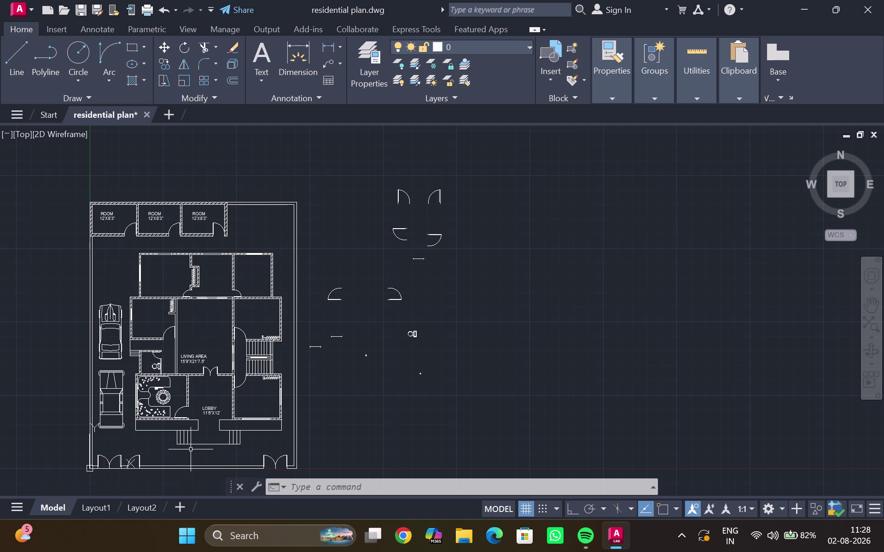
Add a two-line multiline text label 'BED ROOM' / '14'X12'' in the upper-left room.
scroll(up, 3)
middle_drag(201, 384, 262, 369)
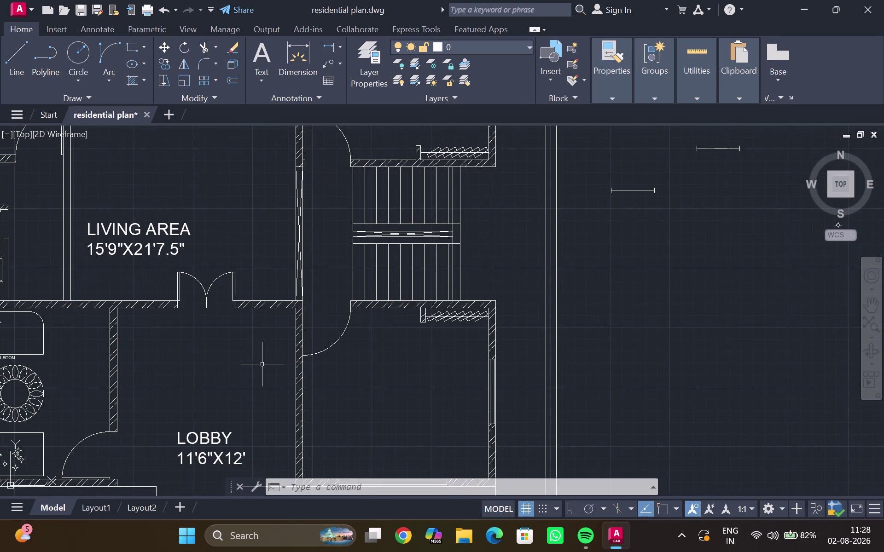
scroll(down, 3)
middle_click(260, 363)
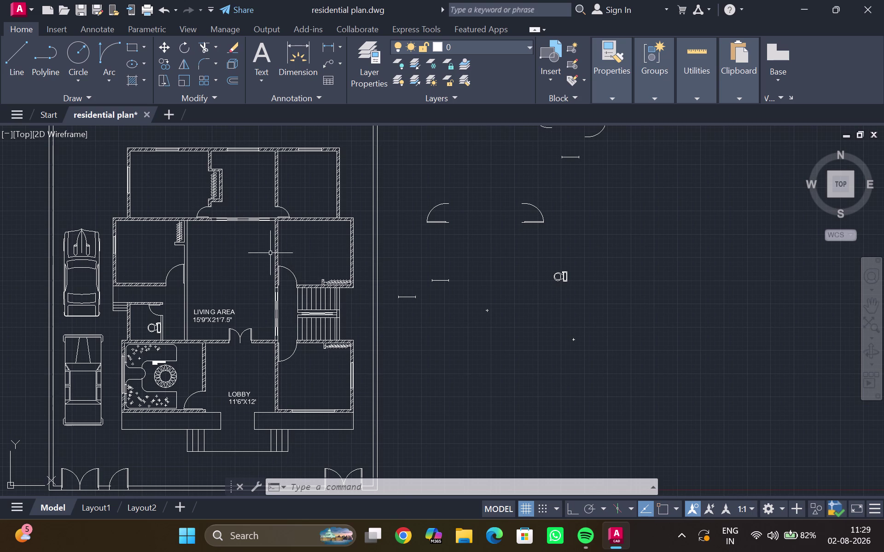
scroll(down, 3)
middle_drag(247, 248, 246, 285)
scroll(up, 3)
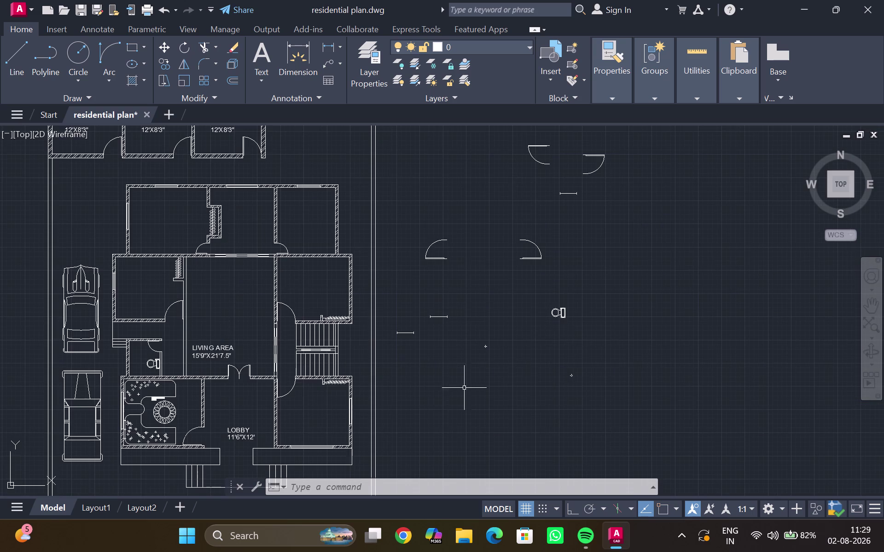
scroll(down, 3)
middle_drag(350, 295, 342, 272)
scroll(up, 3)
middle_drag(241, 274, 241, 275)
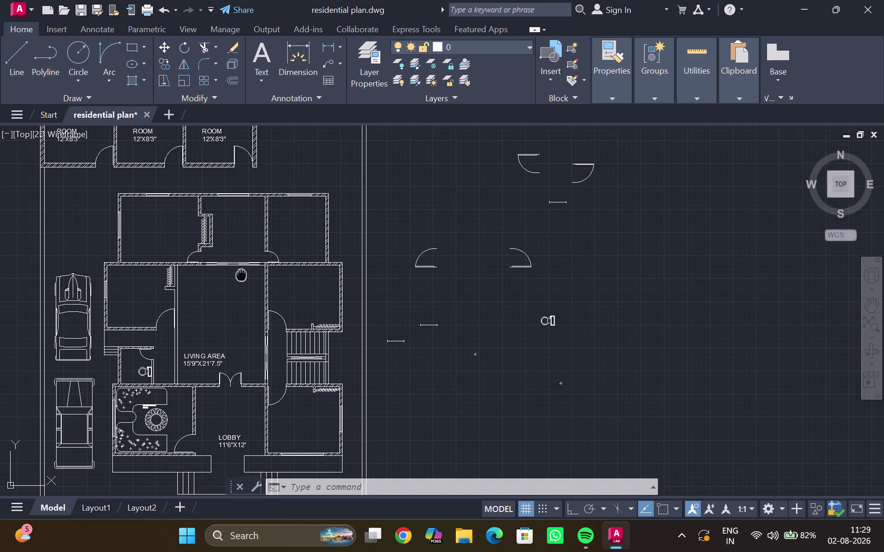
middle_drag(242, 275, 289, 261)
scroll(down, 3)
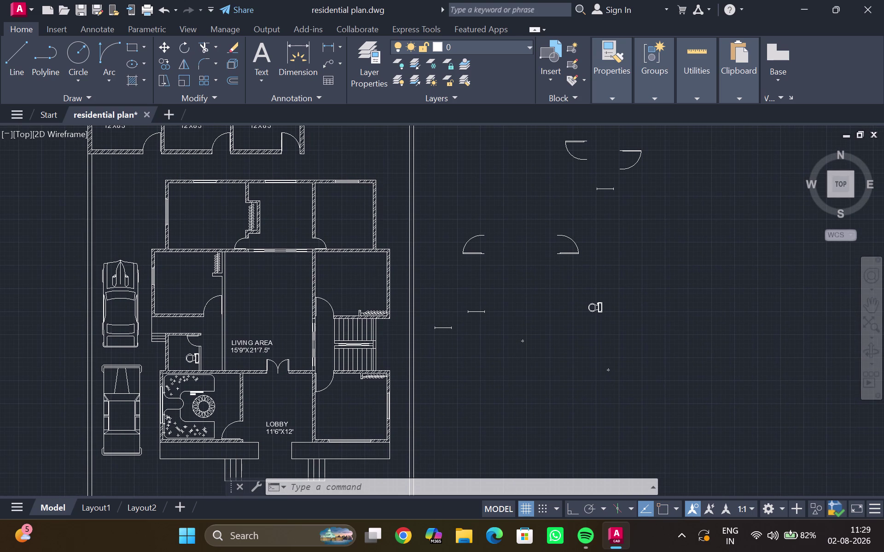
middle_click(265, 272)
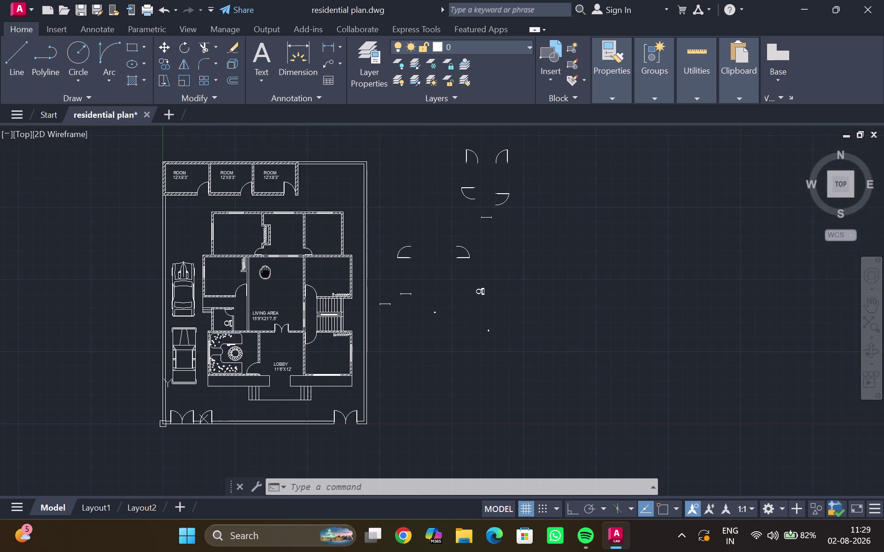
scroll(up, 3)
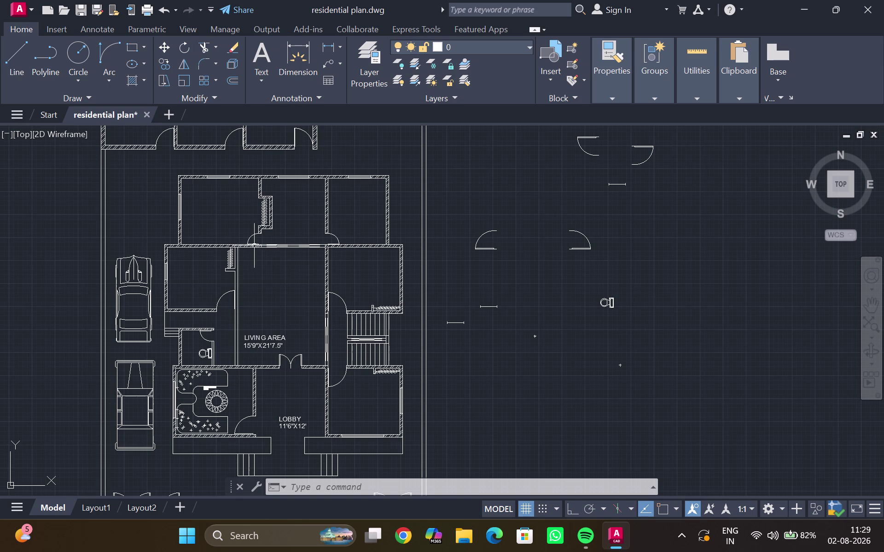
scroll(up, 3)
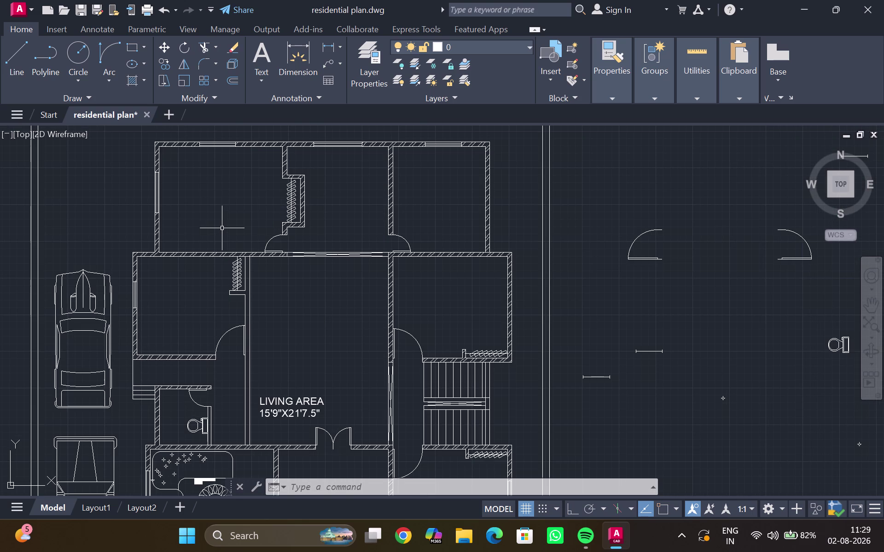
click(269, 60)
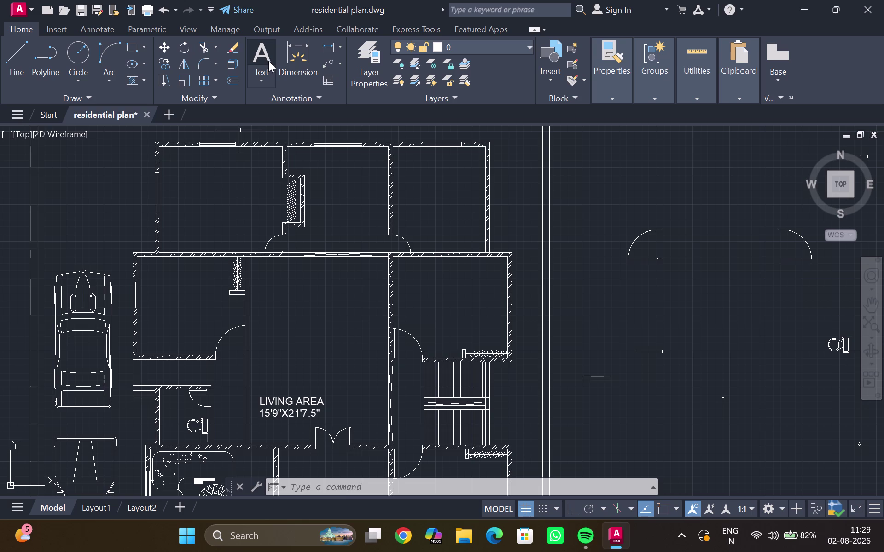
click(189, 226)
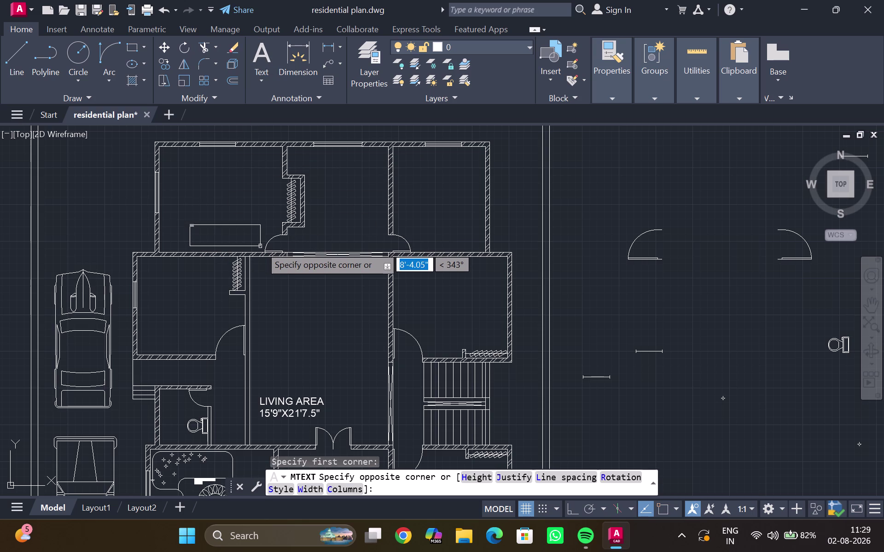
click(260, 246)
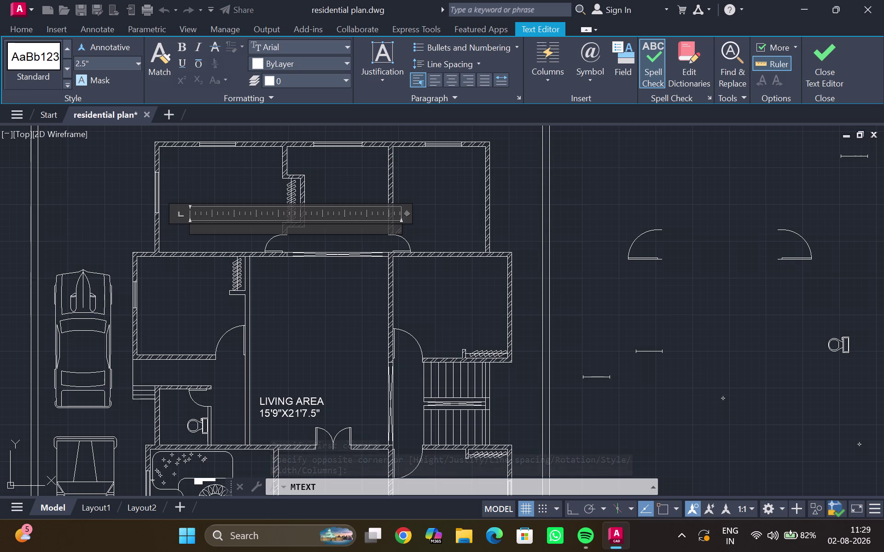
text(BED RO)
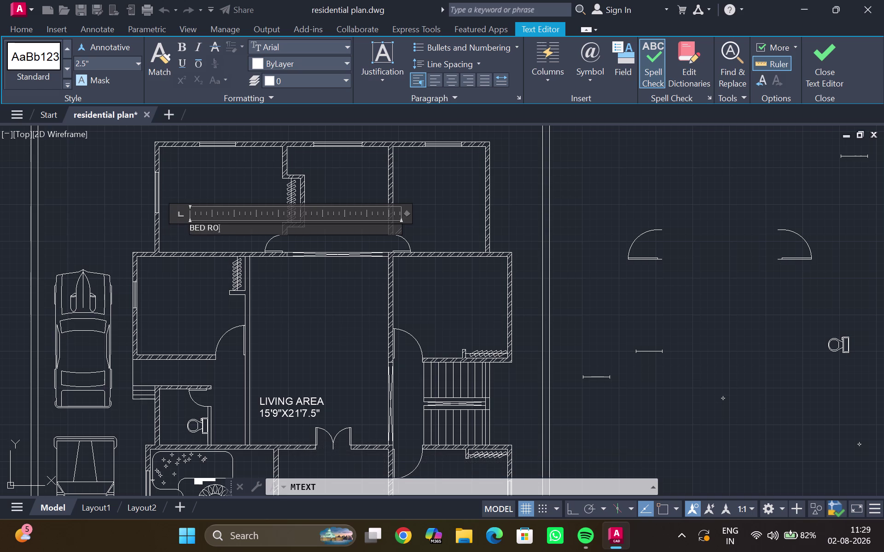
text(OM)
key(Return)
text(14)
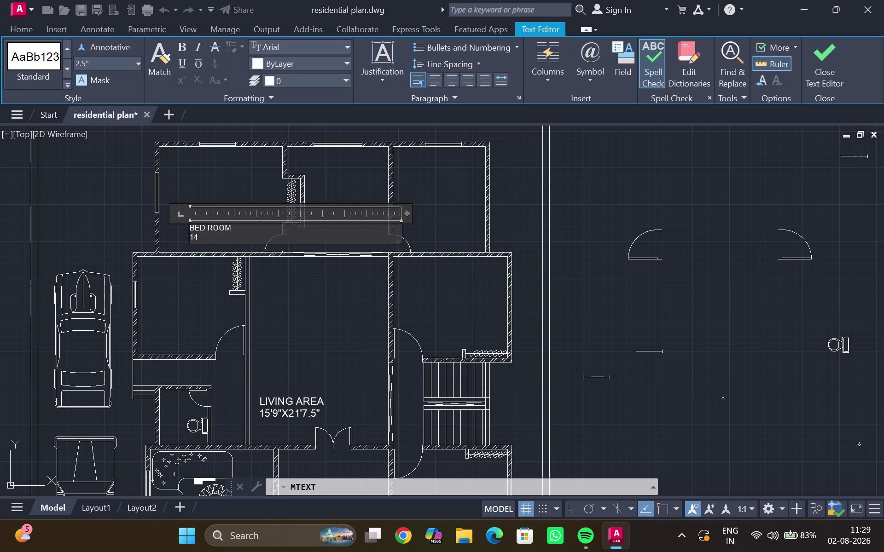
key(apostrophe)
key(x)
text(12')
key(Return)
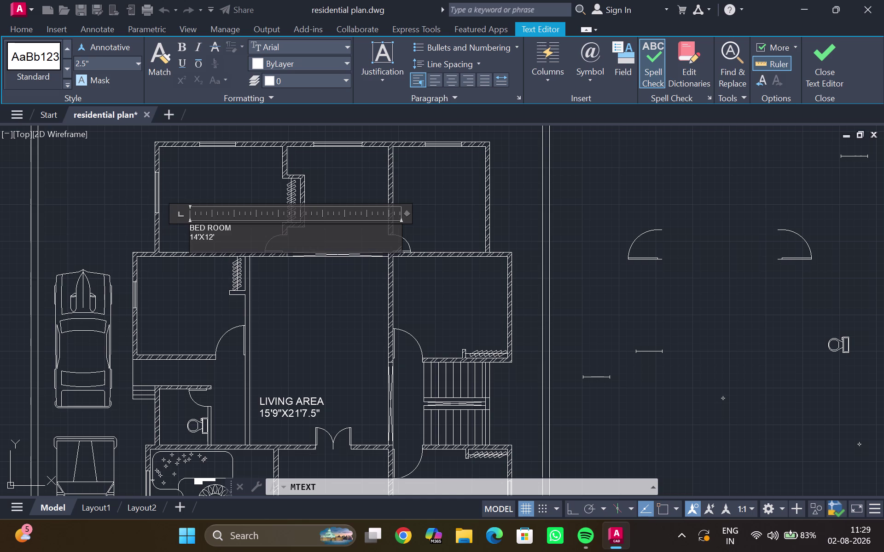
Enlarge the bedroom label to 6" text height to match the living area label.
drag(231, 226, 177, 218)
drag(177, 218, 175, 211)
drag(225, 228, 177, 225)
click(237, 236)
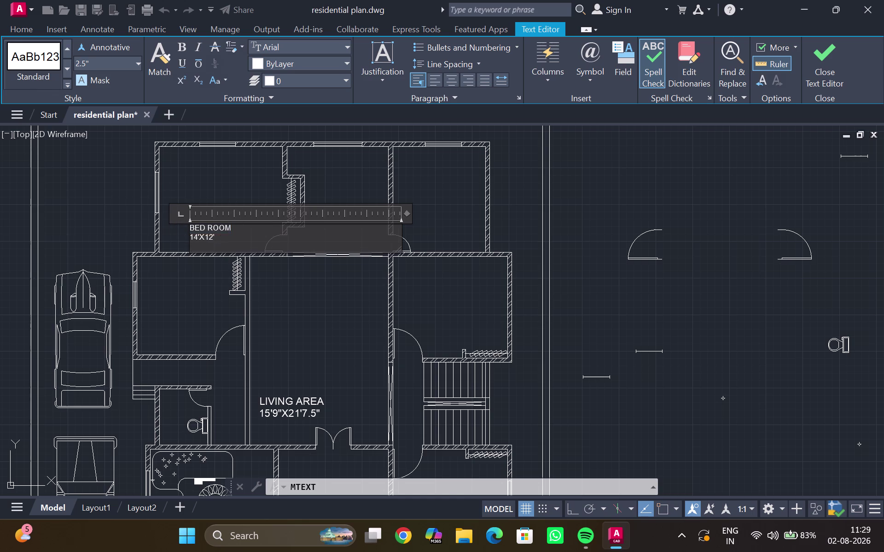
drag(234, 237, 173, 198)
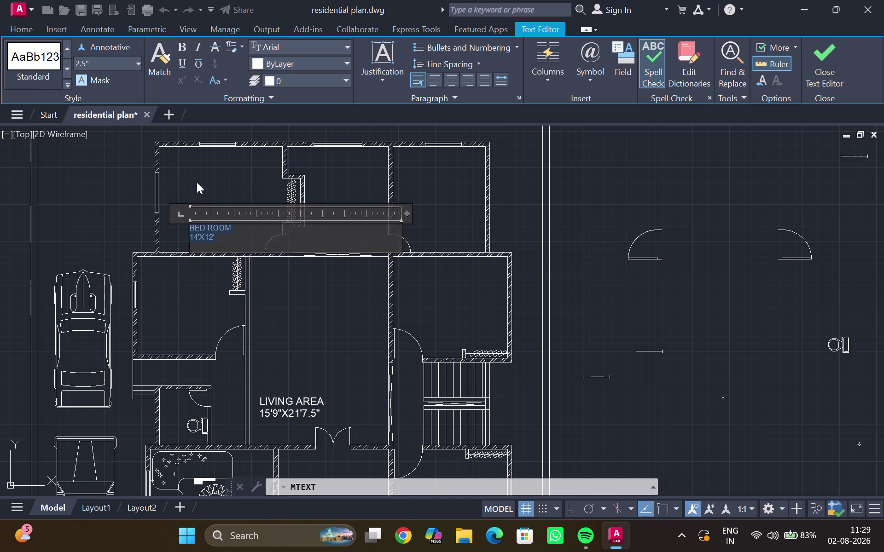
click(138, 66)
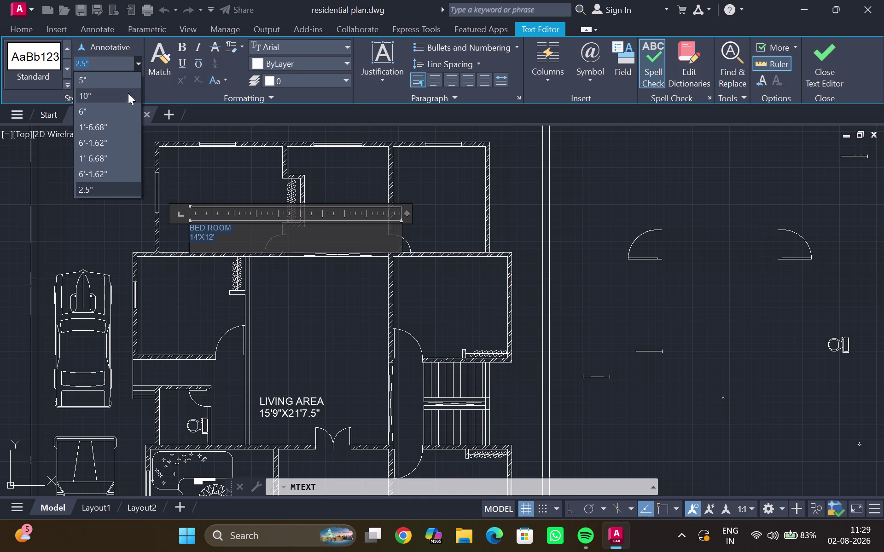
click(83, 106)
drag(213, 186, 224, 239)
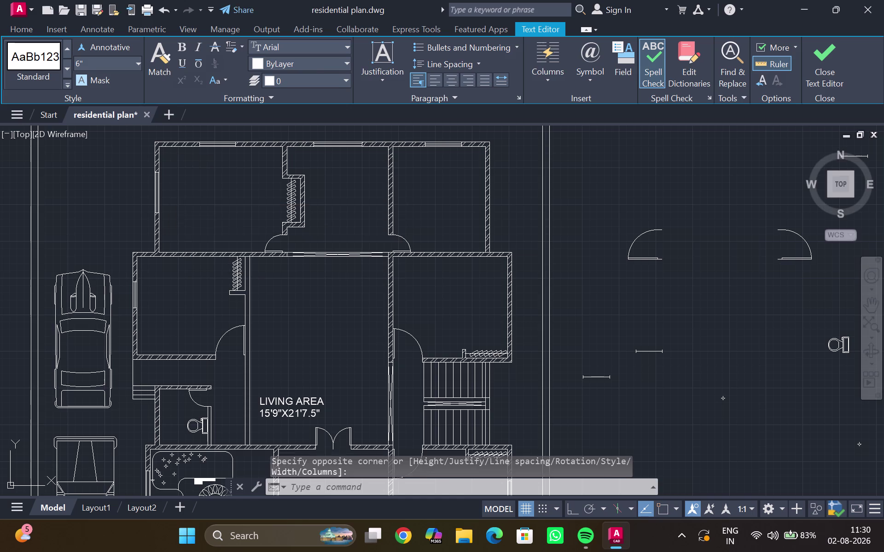
drag(224, 238, 224, 239)
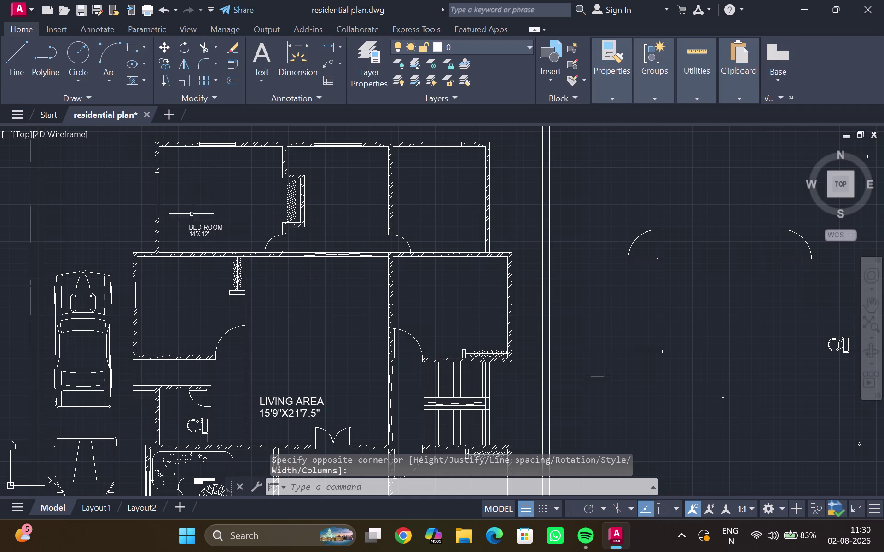
double_click(194, 225)
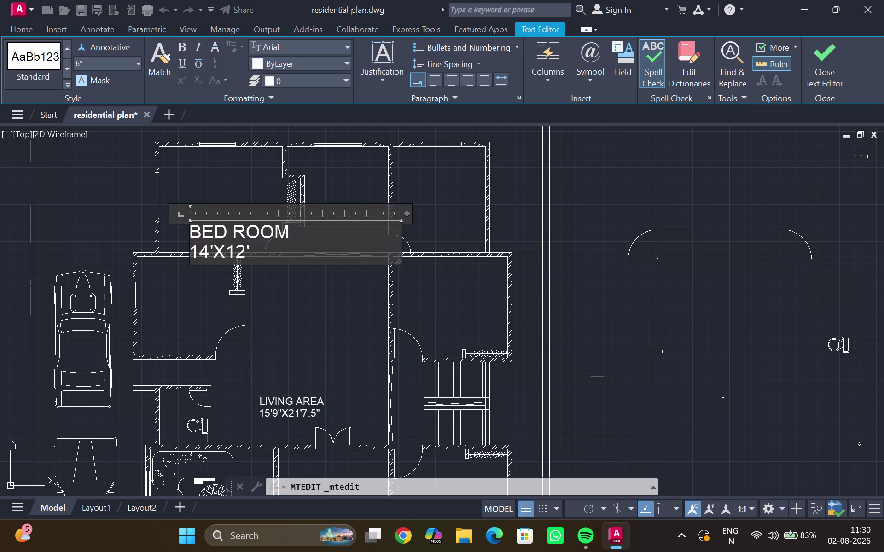
drag(260, 258, 190, 202)
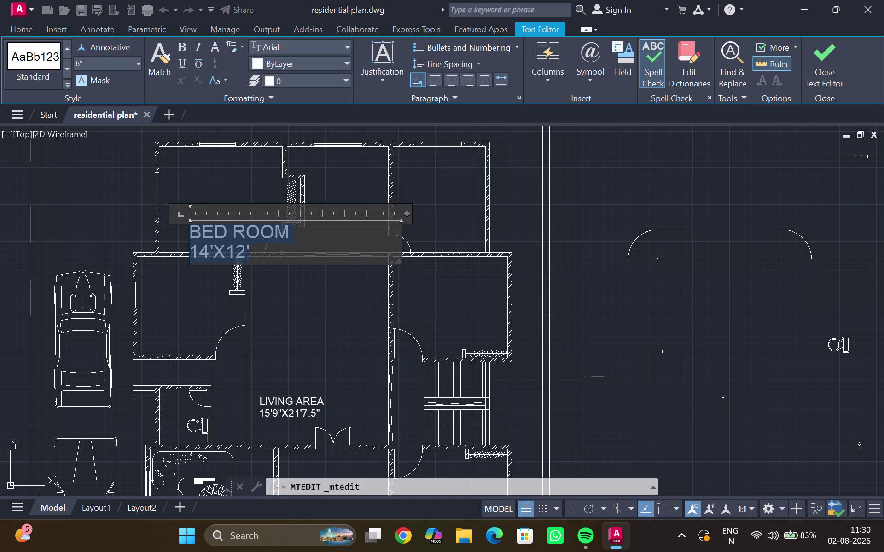
drag(190, 203, 223, 194)
drag(228, 235, 186, 231)
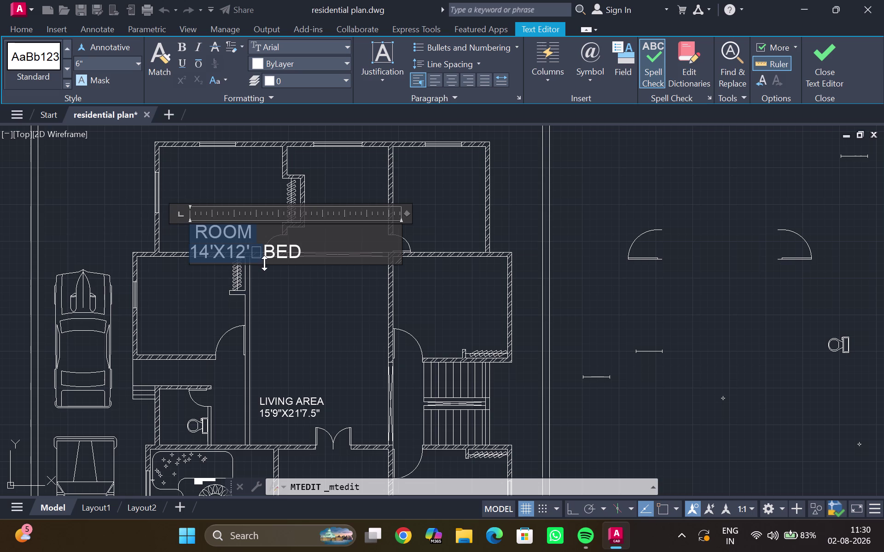
key(ctrl+z)
drag(276, 254, 131, 192)
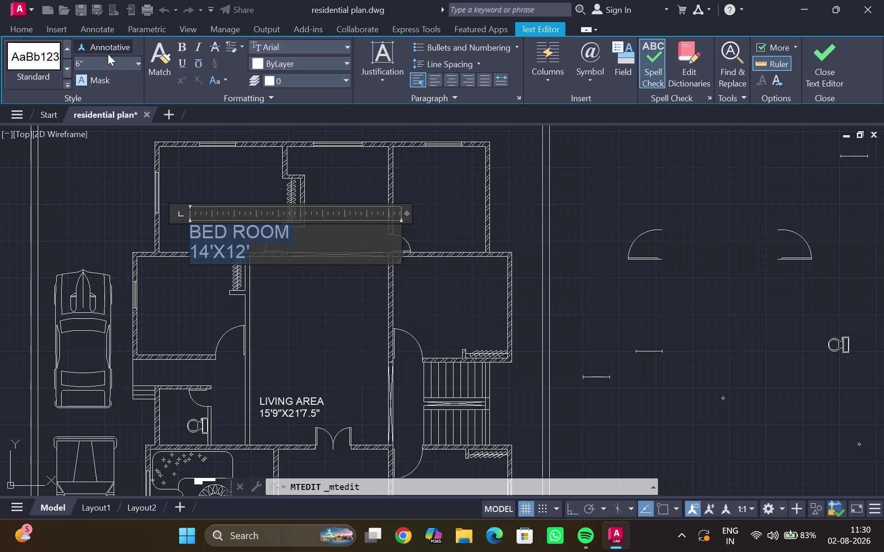
click(109, 65)
click(132, 63)
click(139, 61)
click(111, 94)
click(183, 186)
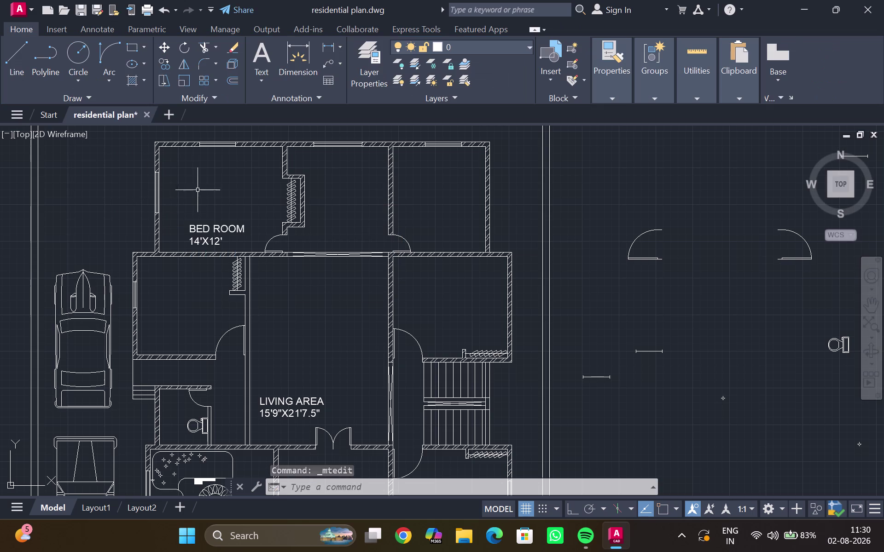
Select the BED ROOM label and place its first copy in the room beside the lobby.
middle_drag(217, 223, 196, 195)
scroll(up, 3)
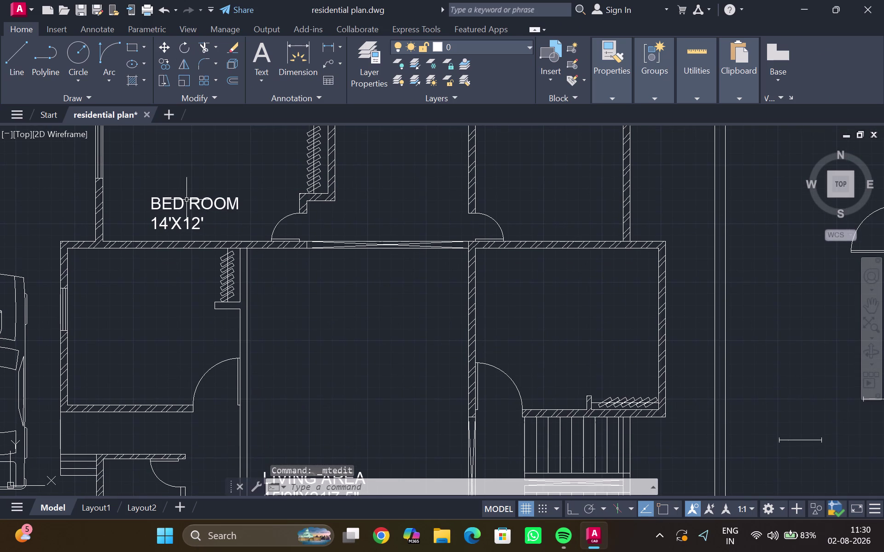
click(187, 200)
click(189, 209)
click(172, 222)
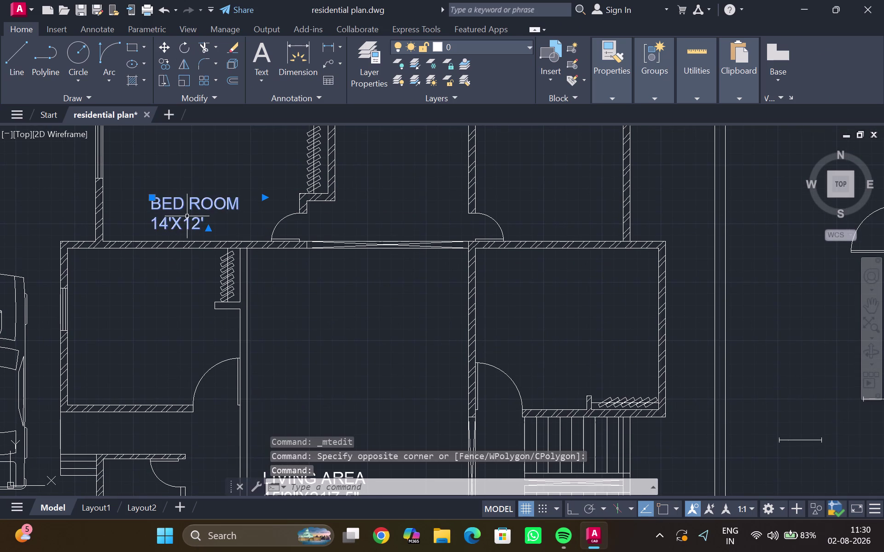
text(CO)
key(Return)
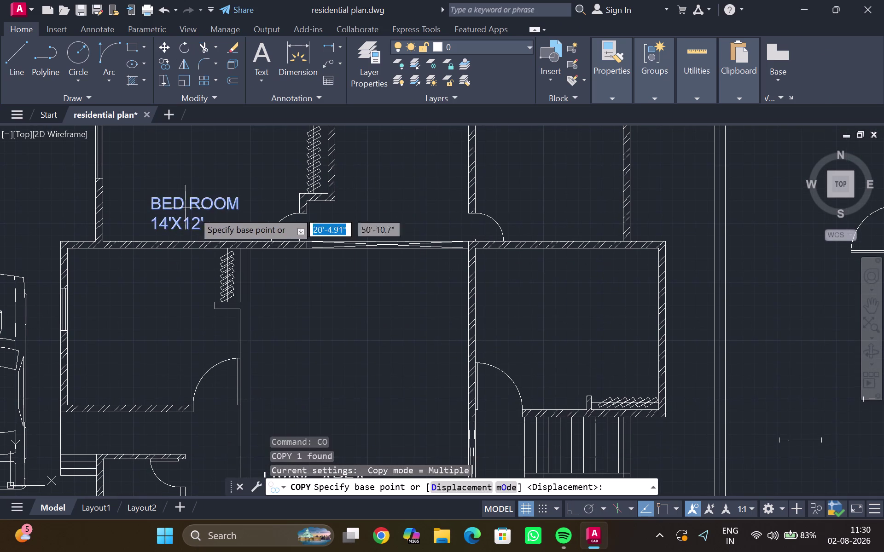
click(178, 209)
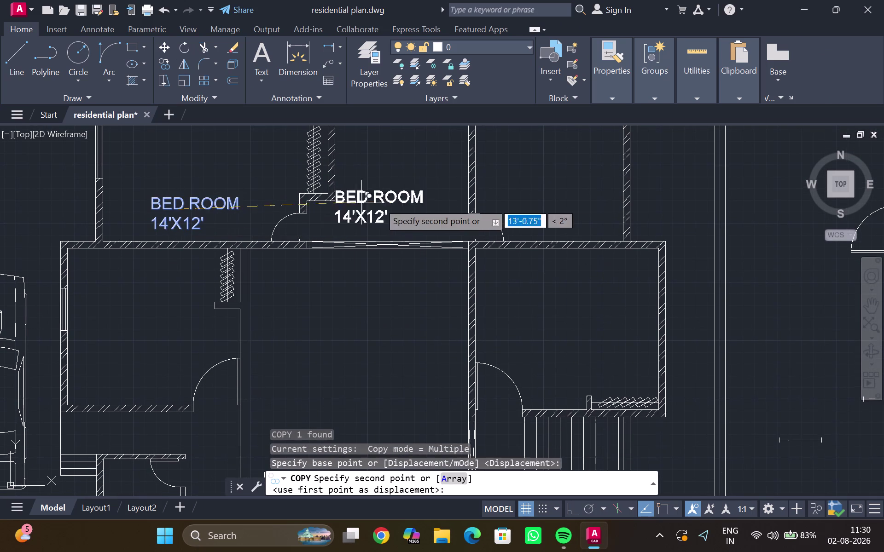
middle_drag(402, 198, 396, 213)
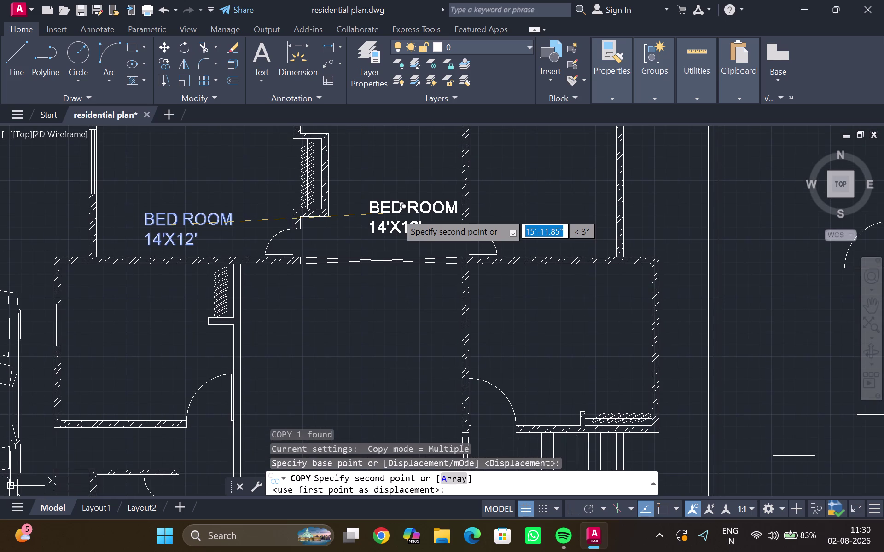
scroll(down, 3)
middle_drag(444, 355, 404, 251)
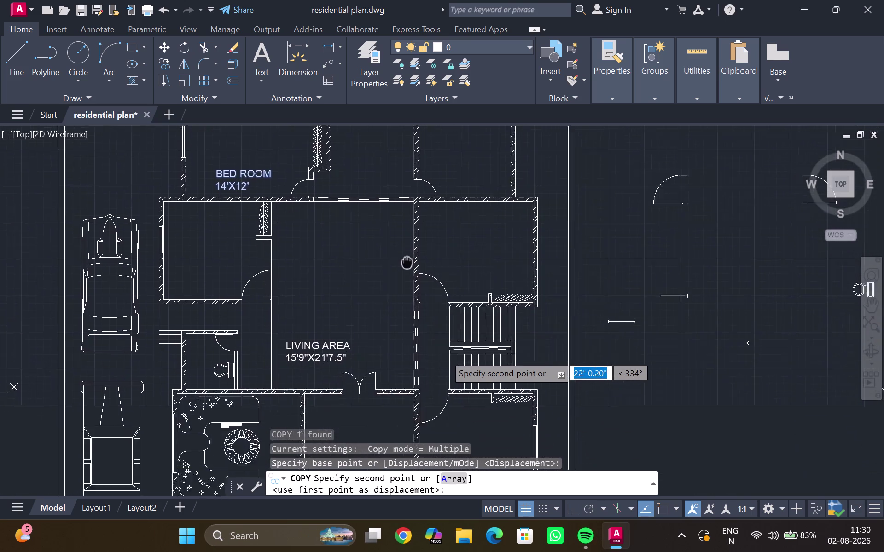
middle_drag(403, 250, 354, 160)
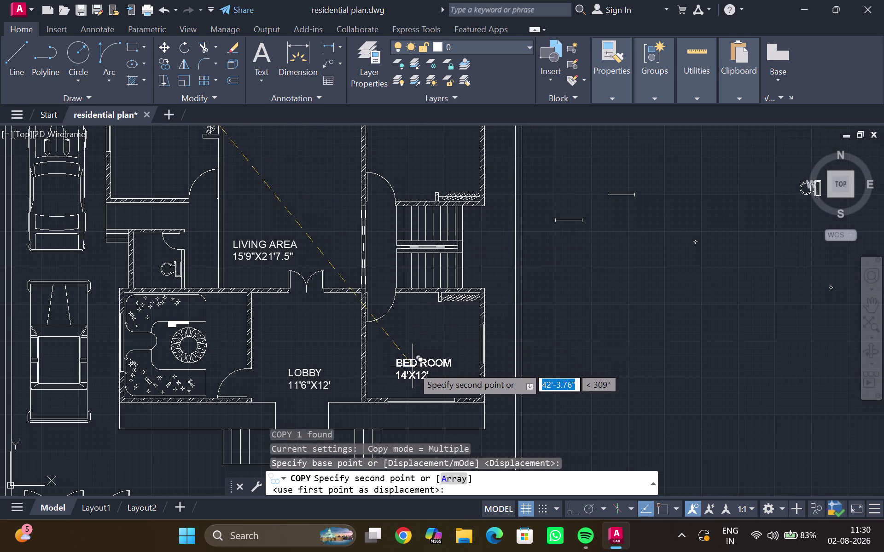
middle_drag(410, 368, 399, 320)
scroll(up, 3)
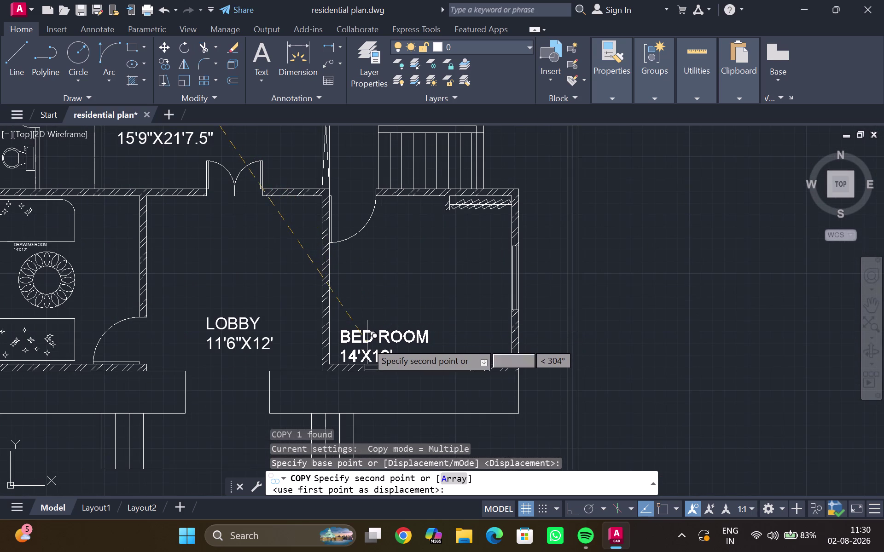
click(366, 343)
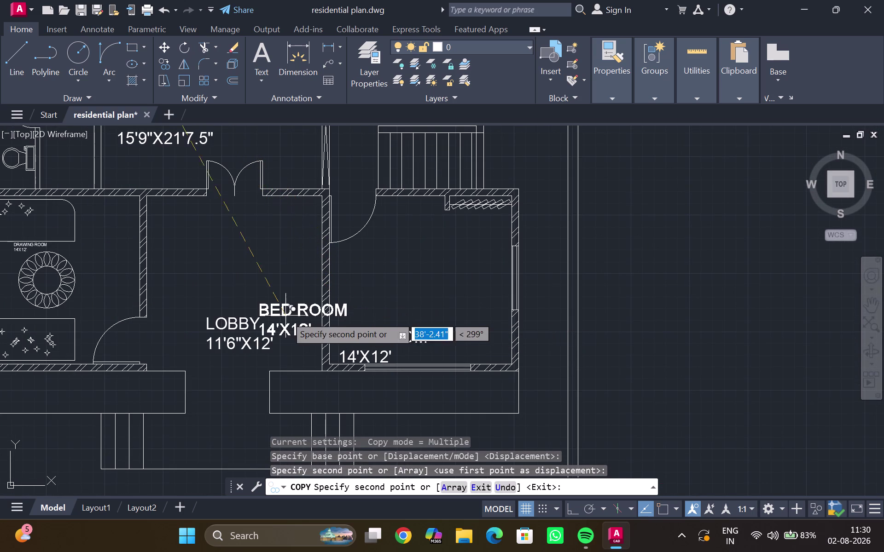
Drop more label copies into the left and right bedrooms, then end COPY.
middle_drag(317, 337, 358, 328)
middle_drag(3, 165, 274, 296)
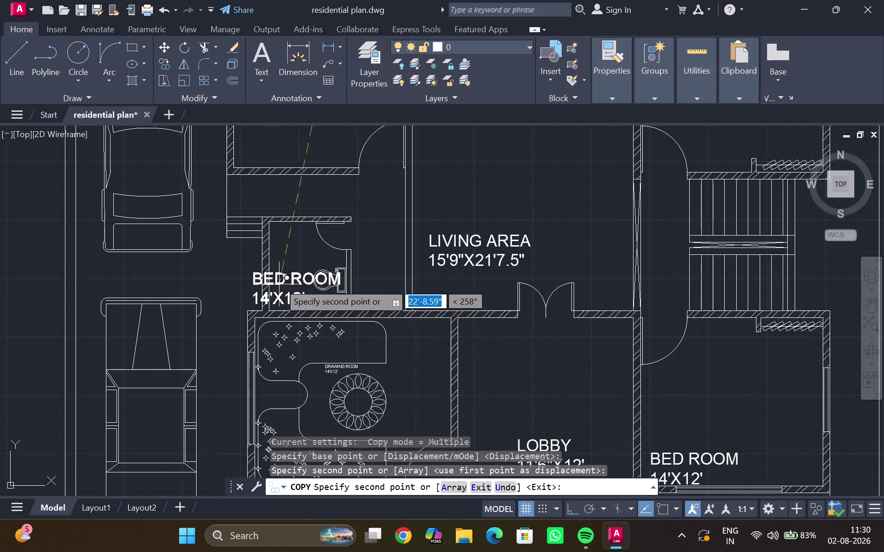
scroll(down, 3)
middle_drag(255, 230, 214, 314)
scroll(up, 3)
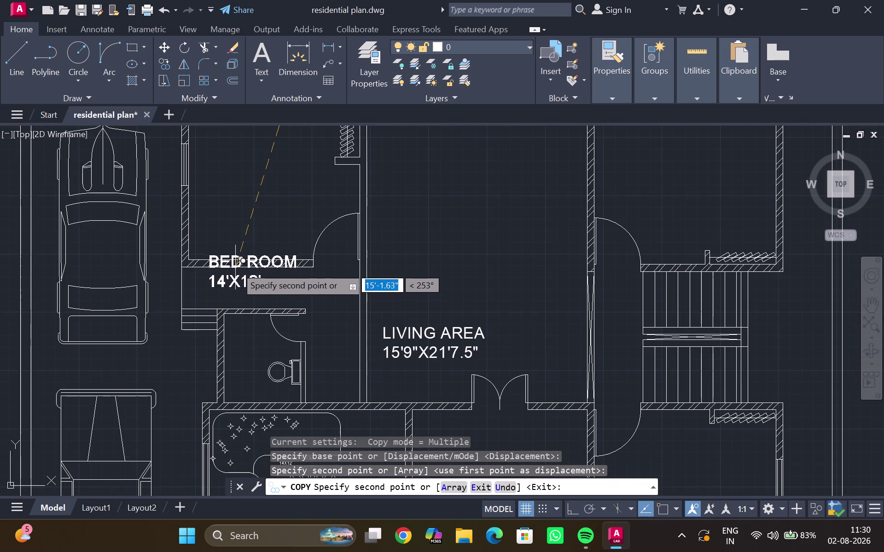
scroll(up, 3)
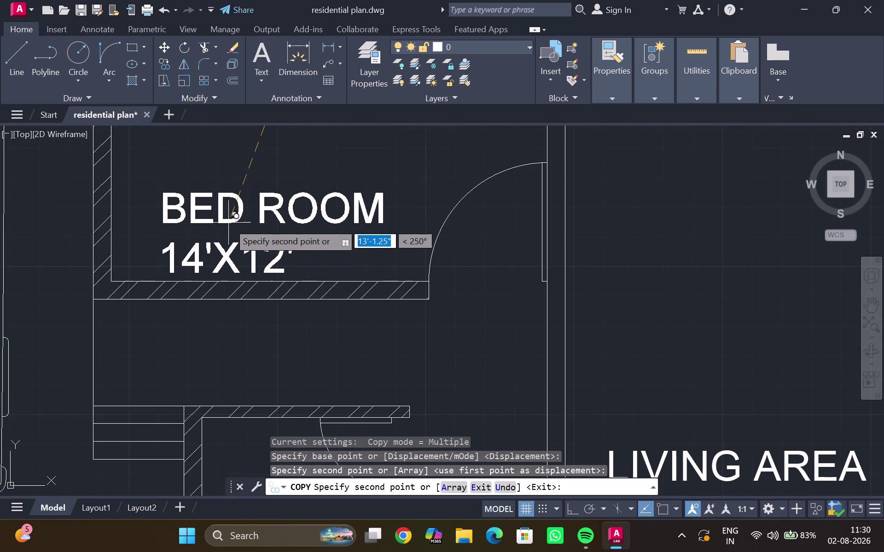
click(220, 219)
scroll(down, 3)
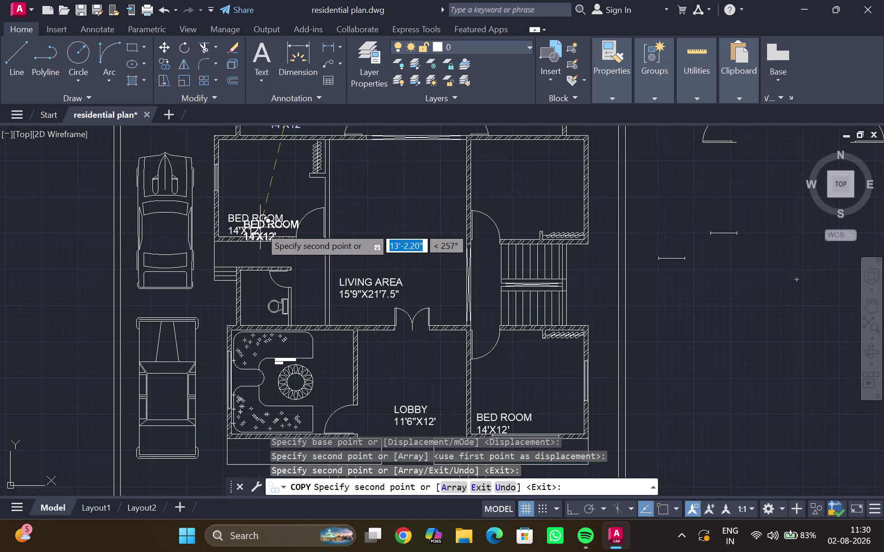
scroll(down, 3)
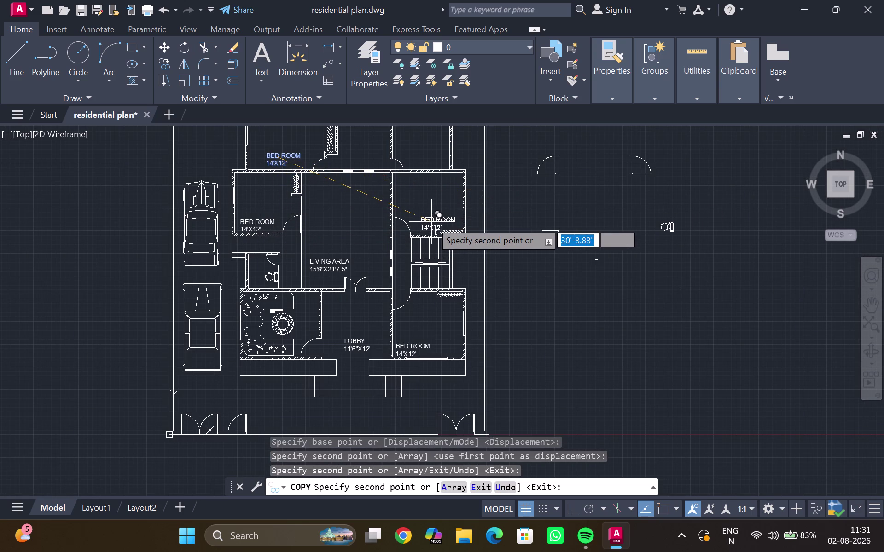
scroll(up, 3)
middle_drag(395, 183, 381, 290)
scroll(up, 3)
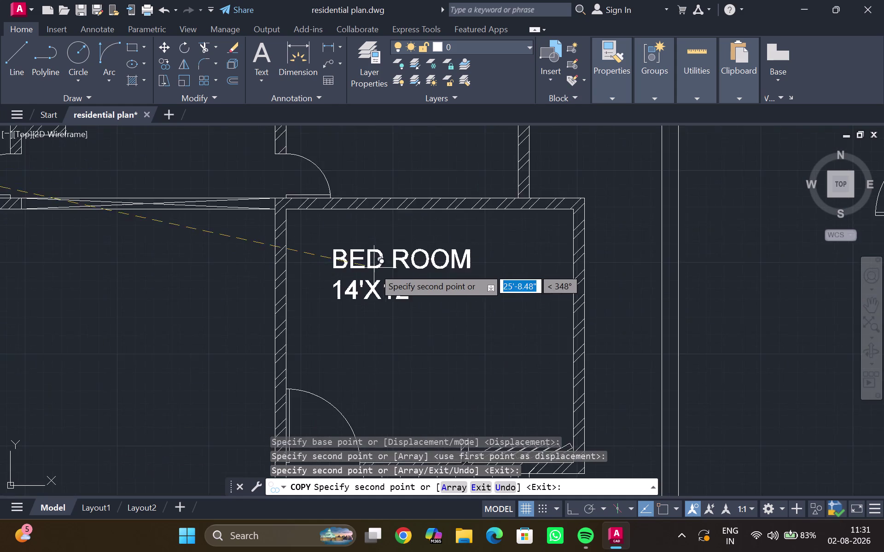
scroll(up, 3)
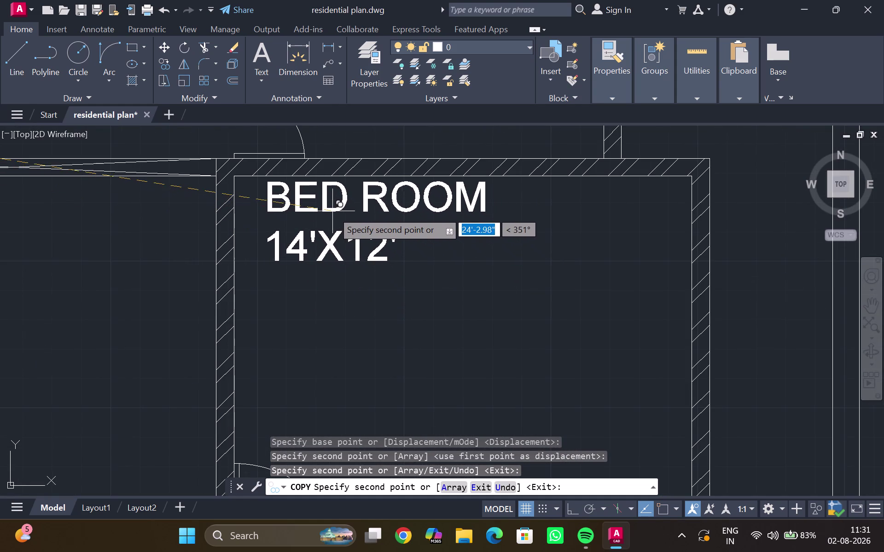
click(327, 209)
scroll(down, 3)
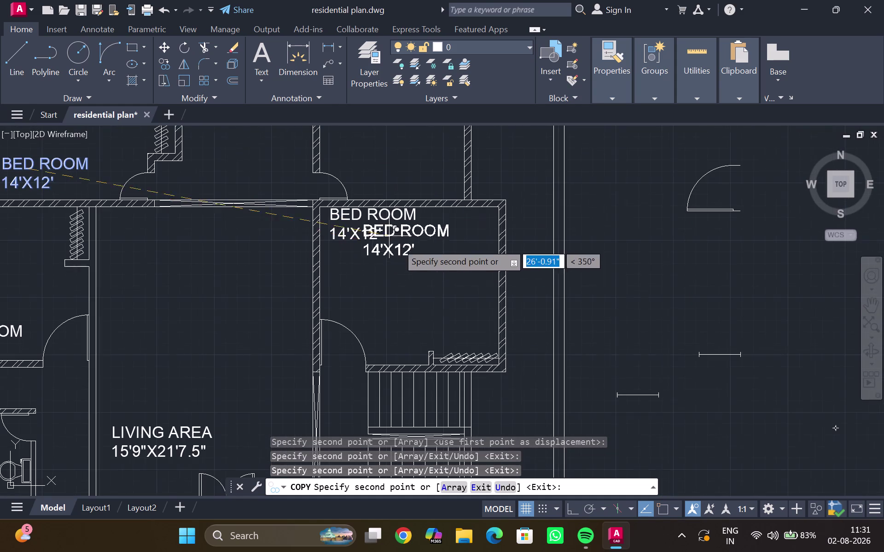
key(Escape)
scroll(down, 3)
middle_drag(388, 255, 442, 238)
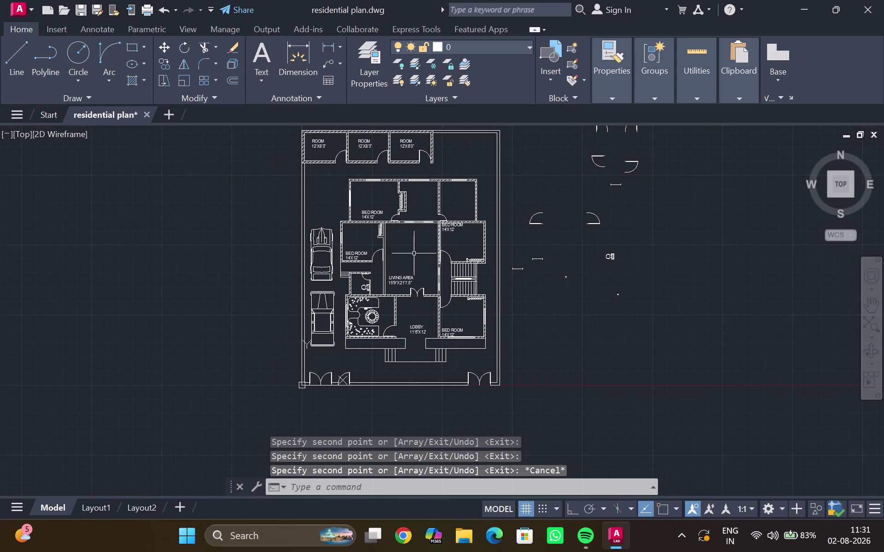
Change the left bedroom label's size line to 12'3"X11'6".
scroll(up, 3)
scroll(up, 3)
double_click(352, 254)
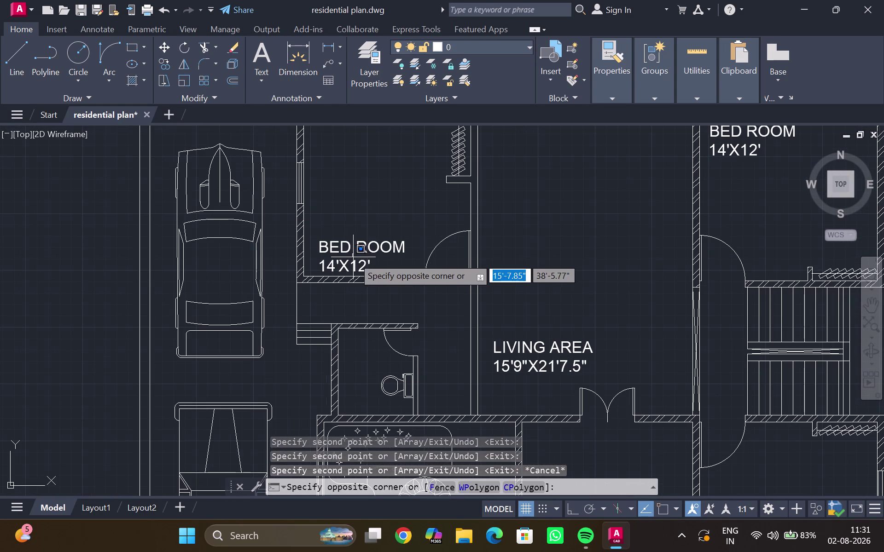
double_click(346, 265)
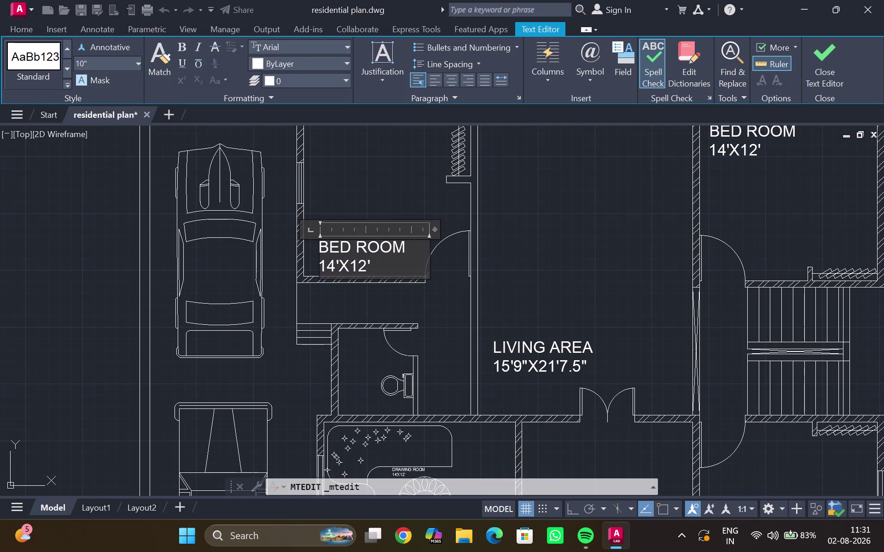
click(374, 264)
key(BackSpace)
key(BackSpace)
key(BackSpace)
key(BackSpace)
key(BackSpace)
key(BackSpace)
key(BackSpace)
text(12)
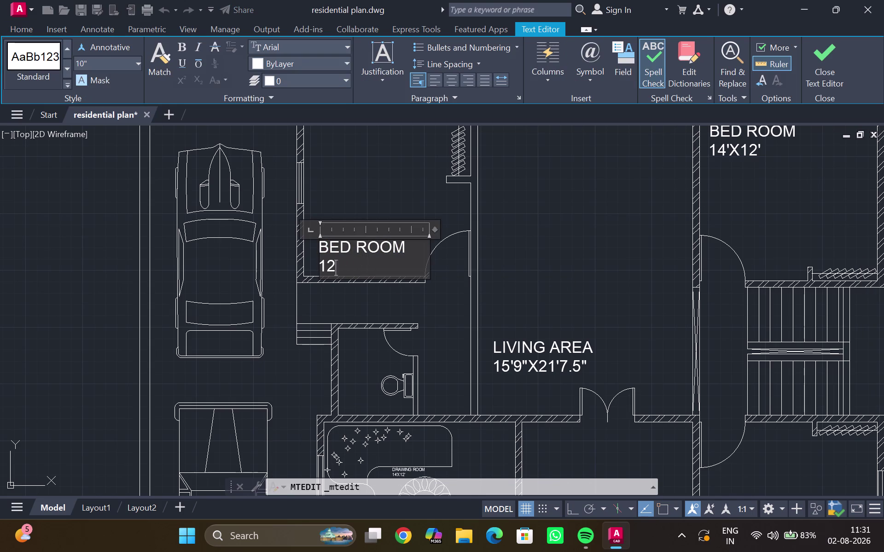
text(')
text(3)
text(\)
key(BackSpace)
key(shift+quotedbl)
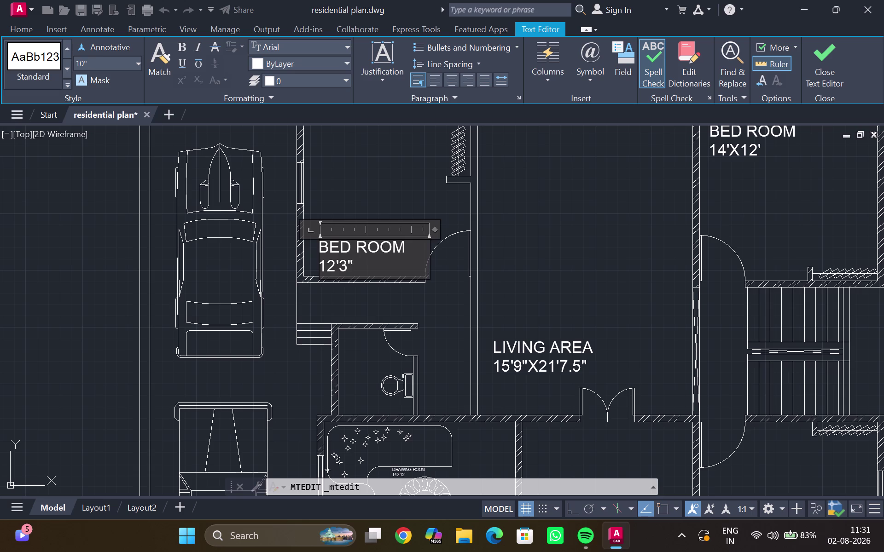
text(X11')
text(6")
click(372, 203)
Rewrite the right bedroom label as BED ROOM with size 13'X11'6".
scroll(down, 3)
middle_drag(516, 209, 432, 249)
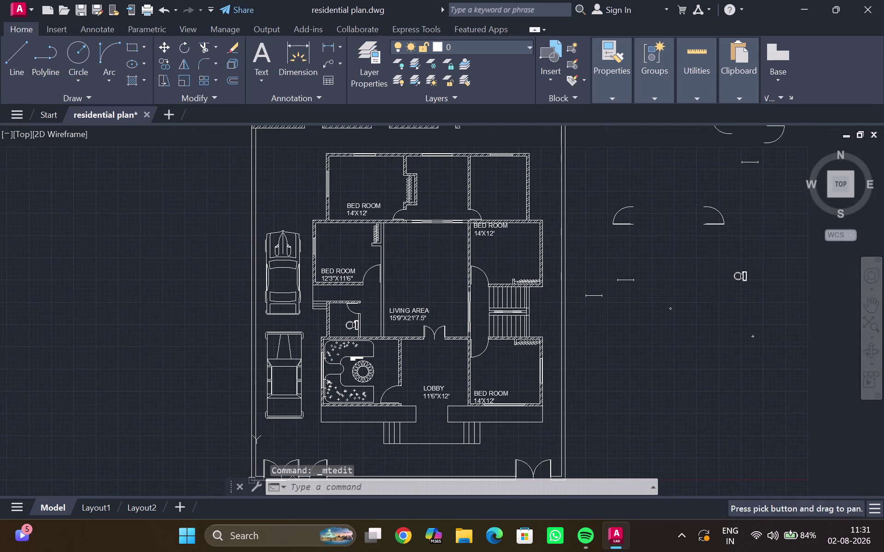
scroll(up, 3)
double_click(482, 214)
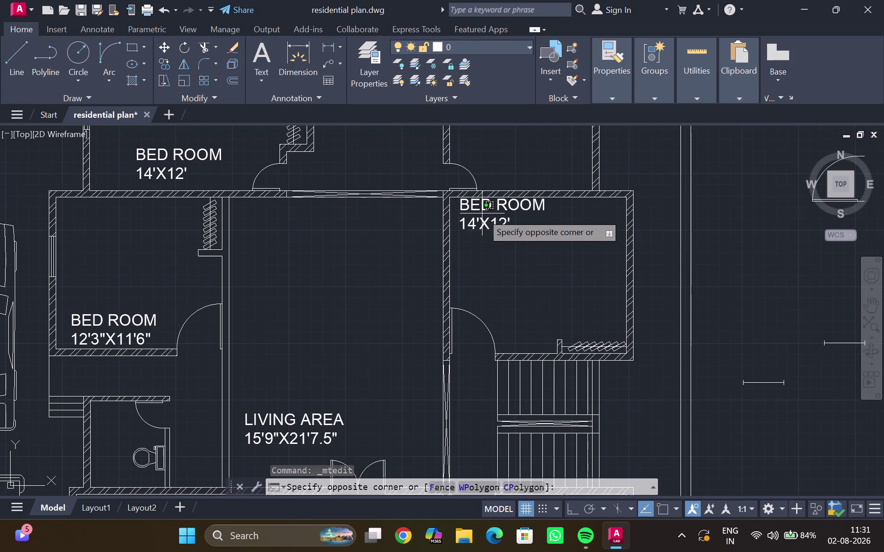
double_click(482, 220)
double_click(481, 221)
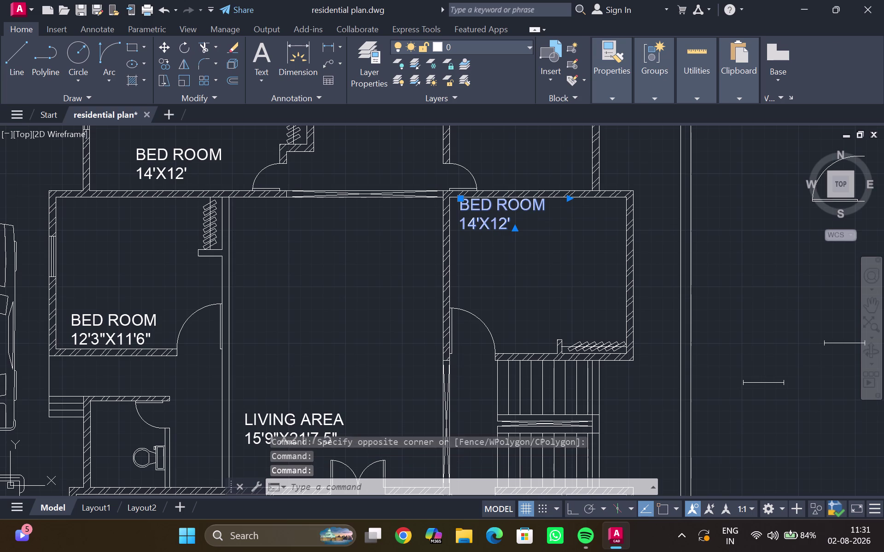
click(514, 224)
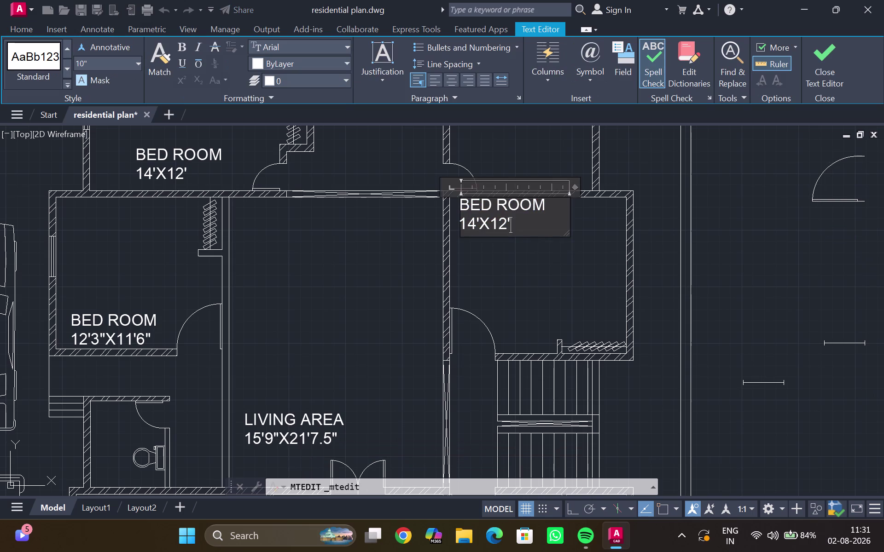
key(BackSpace)
key(BackSpace)
key(BackSpace)
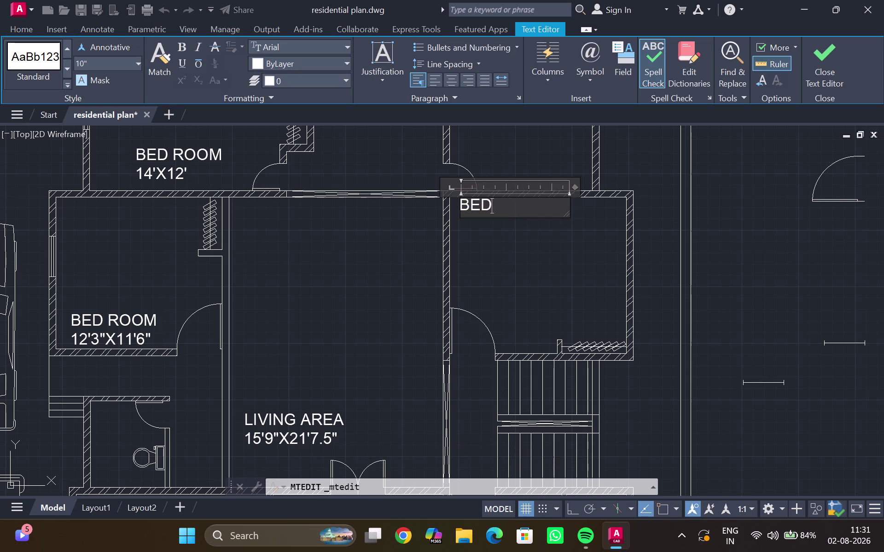
key(space)
text(ROOM)
key(Return)
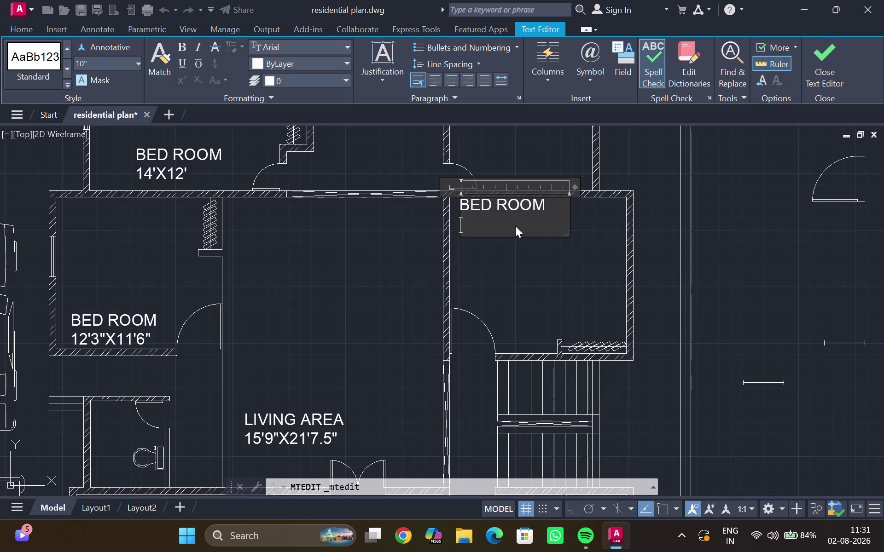
text(13')
text(X11')
text(6")
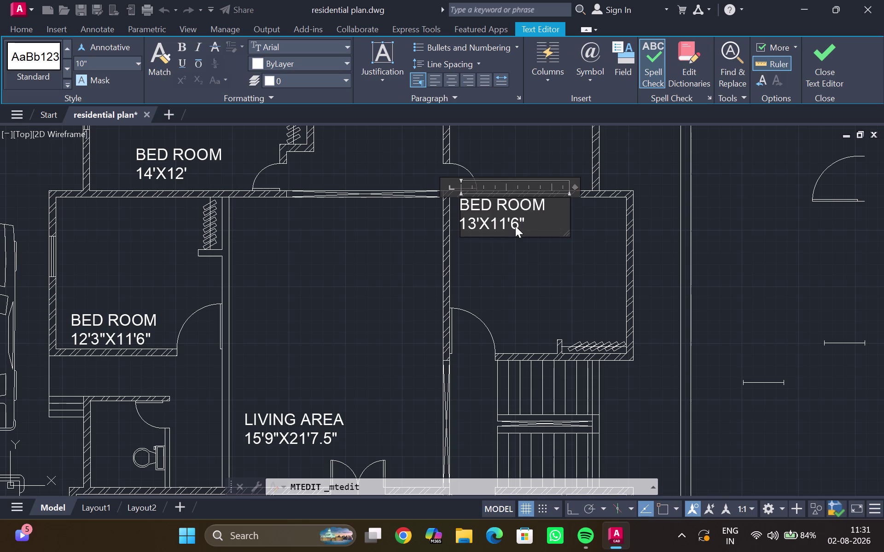
click(551, 248)
scroll(down, 3)
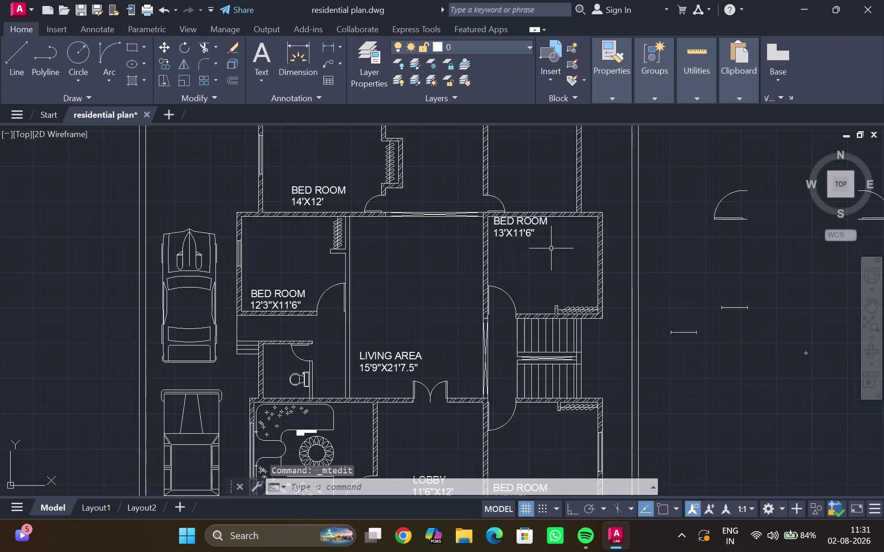
middle_drag(546, 258, 507, 194)
scroll(down, 3)
middle_drag(485, 365, 444, 274)
scroll(up, 3)
middle_drag(438, 224, 426, 234)
scroll(up, 3)
double_click(424, 259)
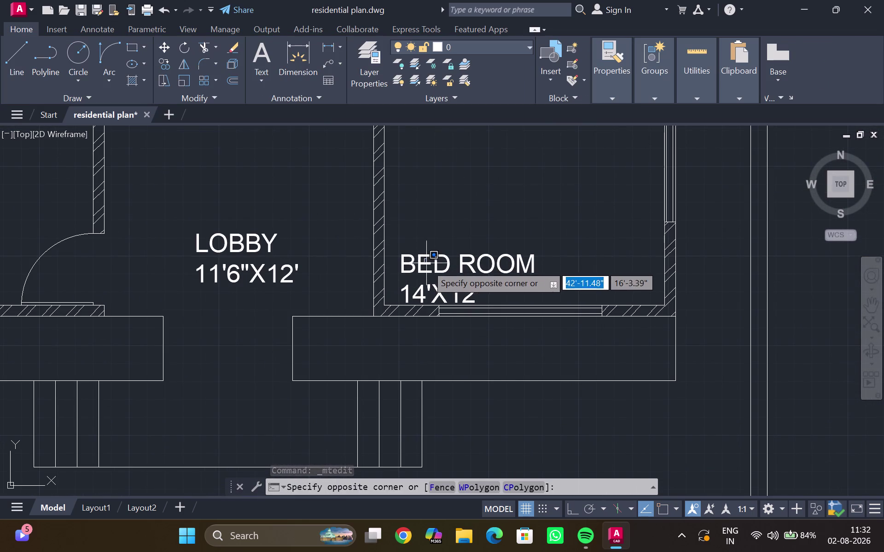
triple_click(426, 269)
drag(425, 271, 426, 276)
double_click(432, 272)
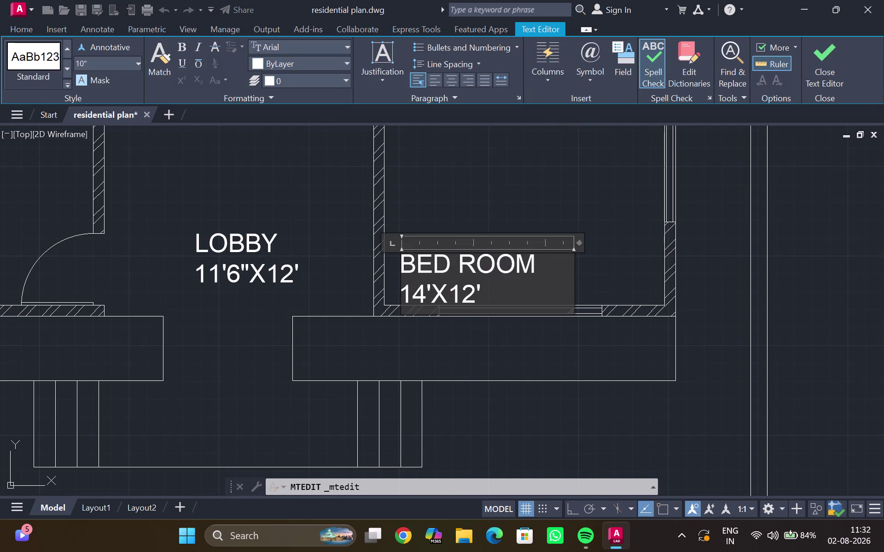
drag(491, 297, 293, 297)
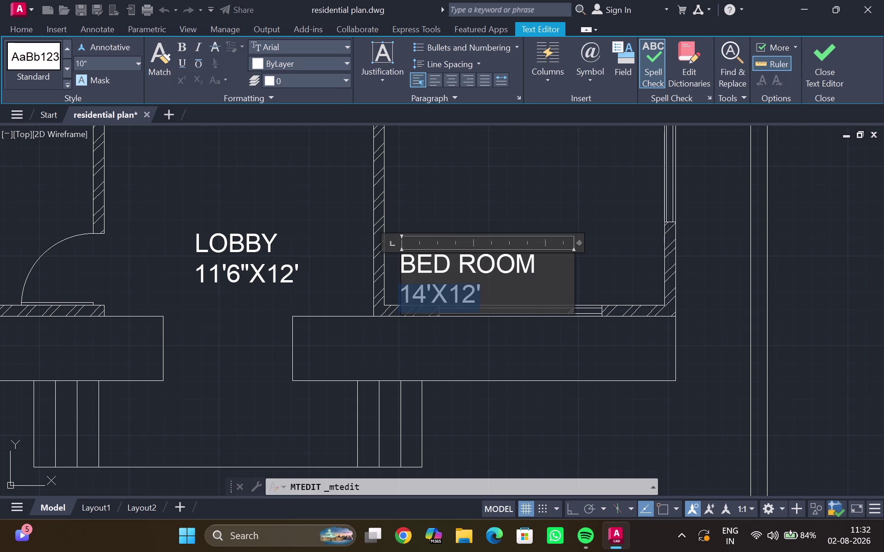
drag(293, 297, 291, 297)
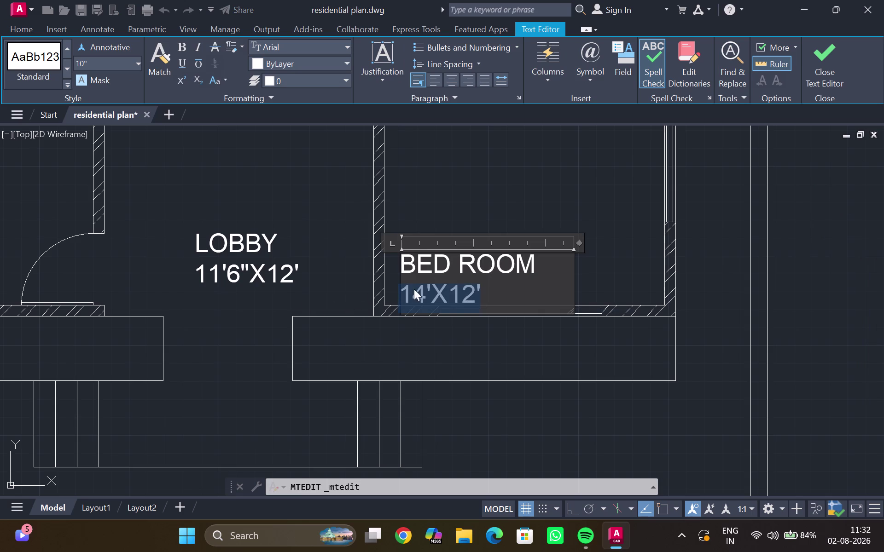
click(414, 289)
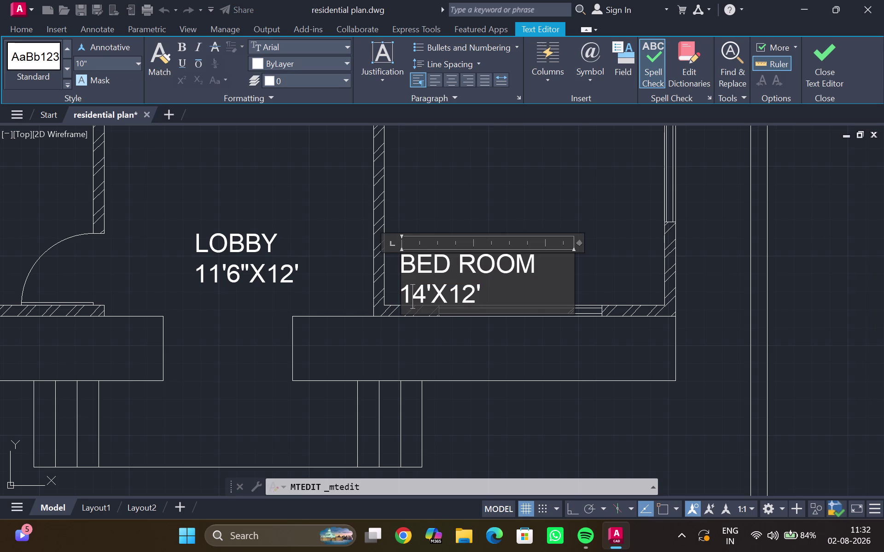
click(428, 288)
key(BackSpace)
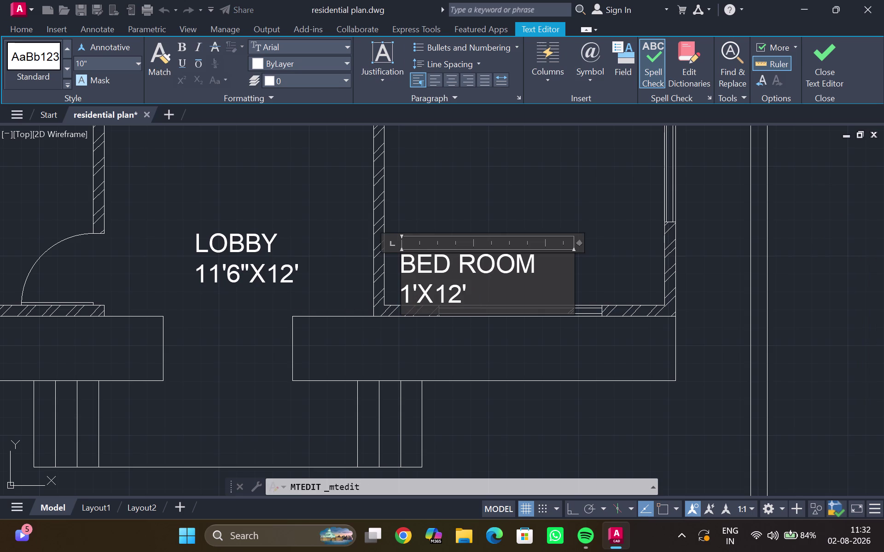
key(3)
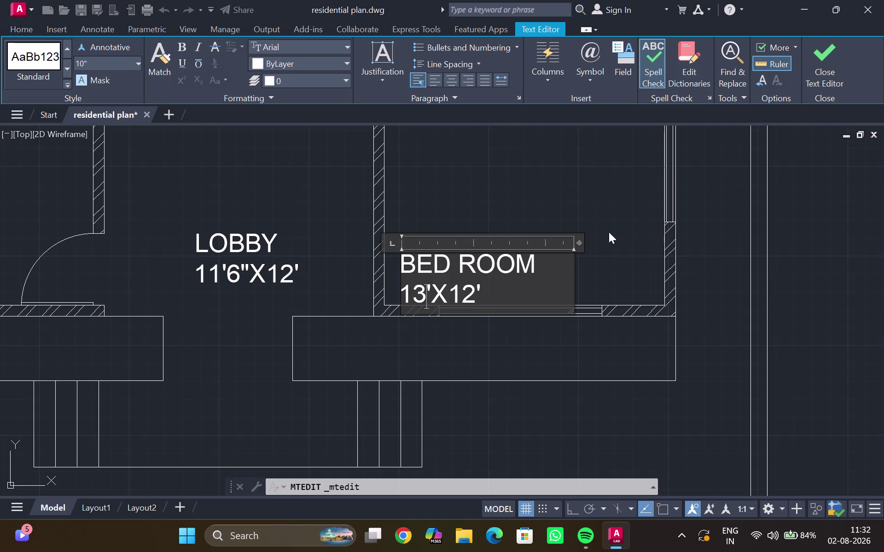
double_click(608, 205)
scroll(down, 3)
middle_drag(519, 223, 452, 384)
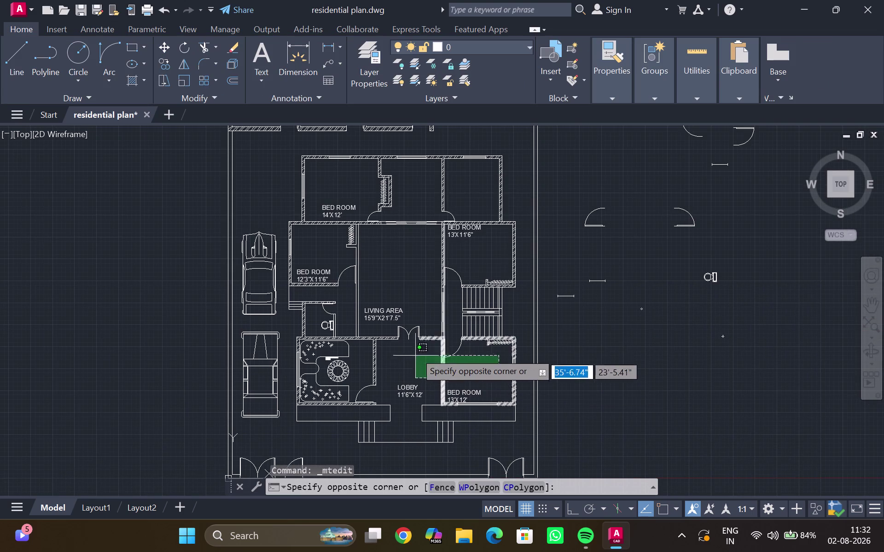
key(Escape)
scroll(up, 3)
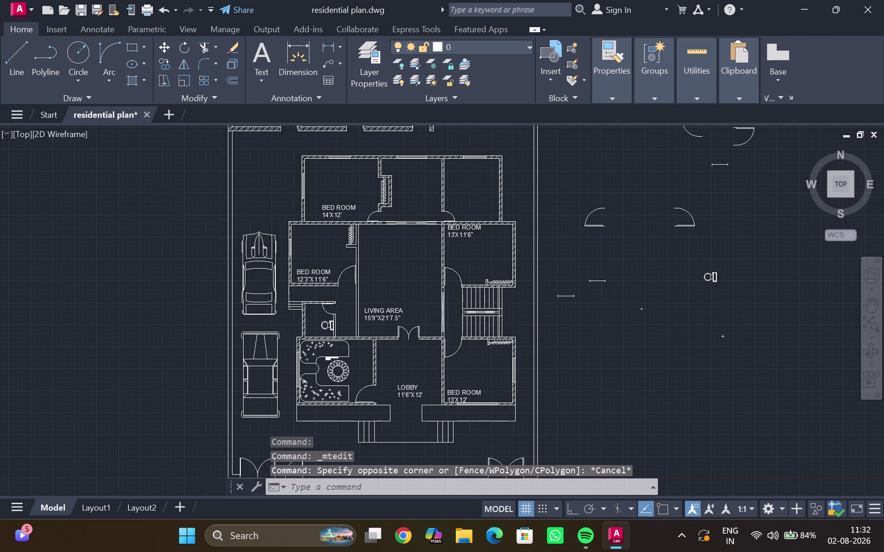
middle_drag(394, 298, 383, 306)
key(d)
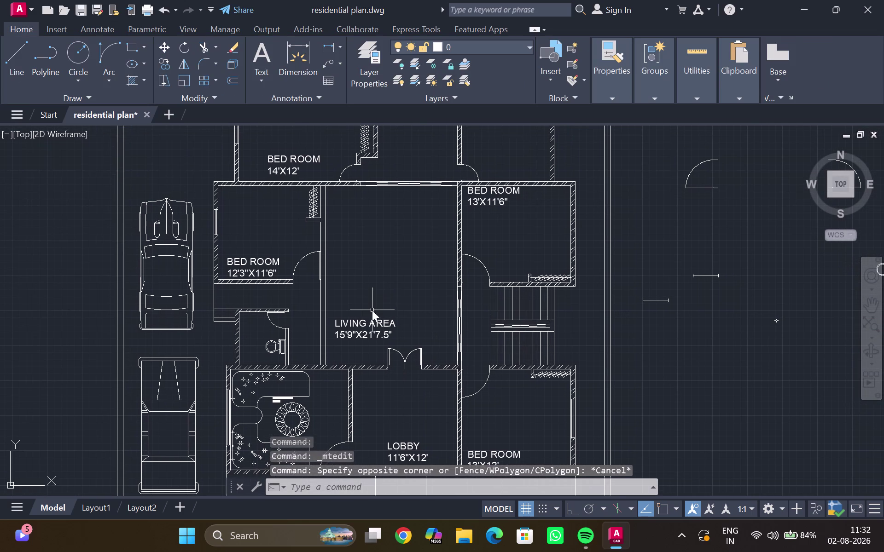
key(Return)
Start an ISO-25 override and set the leader arrowhead to Oblique.
click(584, 230)
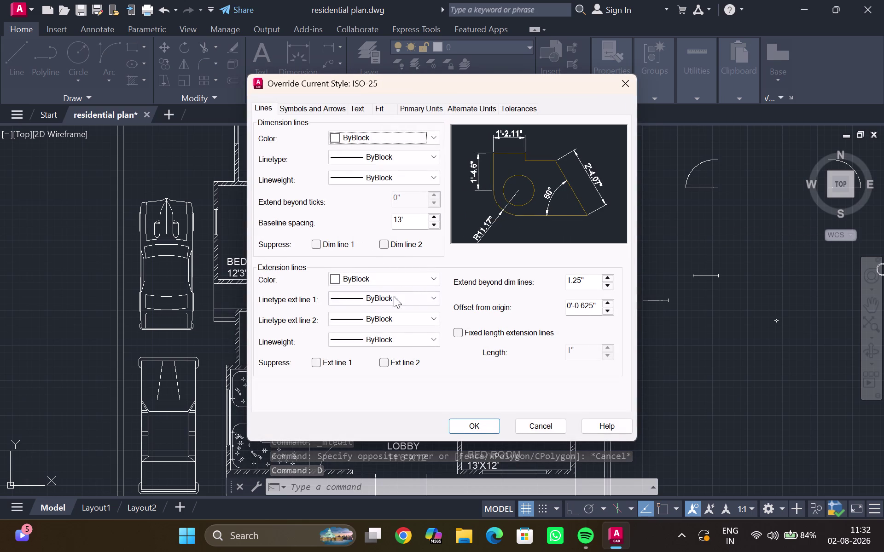
click(308, 102)
click(312, 106)
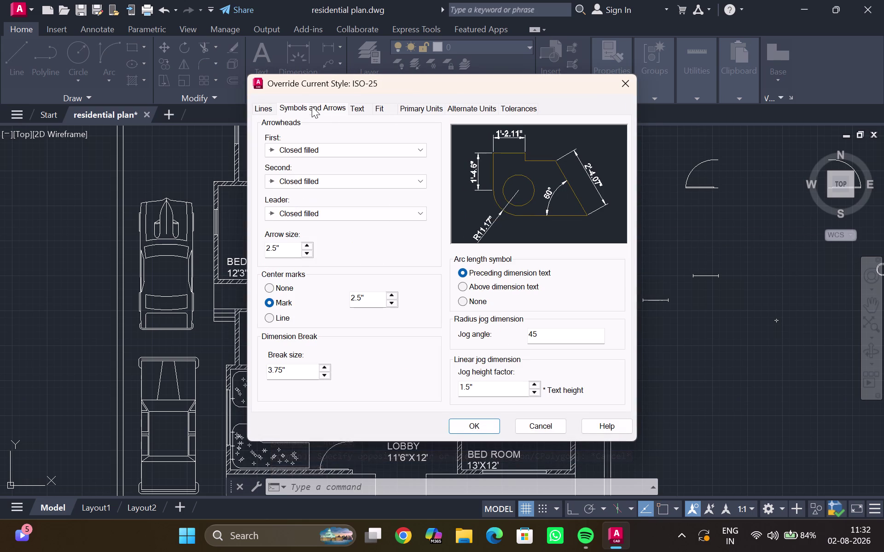
click(344, 212)
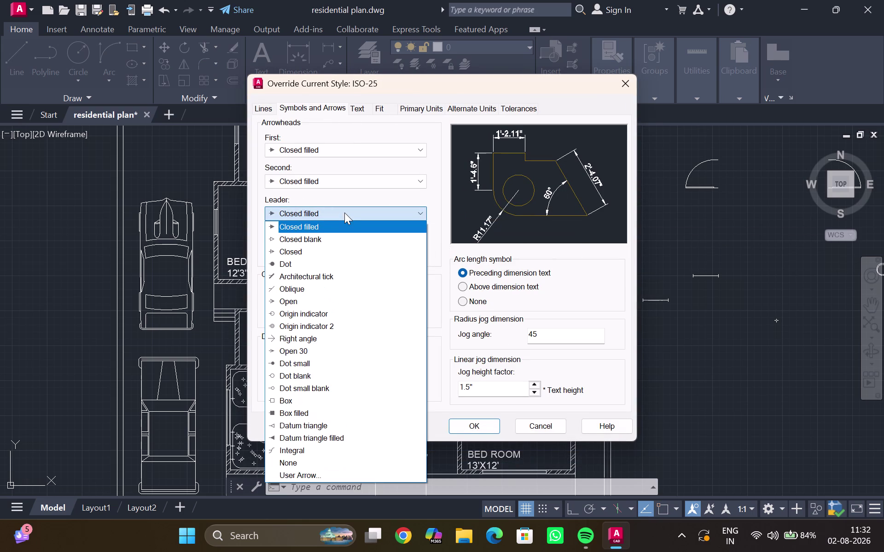
scroll(up, 3)
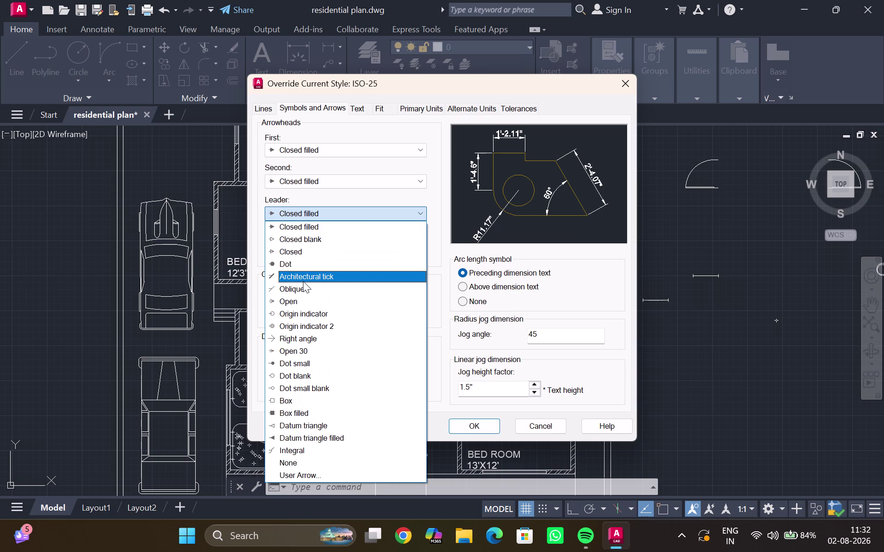
scroll(up, 3)
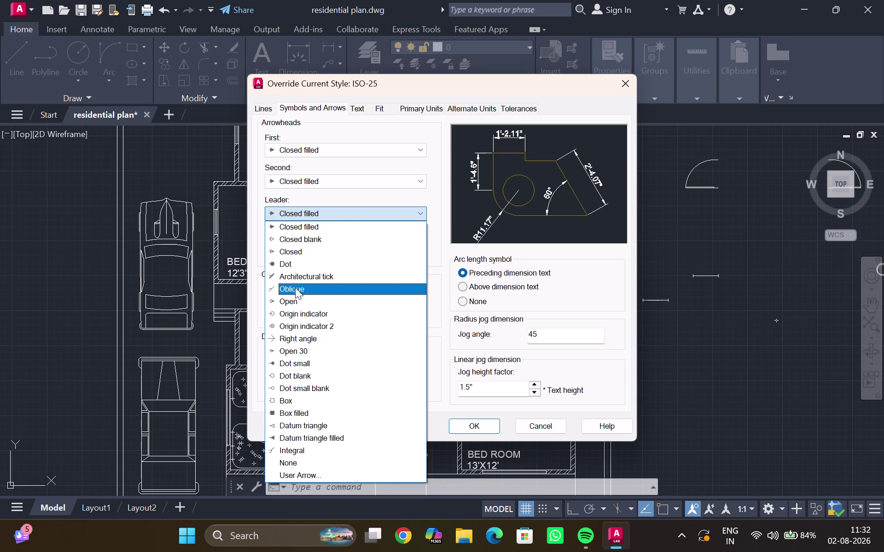
click(295, 287)
scroll(down, 3)
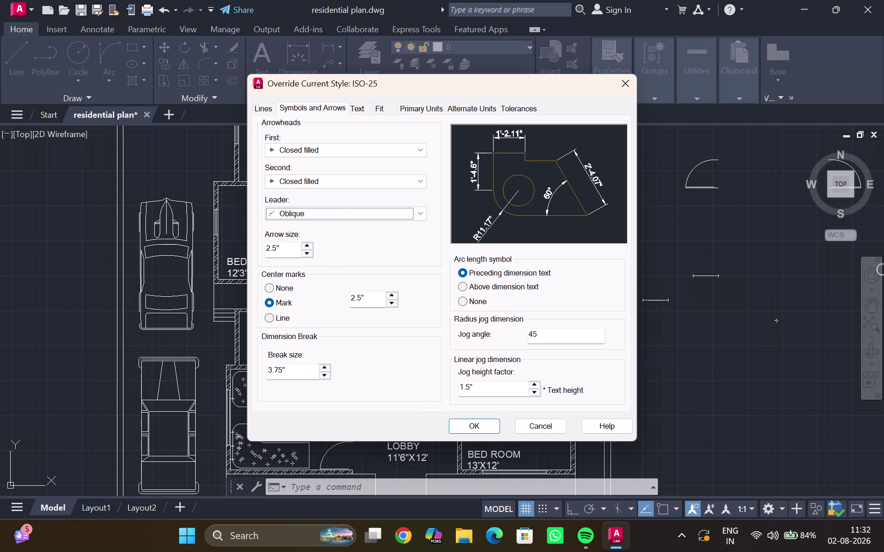
Set the override's arrow size to 5".
click(288, 251)
key(BackSpace)
key(BackSpace)
key(BackSpace)
key(BackSpace)
key(BackSpace)
key(BackSpace)
key(5)
key(shift+quotedbl)
key(Return)
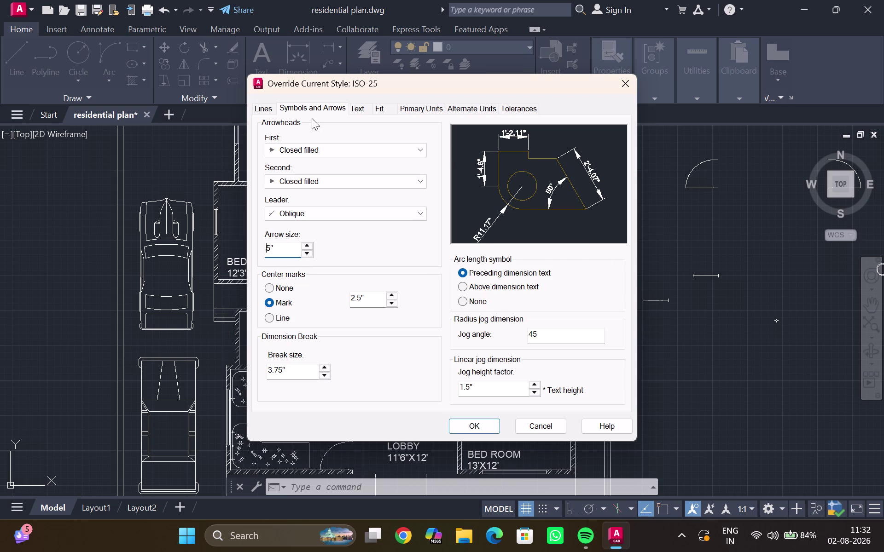
click(363, 106)
Set the dimension text height to 8".
click(414, 208)
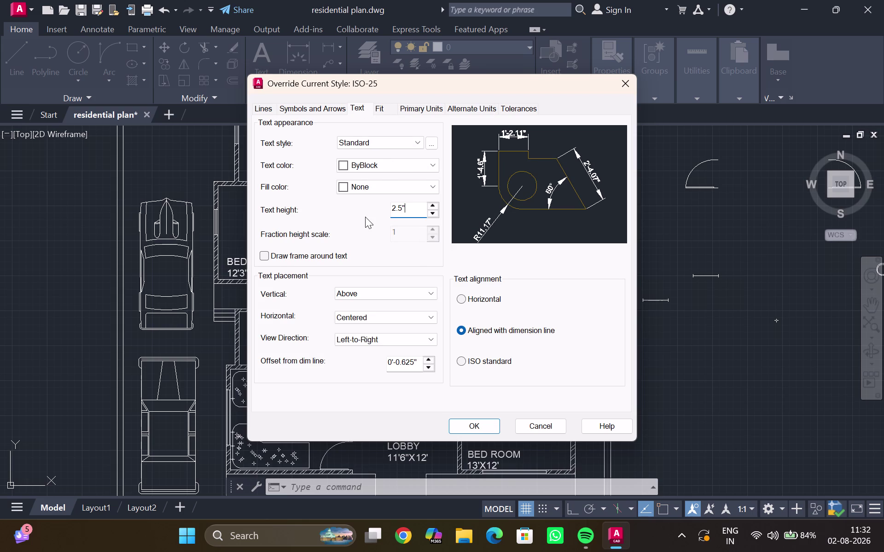
drag(407, 203, 361, 219)
key(BackSpace)
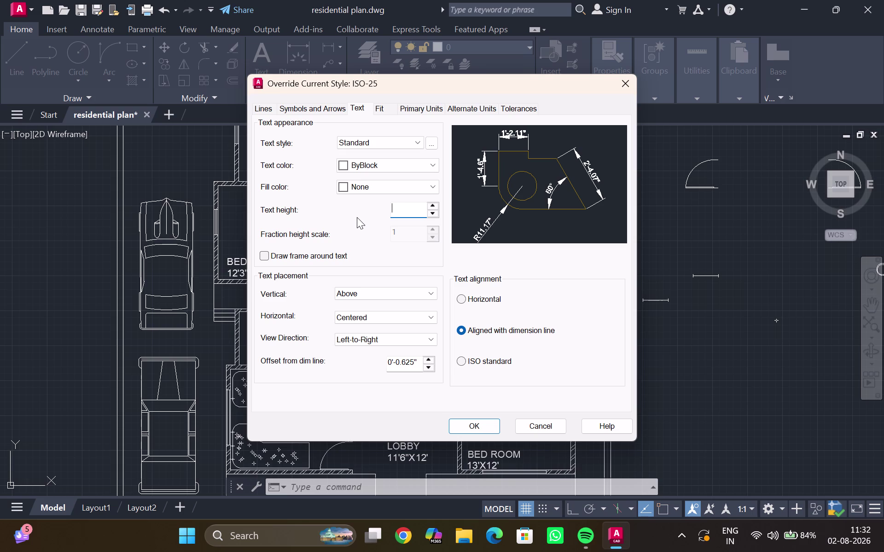
text(8")
key(Return)
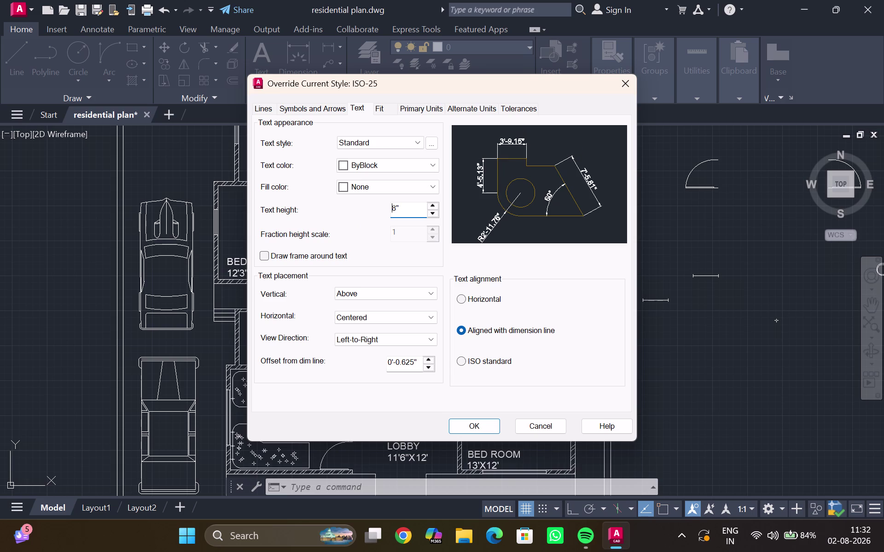
Make the second and leader arrowheads Oblique and apply the override.
click(320, 107)
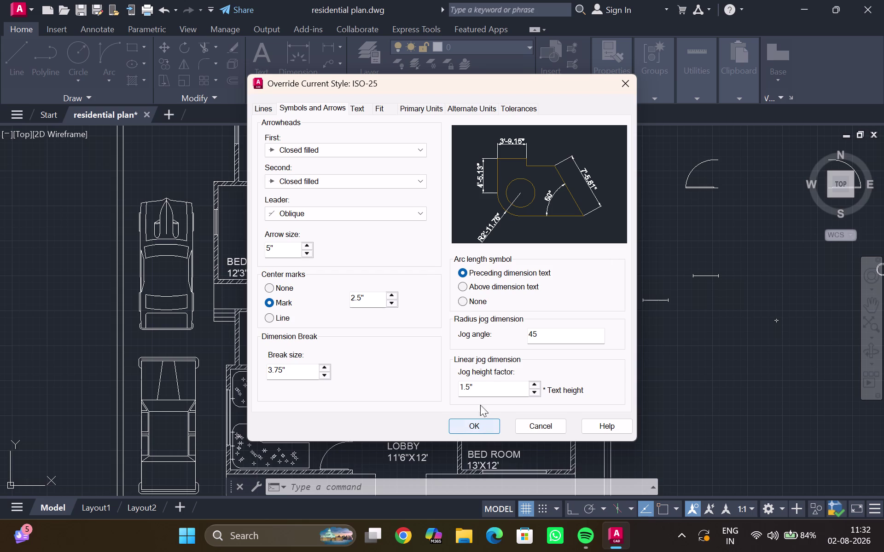
click(367, 179)
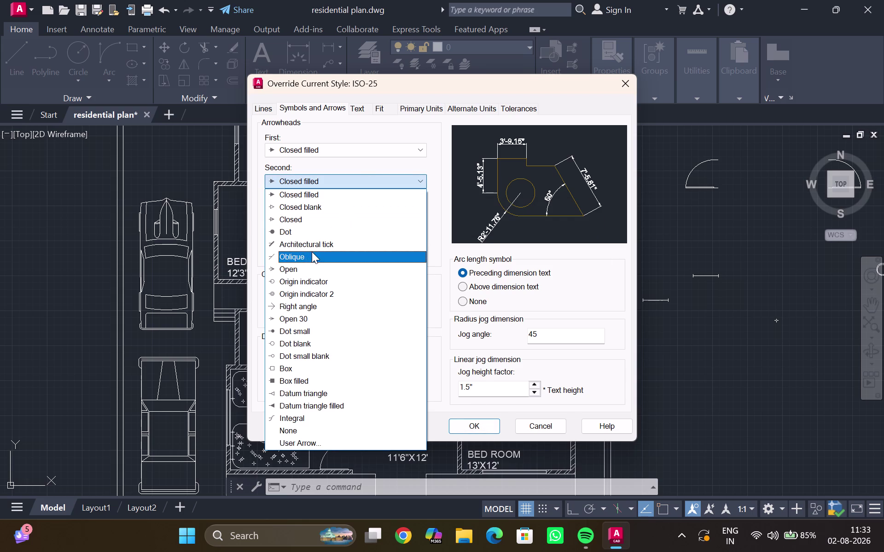
click(311, 253)
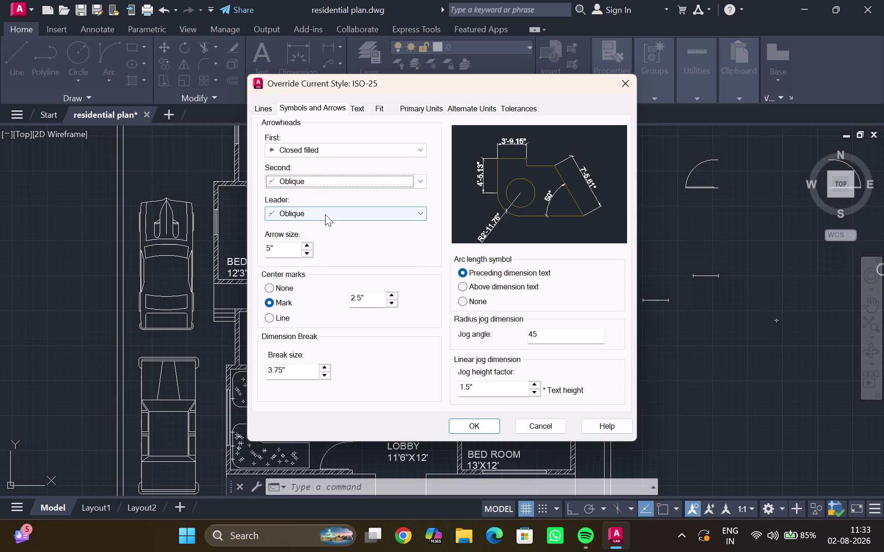
click(325, 215)
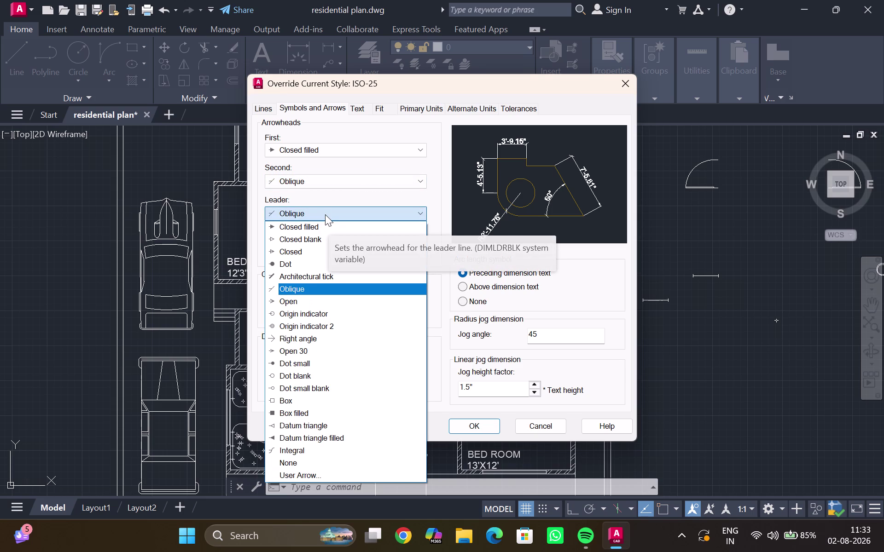
click(312, 227)
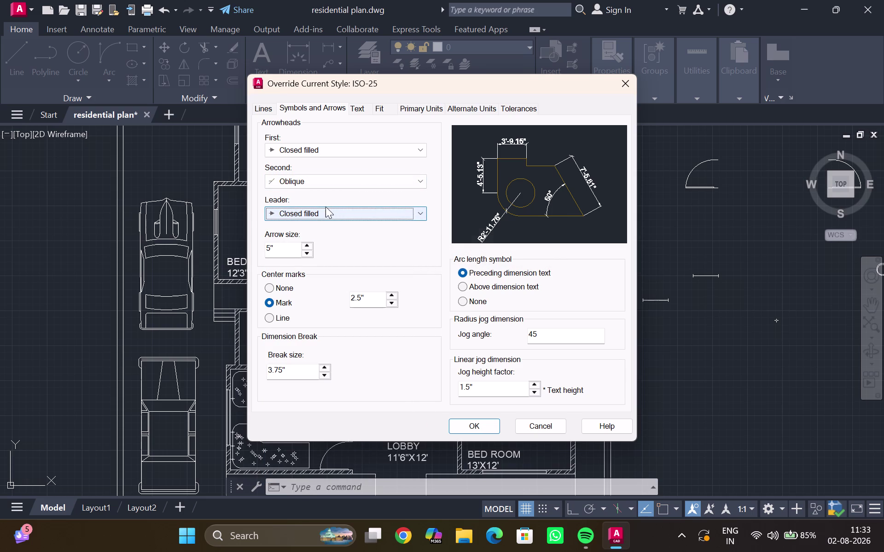
click(326, 211)
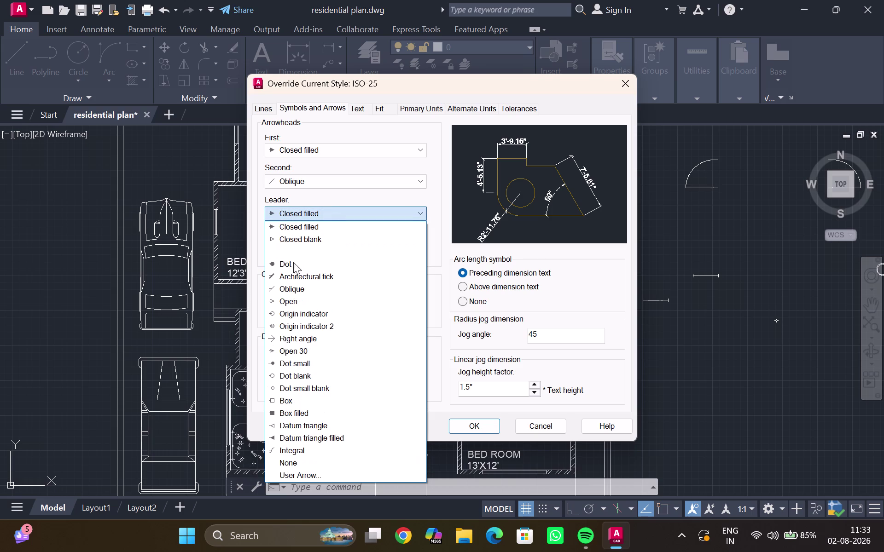
click(289, 285)
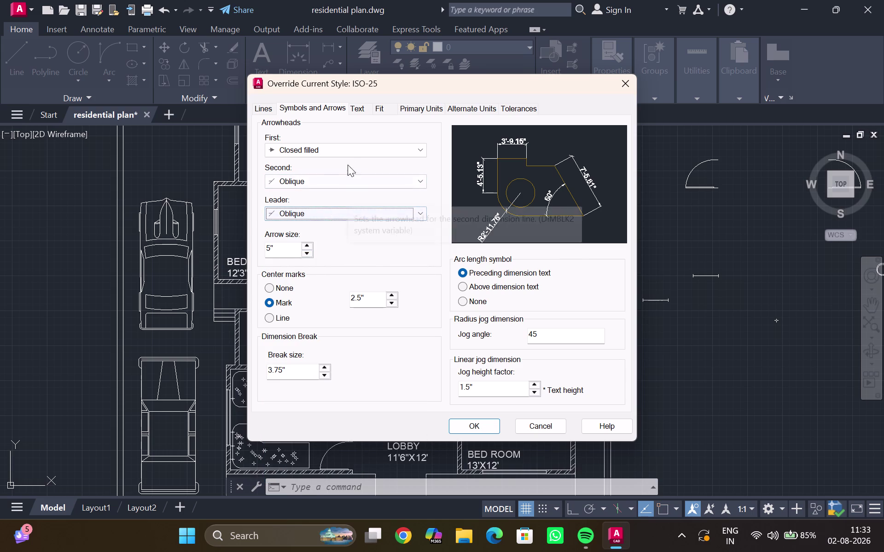
click(348, 154)
click(357, 149)
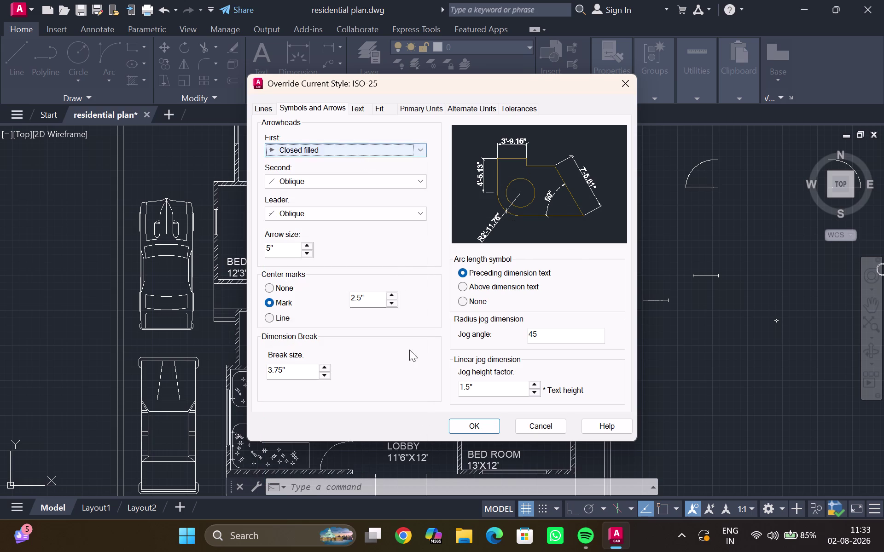
click(465, 428)
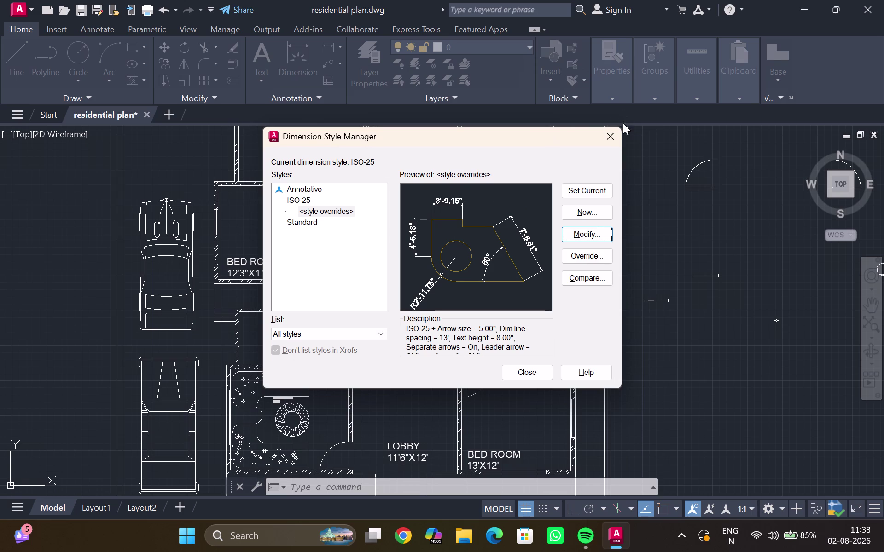
Close the Dimension Style Manager and pan across the floor plan.
click(528, 373)
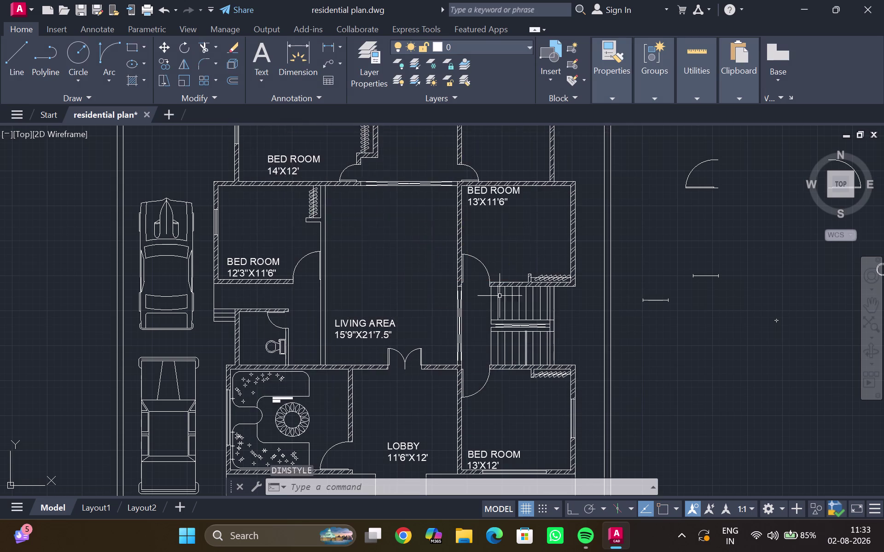
scroll(up, 3)
scroll(down, 3)
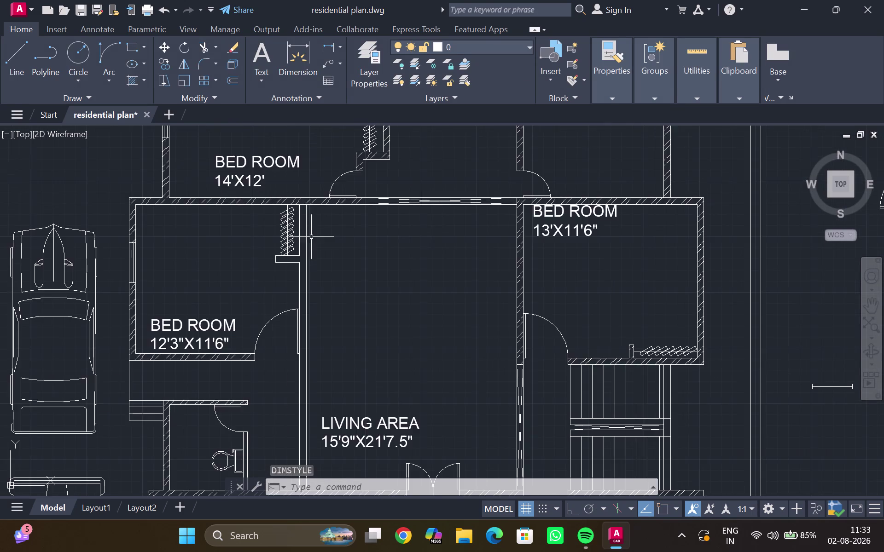
scroll(down, 3)
middle_drag(317, 256, 311, 250)
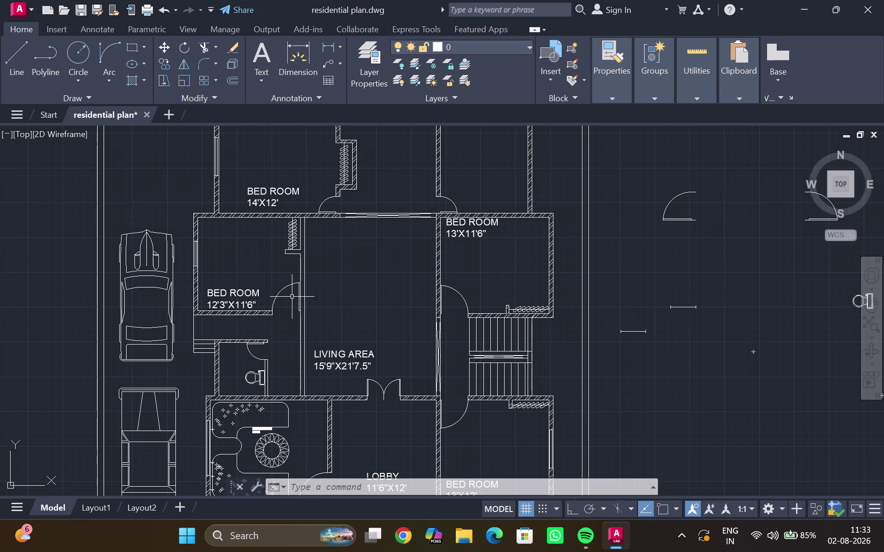
Undo the recent changes three times and recentre the view on the living area.
key(ctrl+z)
key(ctrl+z)
key(ctrl+z)
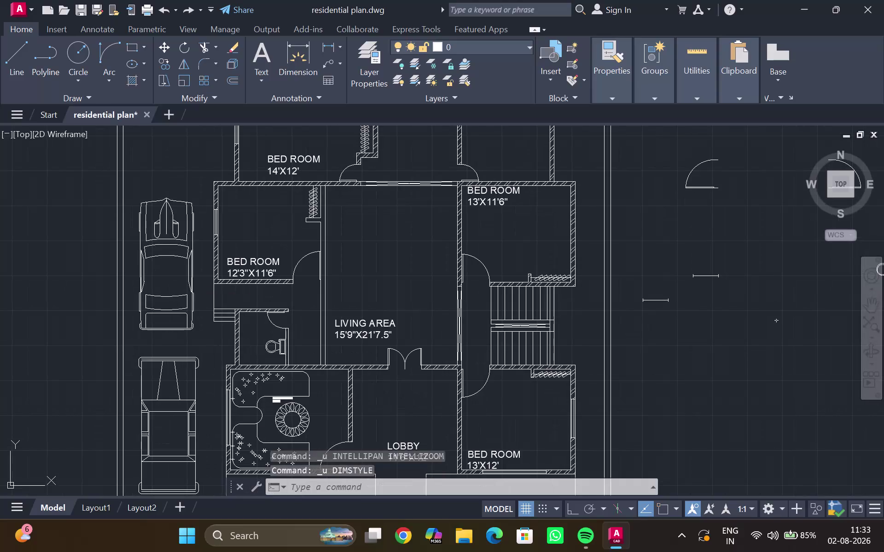
scroll(down, 3)
middle_drag(287, 291, 276, 344)
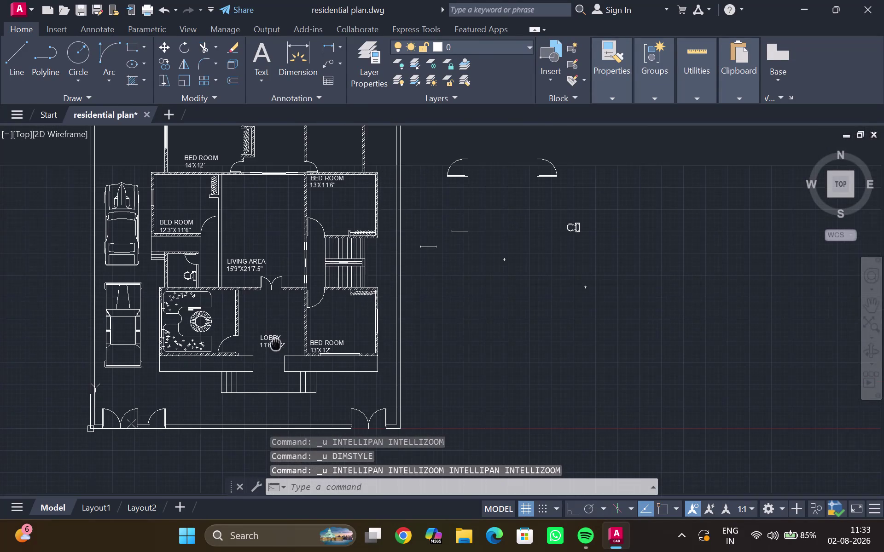
middle_drag(275, 345, 277, 345)
scroll(up, 3)
scroll(up, 3)
middle_drag(227, 233, 222, 244)
scroll(up, 3)
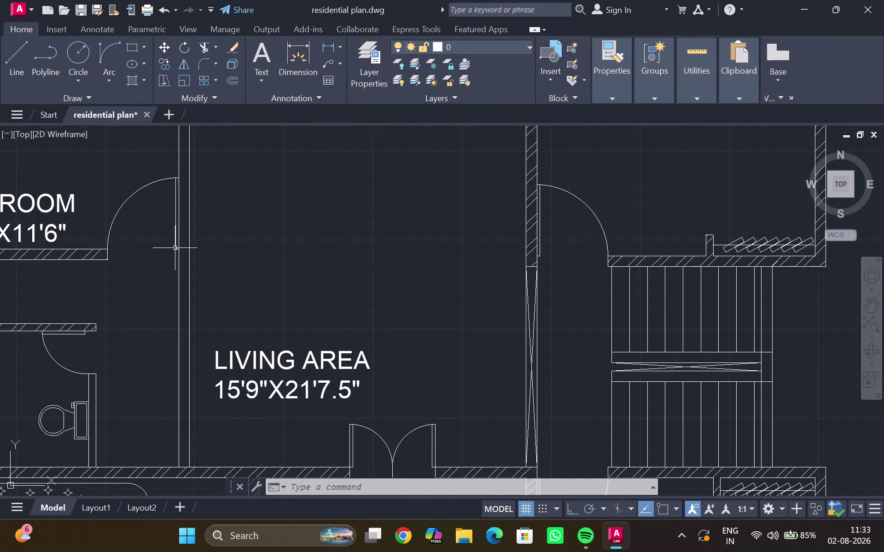
With object snap on, start a line at the living-area wall corner, then cancel it.
key(l)
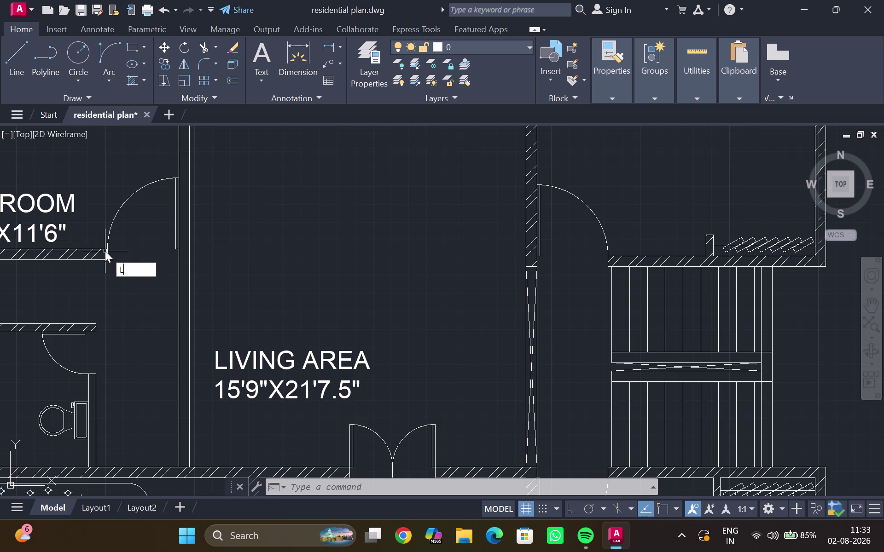
key(Return)
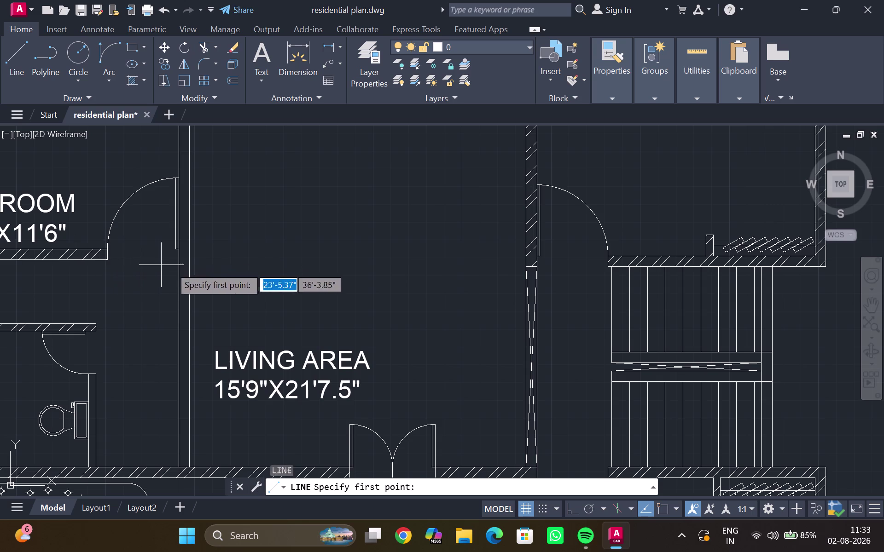
click(663, 512)
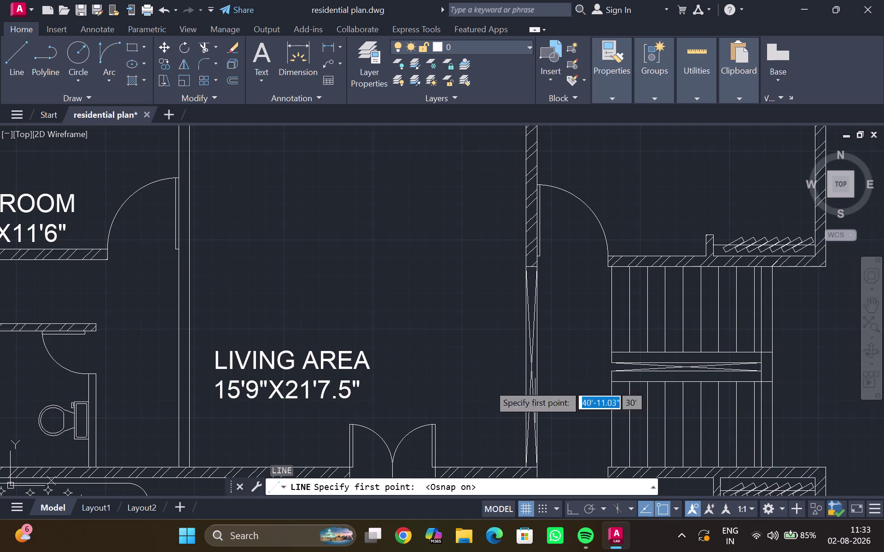
click(174, 263)
click(192, 262)
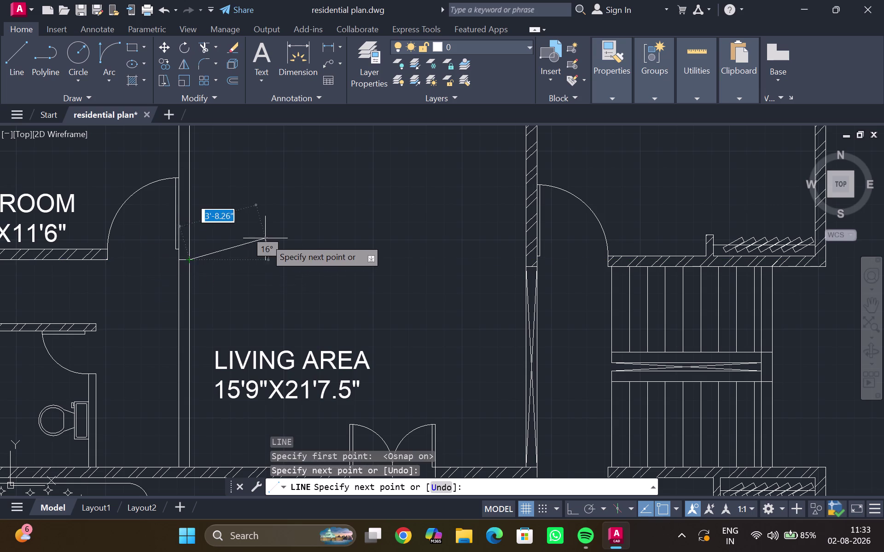
key(Escape)
scroll(down, 3)
middle_drag(244, 232, 241, 257)
scroll(up, 3)
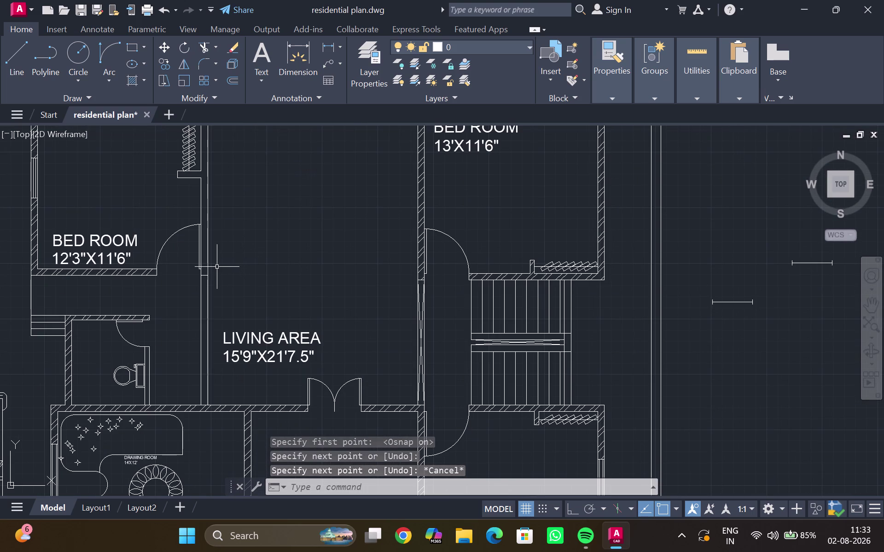
Start a second line along the living-area wall and abandon it.
key(l)
key(Return)
scroll(up, 3)
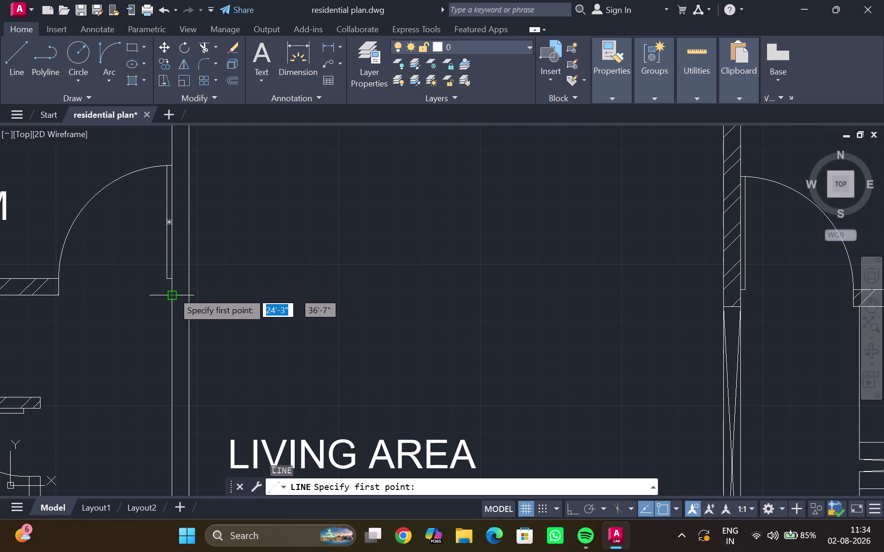
click(172, 295)
scroll(down, 3)
middle_drag(177, 328, 215, 131)
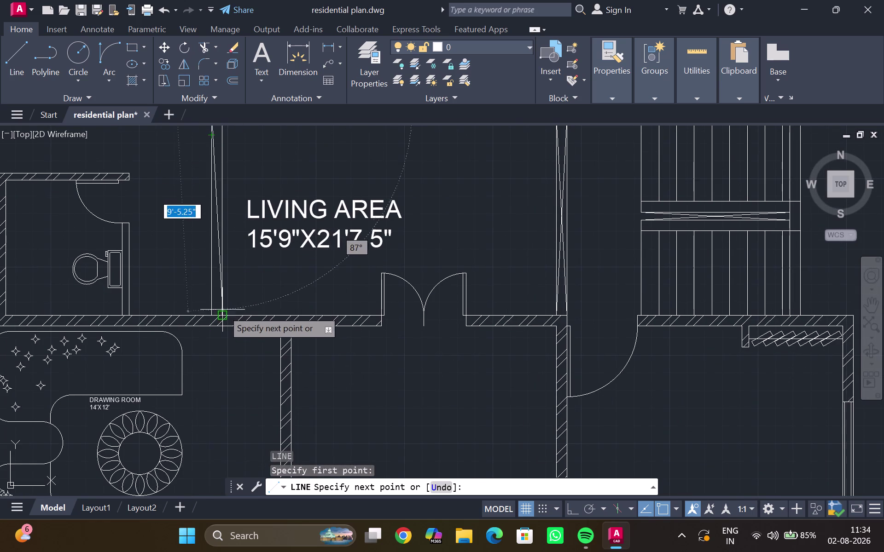
click(223, 315)
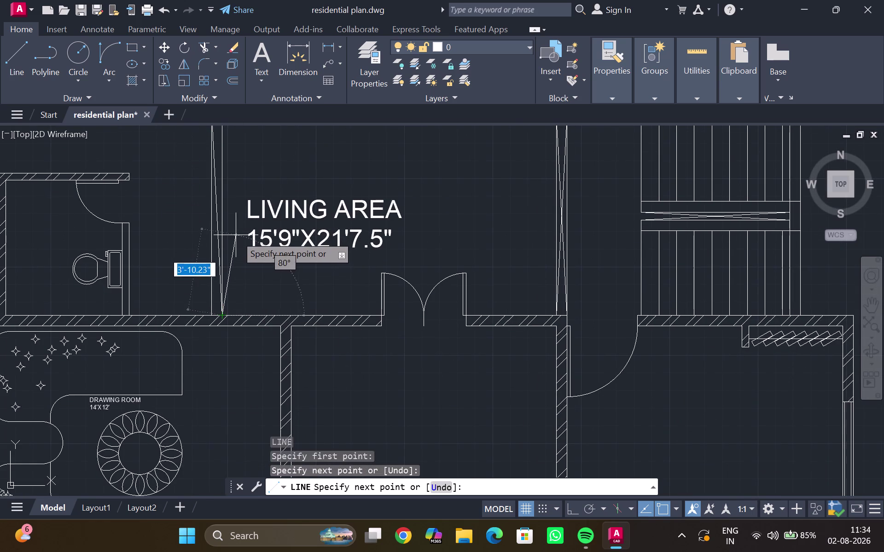
key(Escape)
Restart the line from the wall corner and cancel it unfinished.
key(Return)
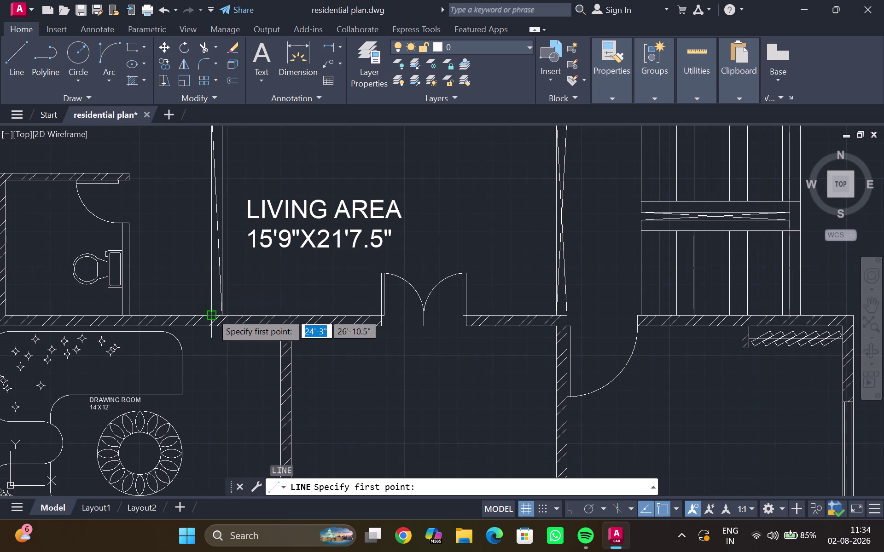
click(212, 313)
middle_drag(231, 141, 208, 343)
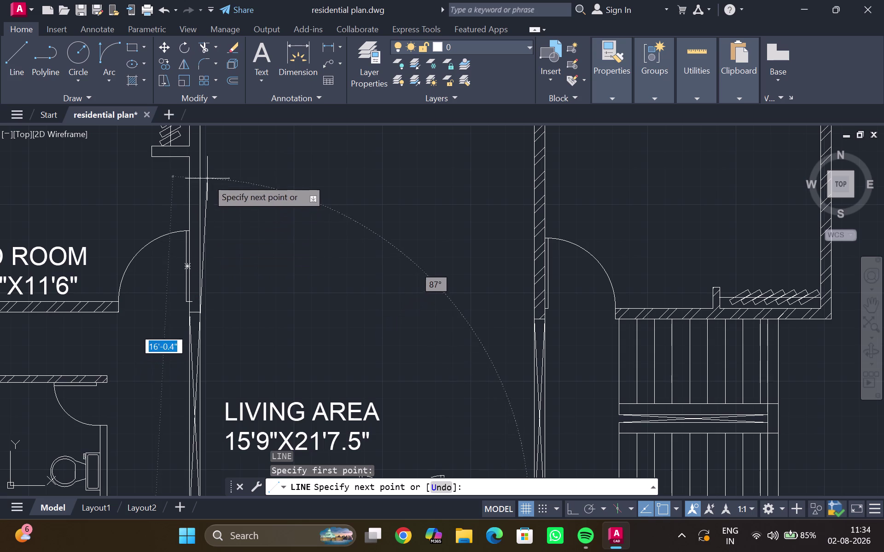
click(201, 311)
scroll(down, 3)
middle_drag(202, 289, 202, 293)
key(Escape)
scroll(up, 3)
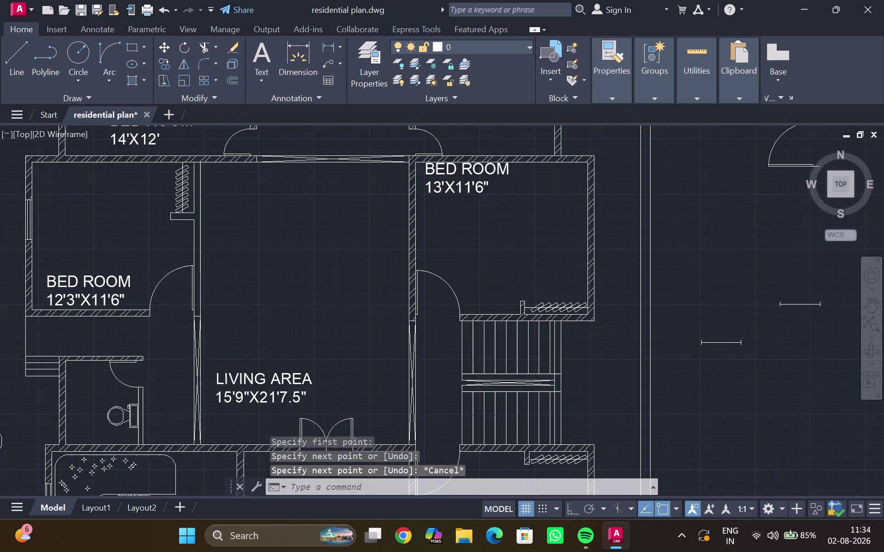
Begin HATCH on the wall and living area, then undo the picks and cancel.
key(h)
key(Return)
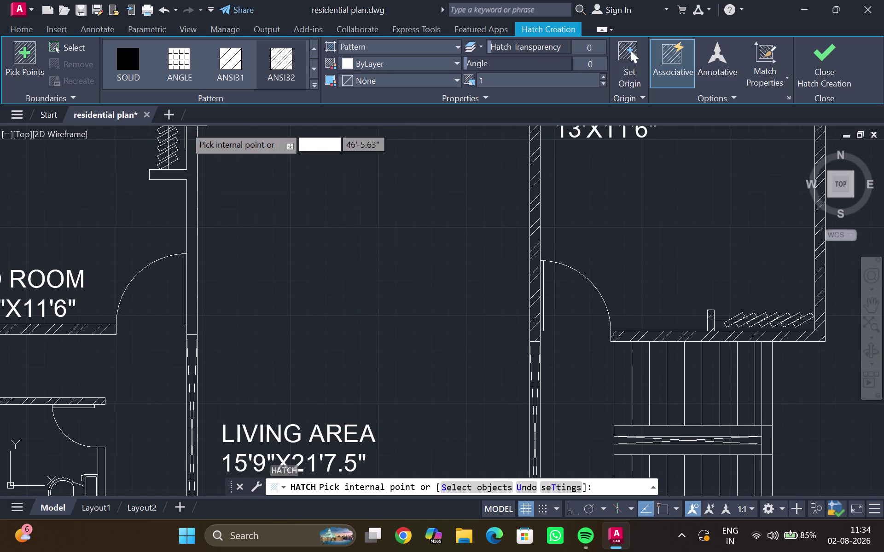
click(290, 67)
click(189, 171)
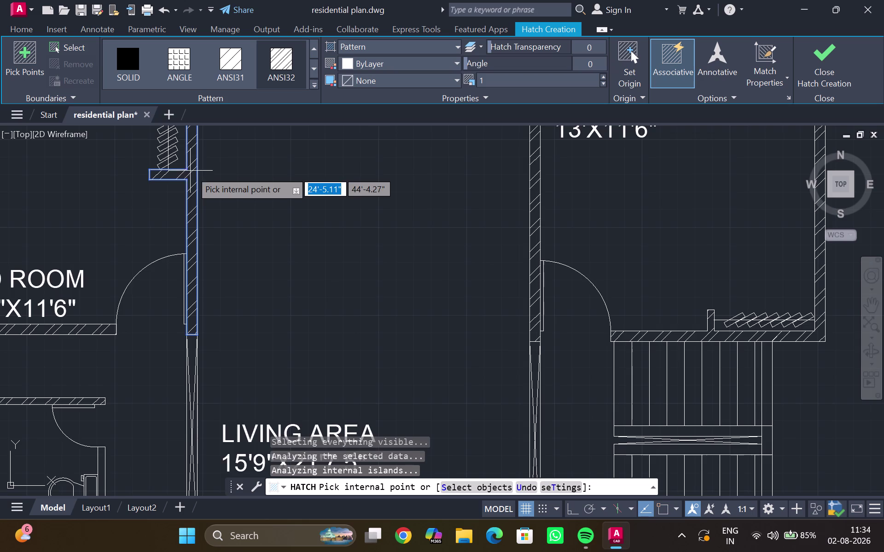
scroll(down, 3)
click(246, 182)
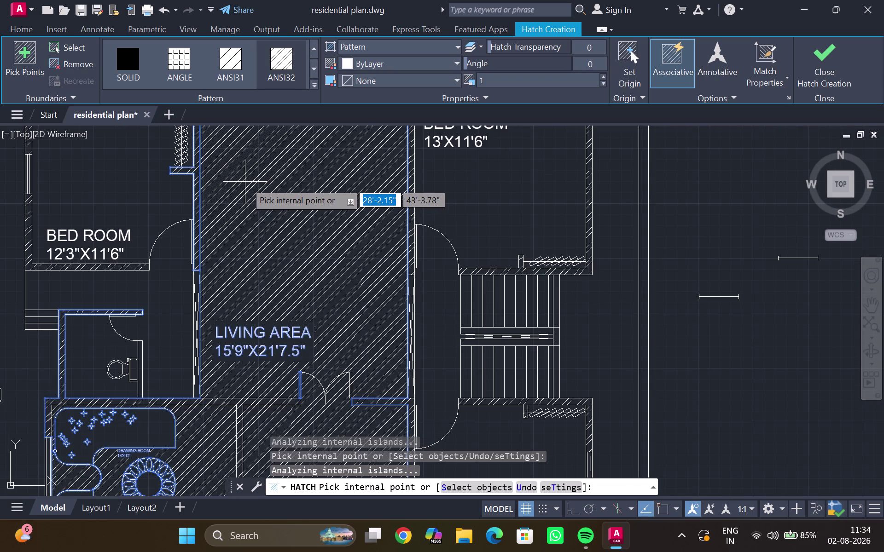
key(ctrl+z)
key(ctrl+z)
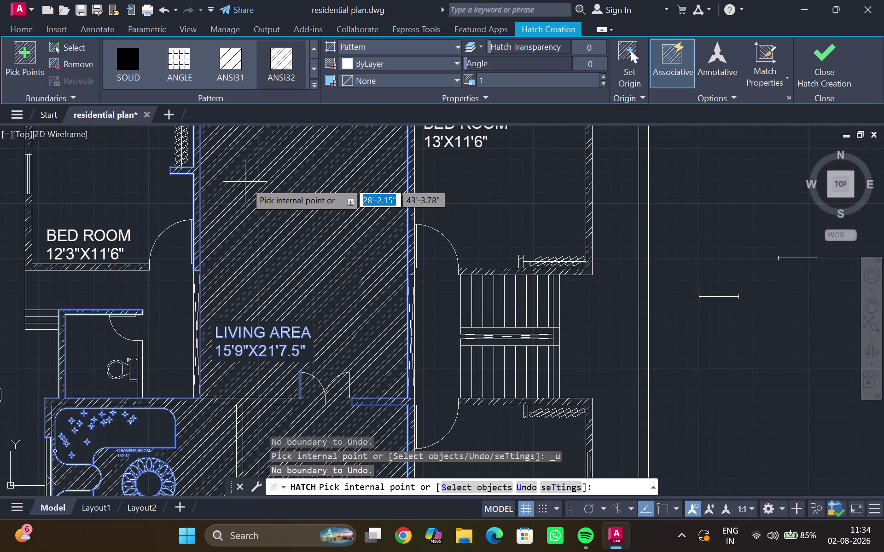
key(Escape)
key(ctrl+z)
scroll(down, 3)
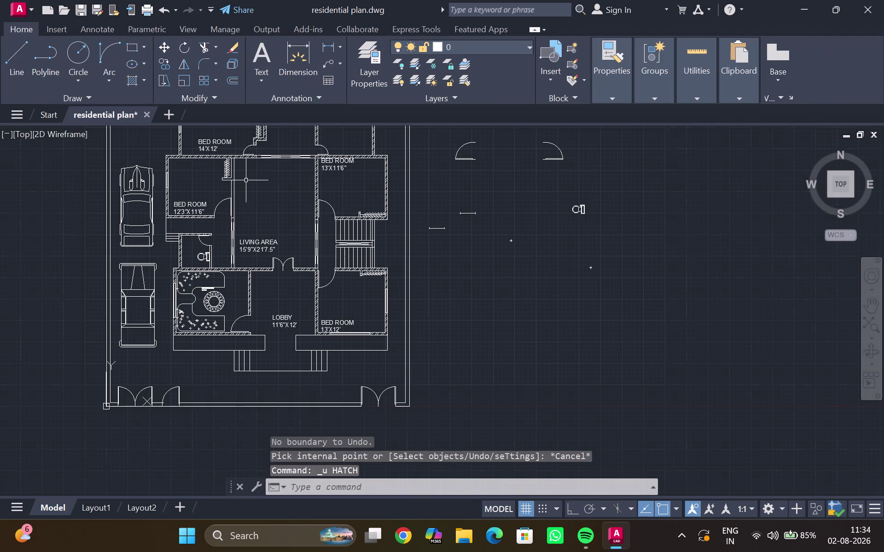
Restart HATCH, pick a point inside the wall, then cancel without filling.
key(h)
key(Return)
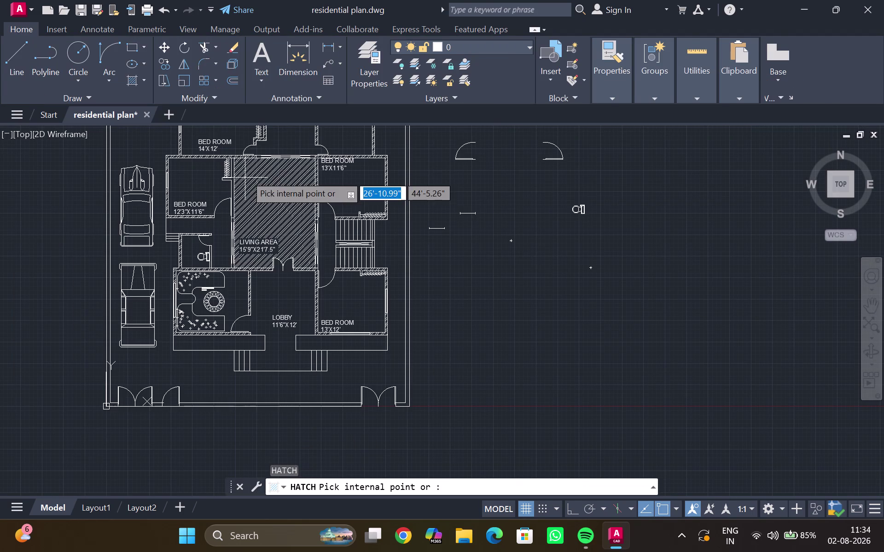
scroll(up, 3)
scroll(up, 3)
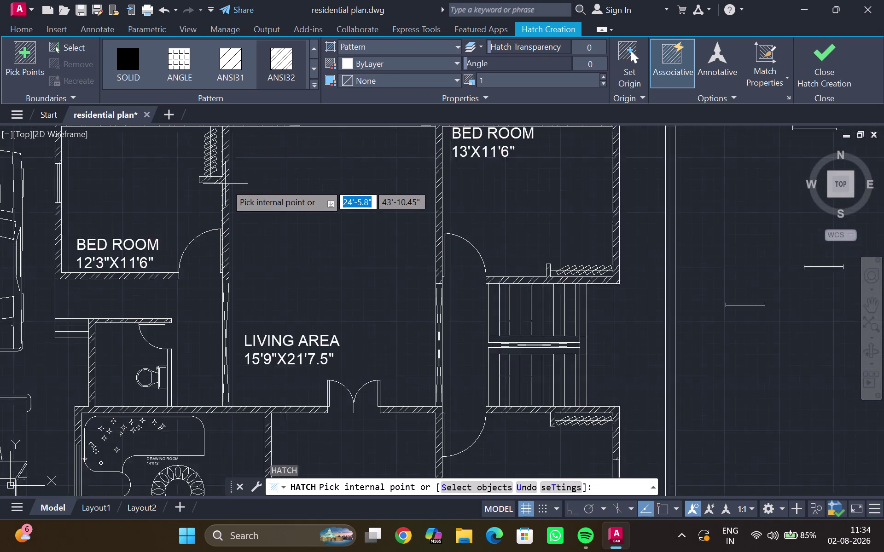
scroll(up, 3)
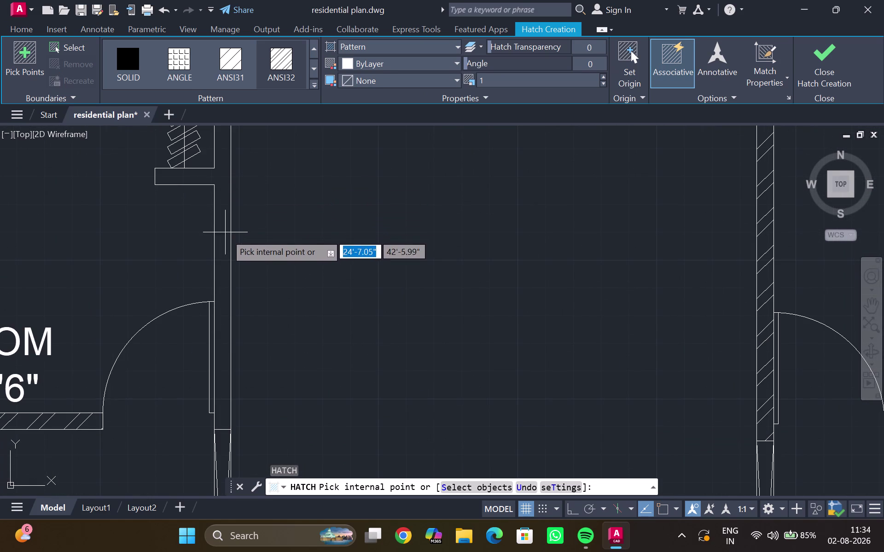
click(221, 213)
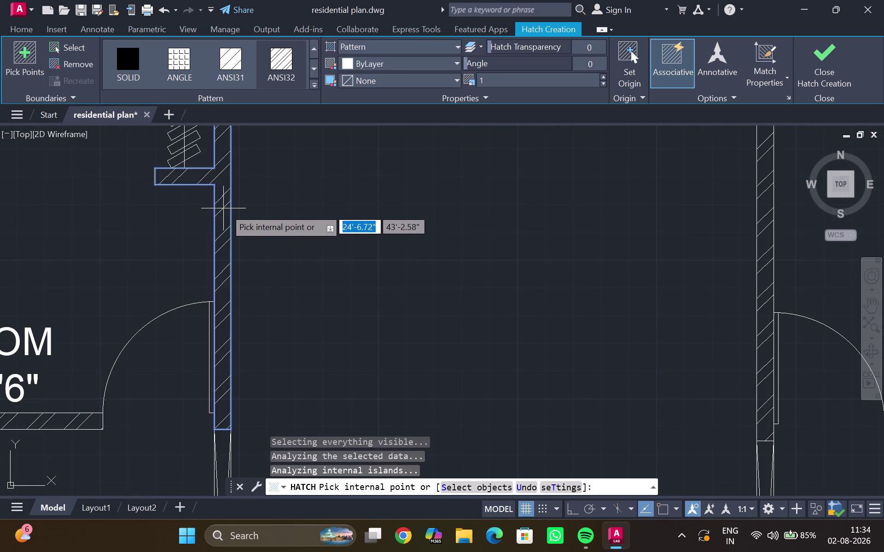
key(Escape)
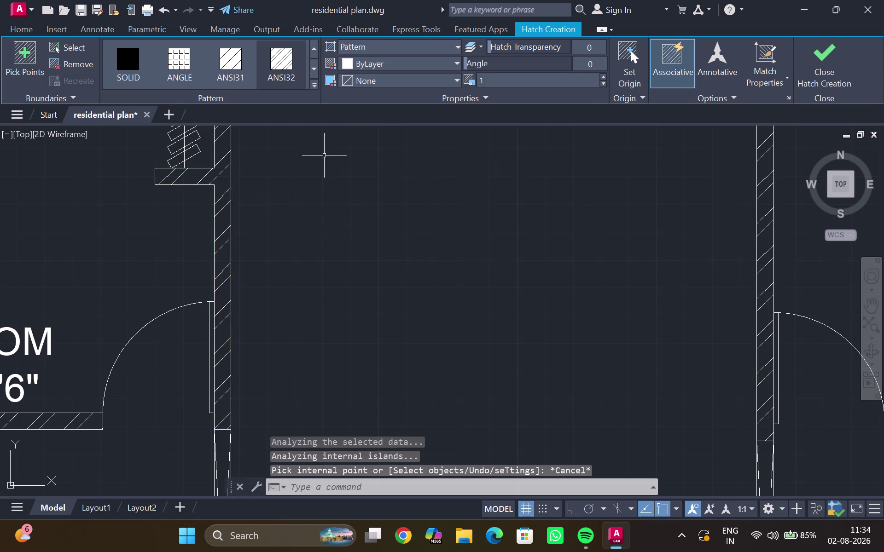
scroll(down, 3)
middle_drag(301, 202, 276, 232)
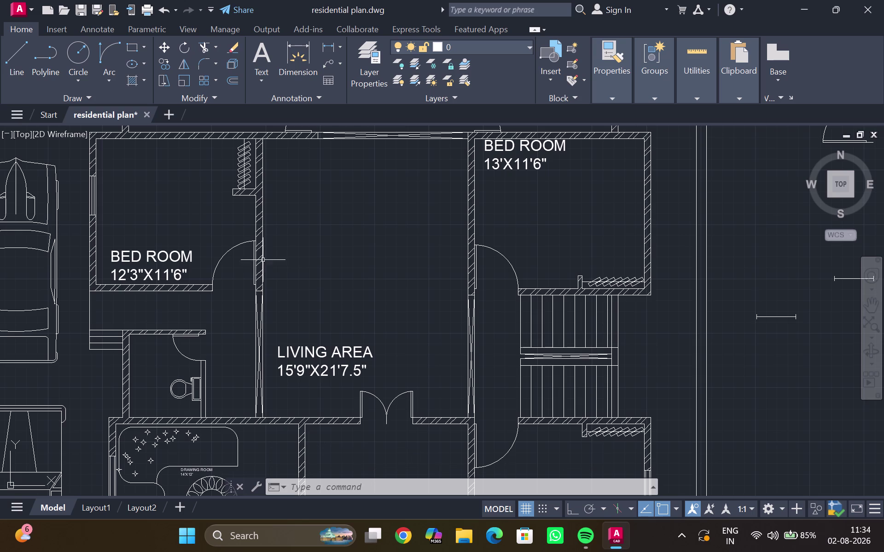
Pan over the bedrooms and open the DesignCenter palette with Ctrl+2.
scroll(down, 3)
middle_drag(319, 261, 266, 278)
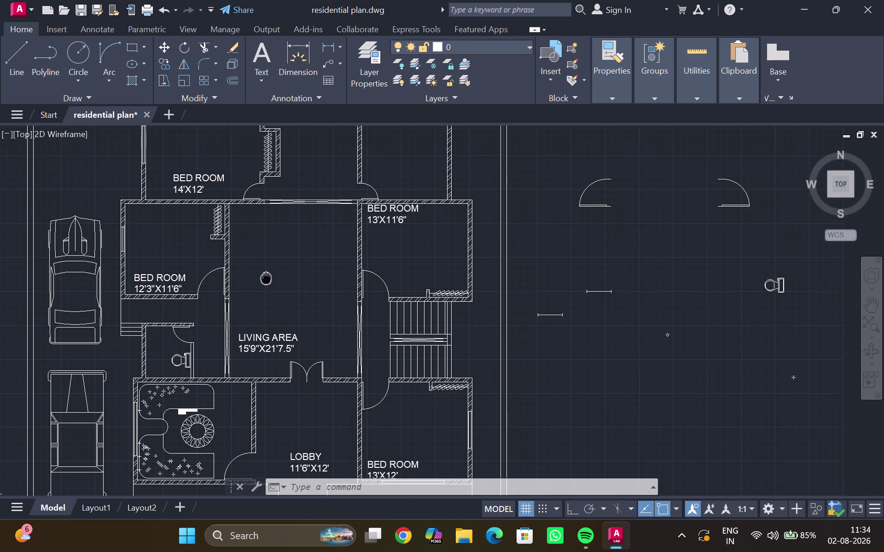
middle_drag(266, 278, 266, 277)
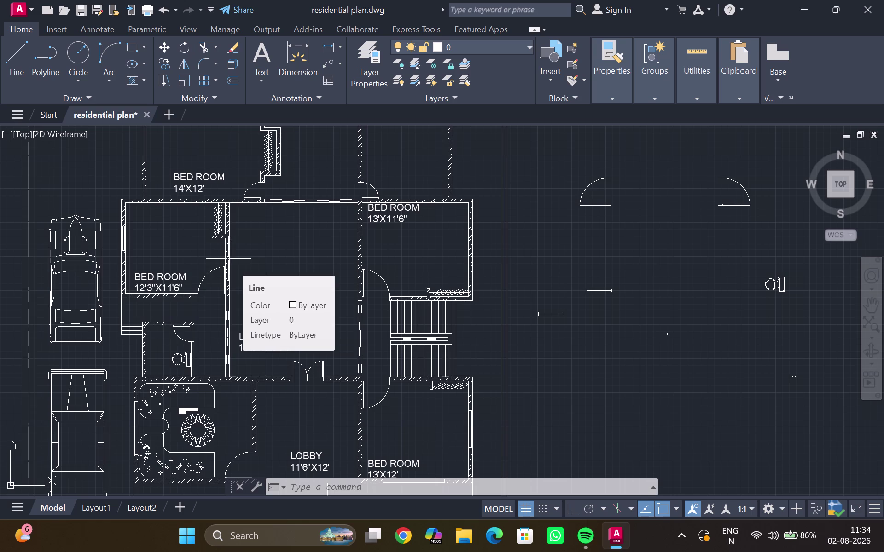
key(ctrl+2)
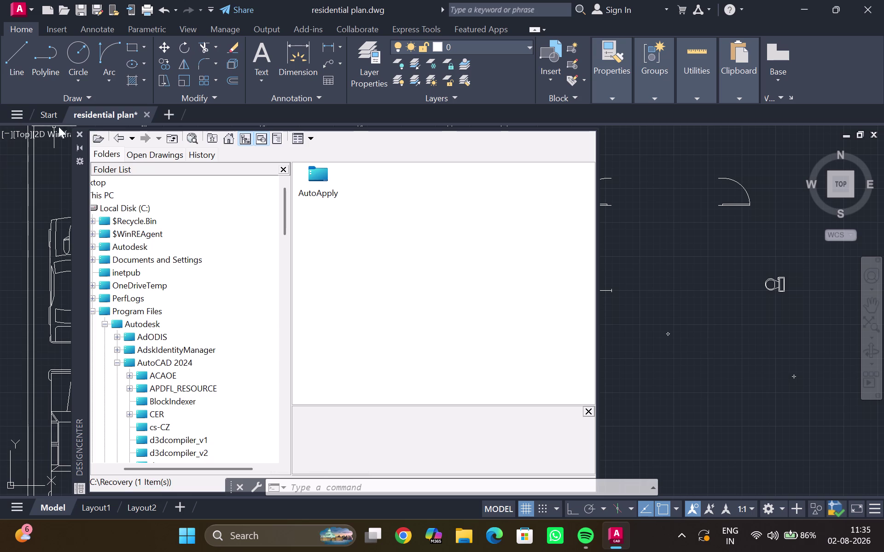
click(75, 136)
scroll(down, 3)
middle_drag(135, 213, 92, 328)
scroll(up, 3)
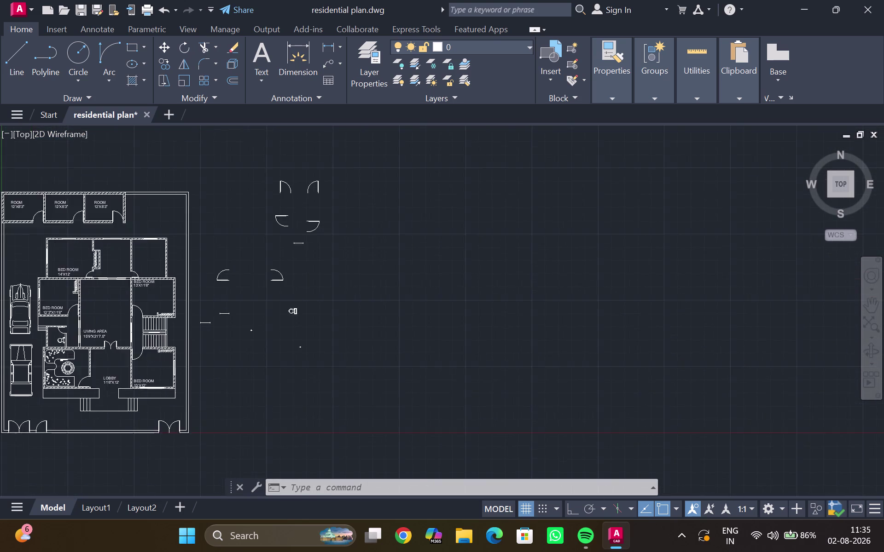
middle_drag(91, 298, 30, 315)
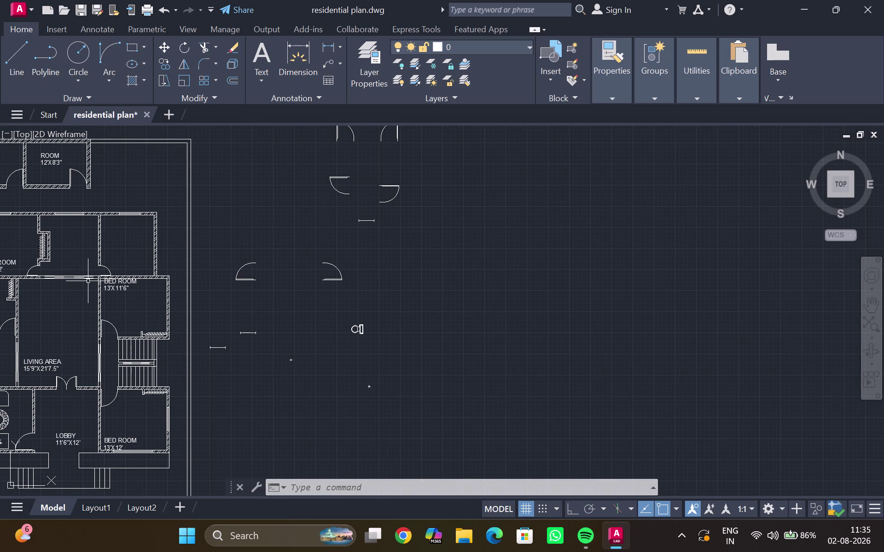
scroll(down, 3)
scroll(down, 3)
middle_drag(92, 283, 178, 285)
scroll(up, 3)
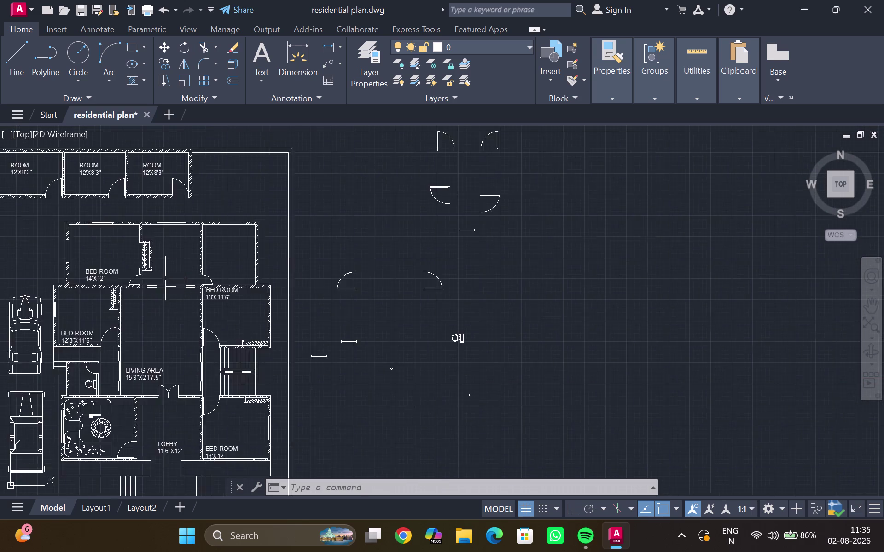
scroll(up, 3)
middle_drag(151, 299, 143, 277)
scroll(down, 3)
middle_drag(145, 267, 154, 245)
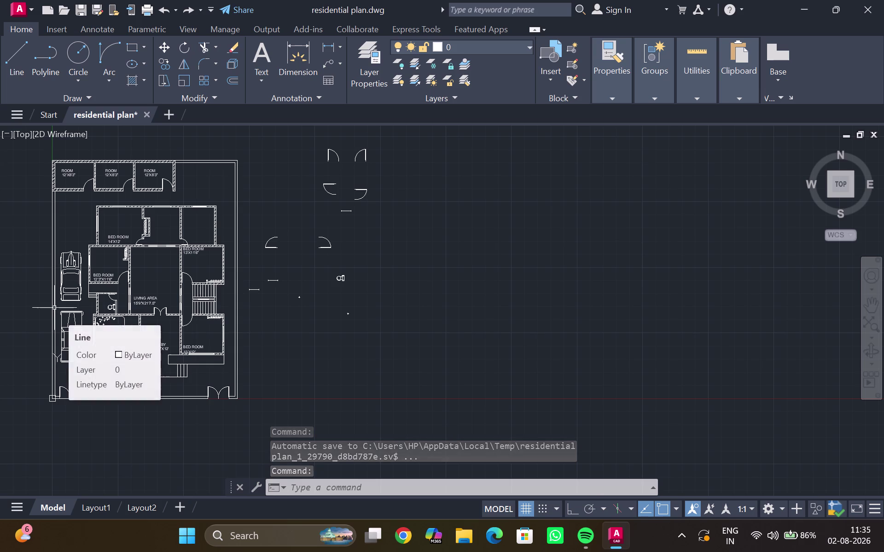
key(ctrl+2)
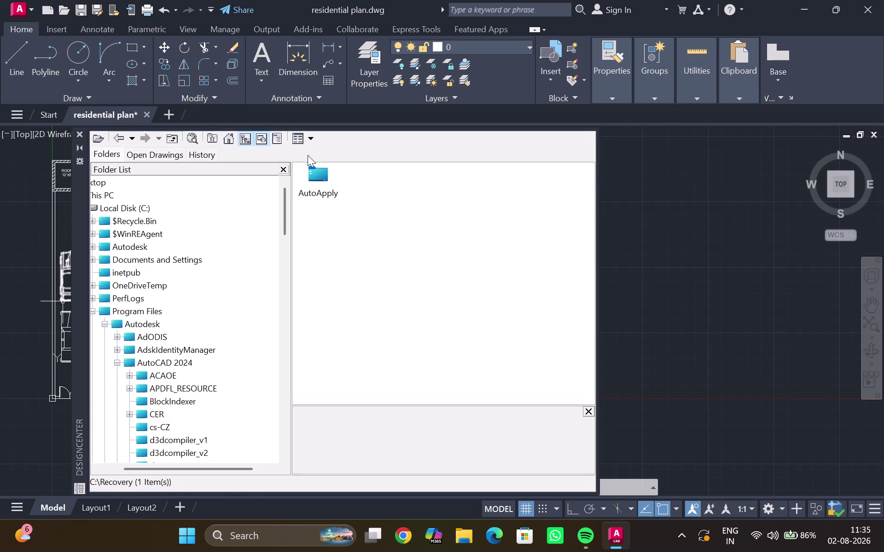
Scroll through the DesignCenter folder tree to locate the Sample folder.
scroll(down, 3)
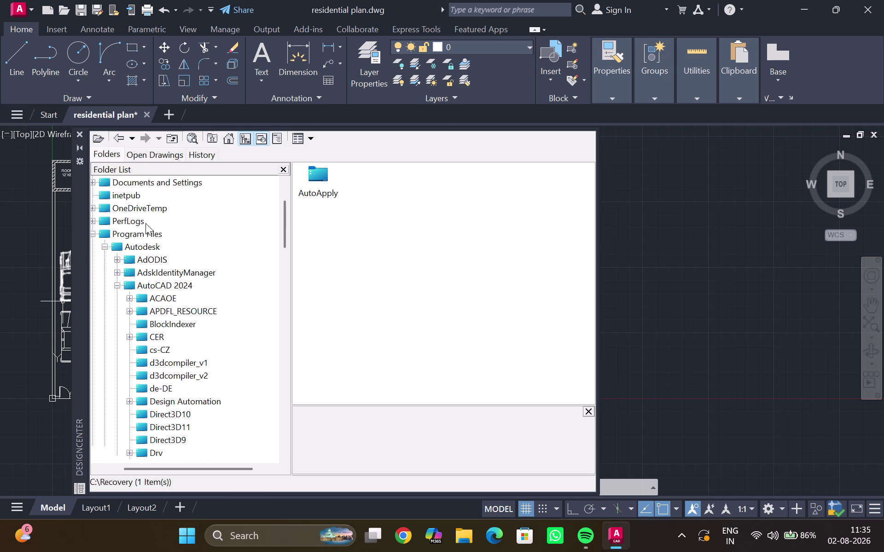
scroll(up, 3)
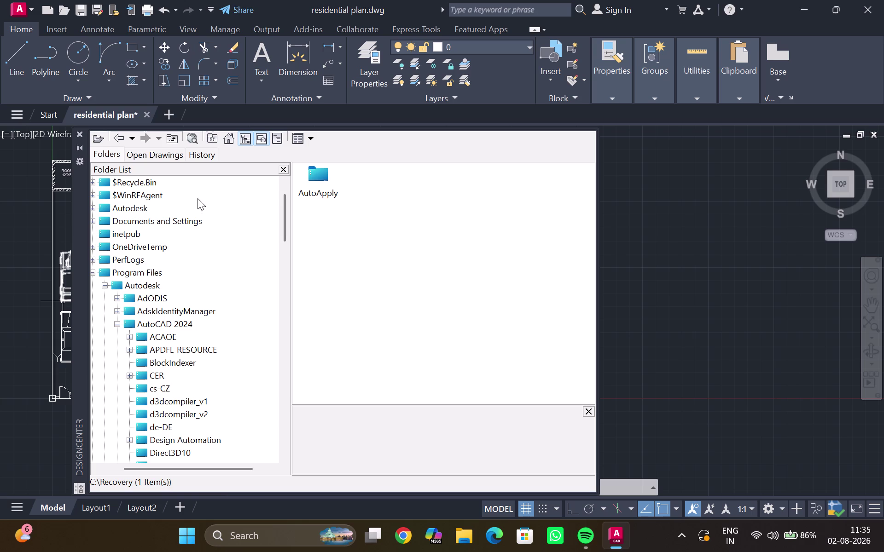
scroll(up, 3)
scroll(down, 3)
scroll(down, 3)
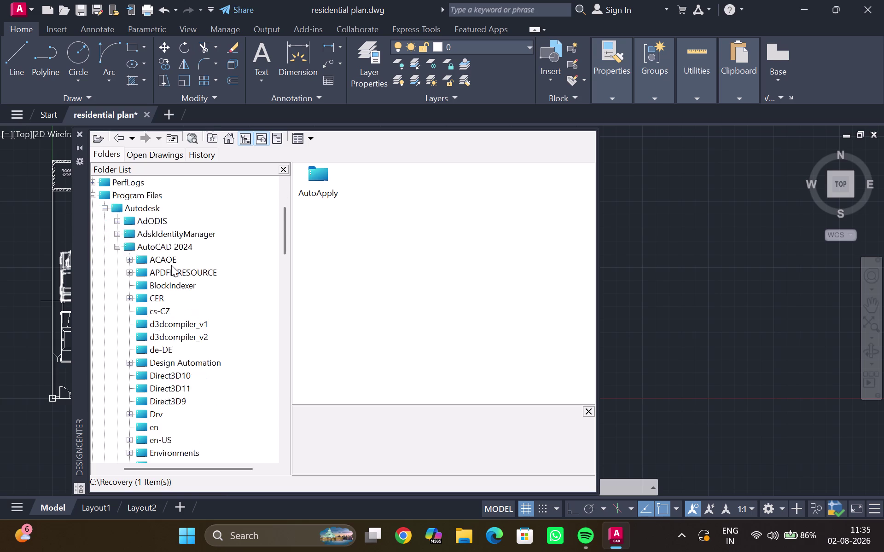
scroll(down, 3)
scroll(down, 3)
scroll(down, 3)
scroll(down, 3)
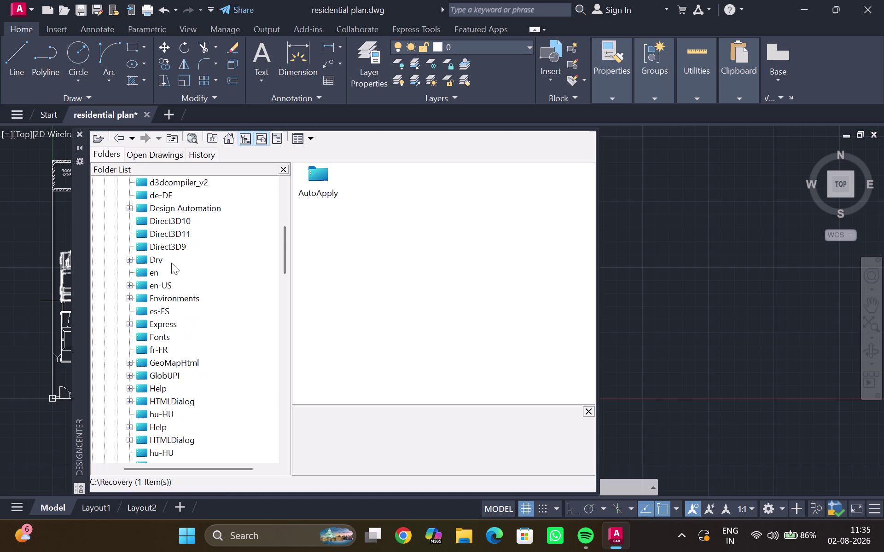
scroll(down, 3)
scroll(down, 3)
scroll(up, 3)
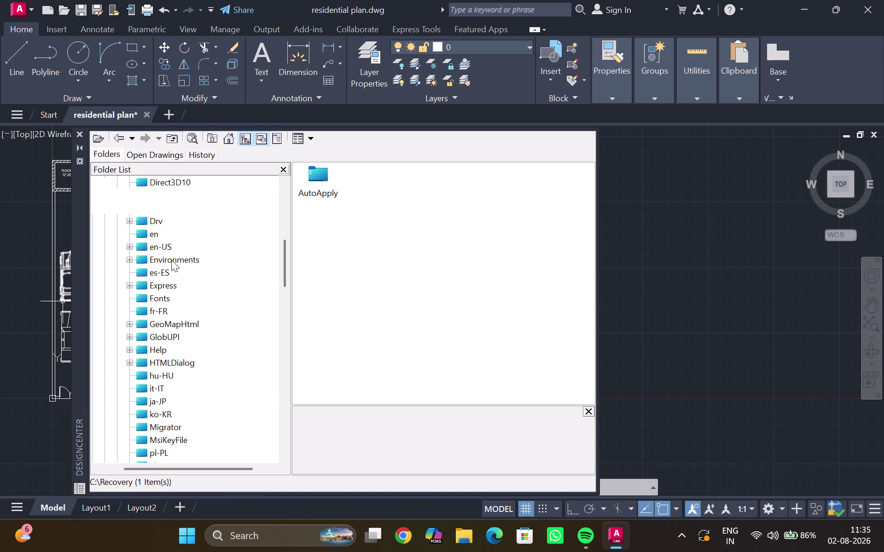
scroll(up, 3)
scroll(down, 3)
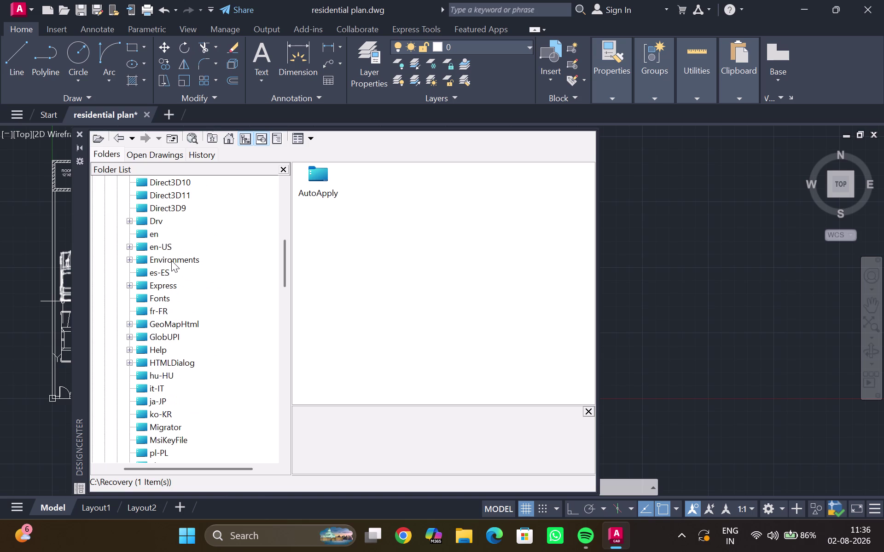
scroll(down, 3)
scroll(down, 3)
scroll(down, 3)
scroll(down, 3)
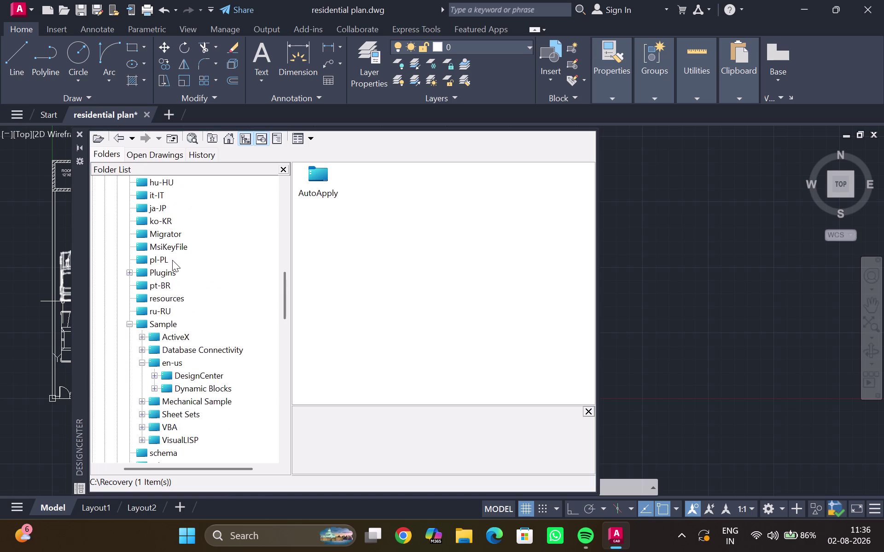
scroll(down, 3)
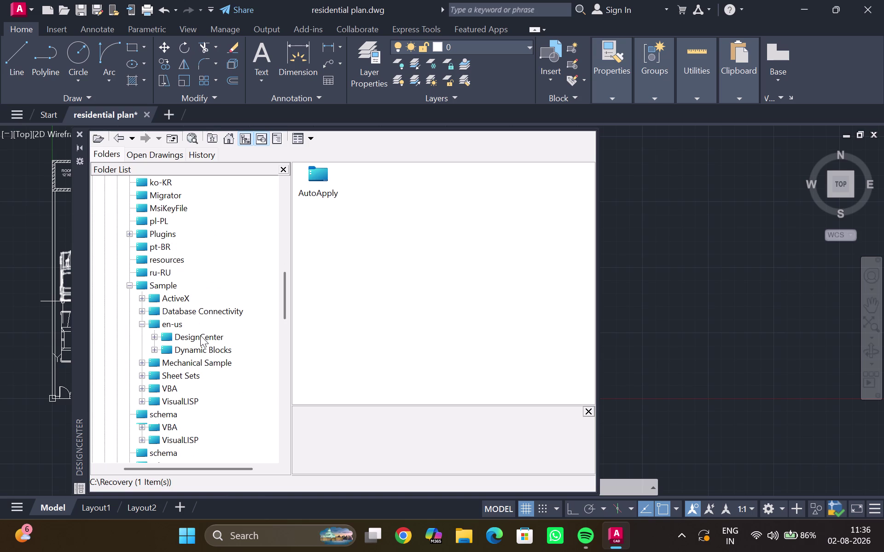
Open the sample DesignCenter folder and preview Home - Space Planner.dwg.
click(200, 336)
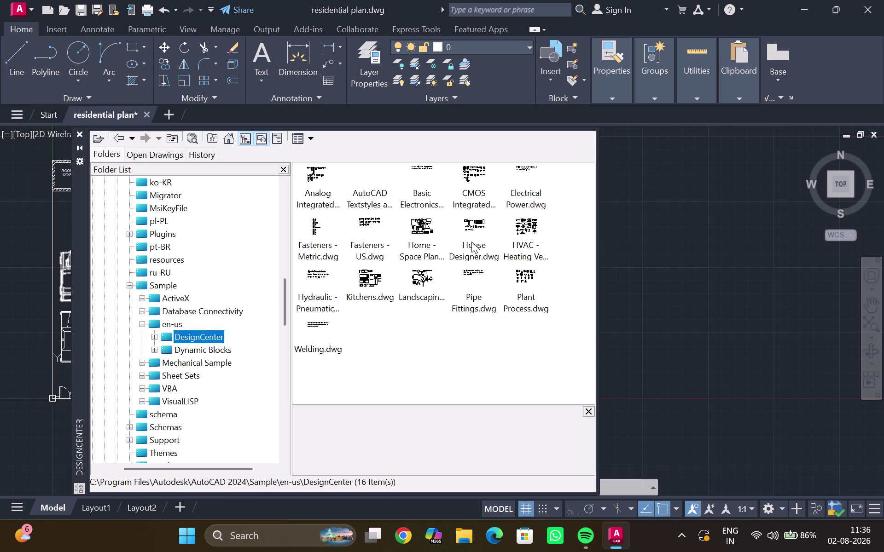
double_click(424, 231)
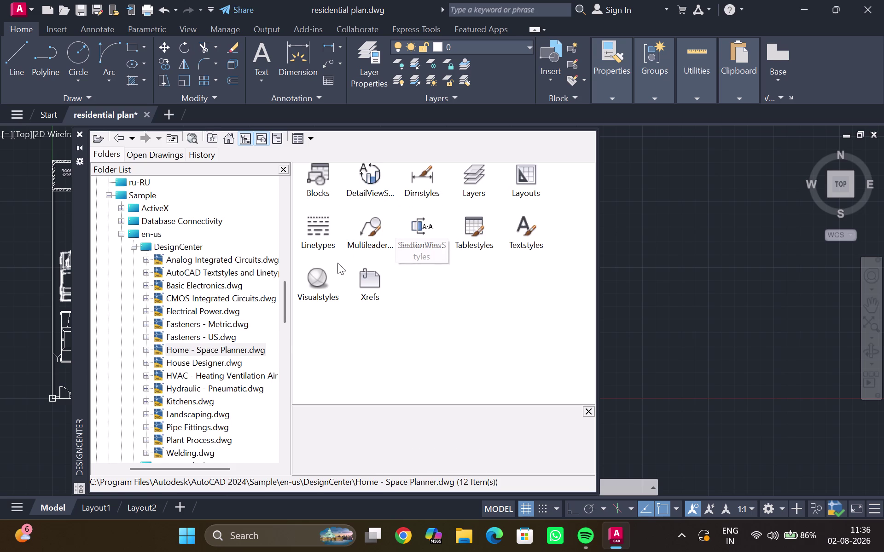
click(151, 242)
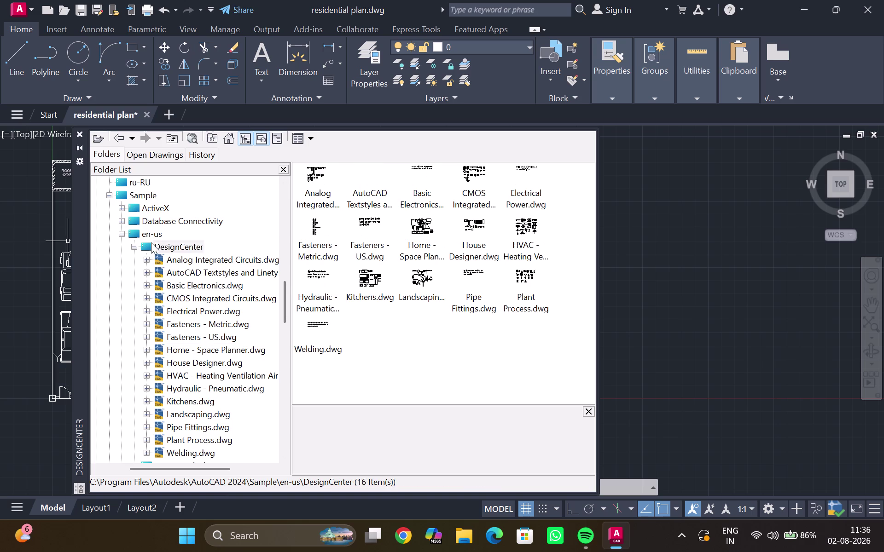
drag(413, 230, 657, 241)
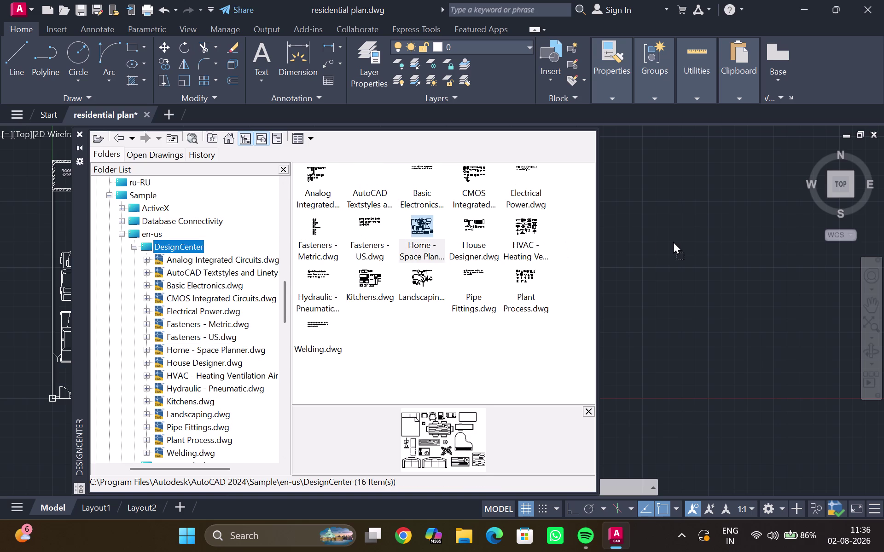
Insert Home - Space Planner.dwg into the model at default scale and zero rotation.
drag(656, 241, 678, 241)
scroll(up, 3)
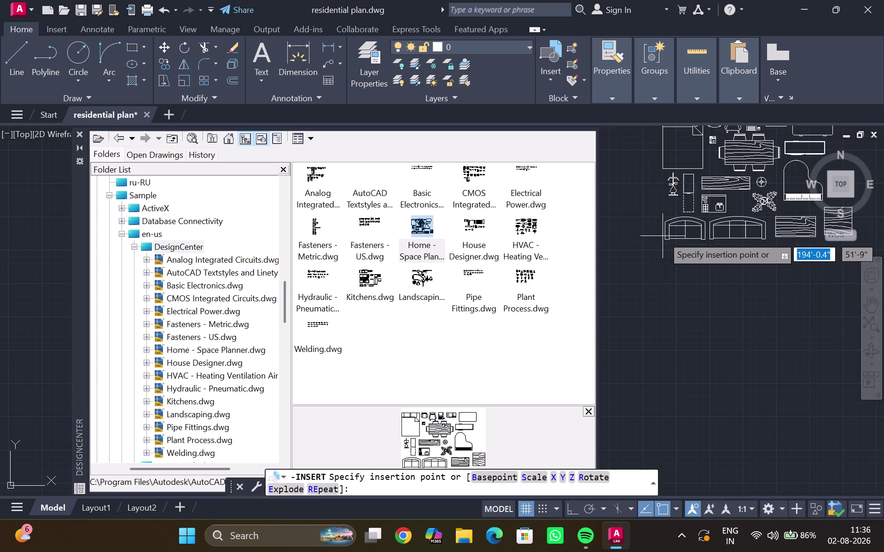
middle_drag(663, 236, 630, 275)
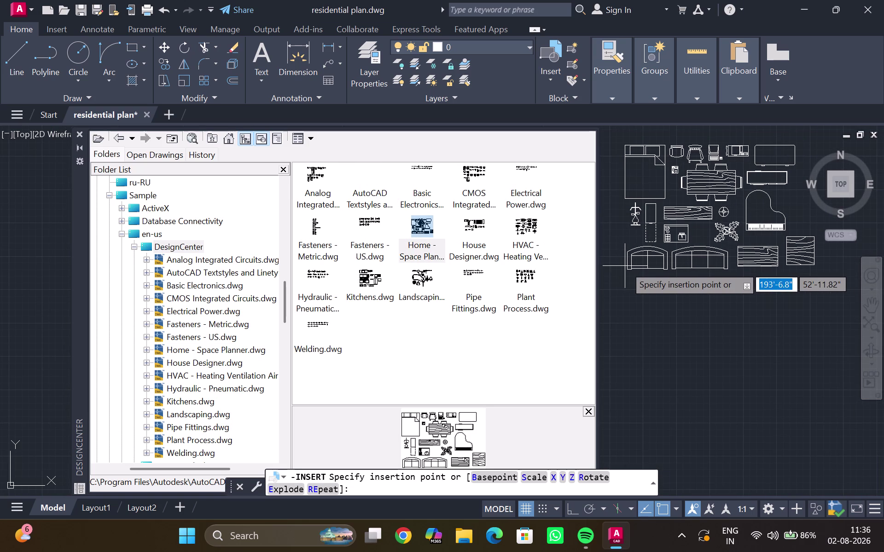
click(625, 266)
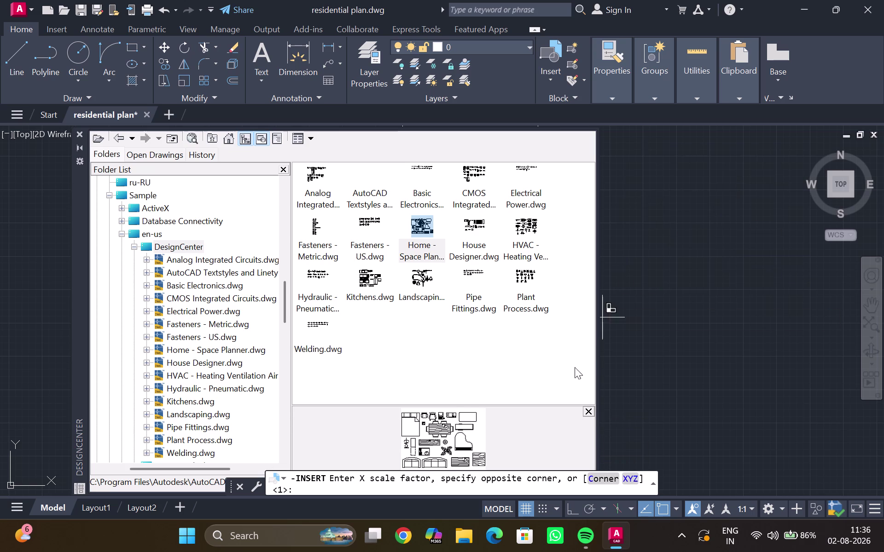
scroll(down, 3)
scroll(down, 3)
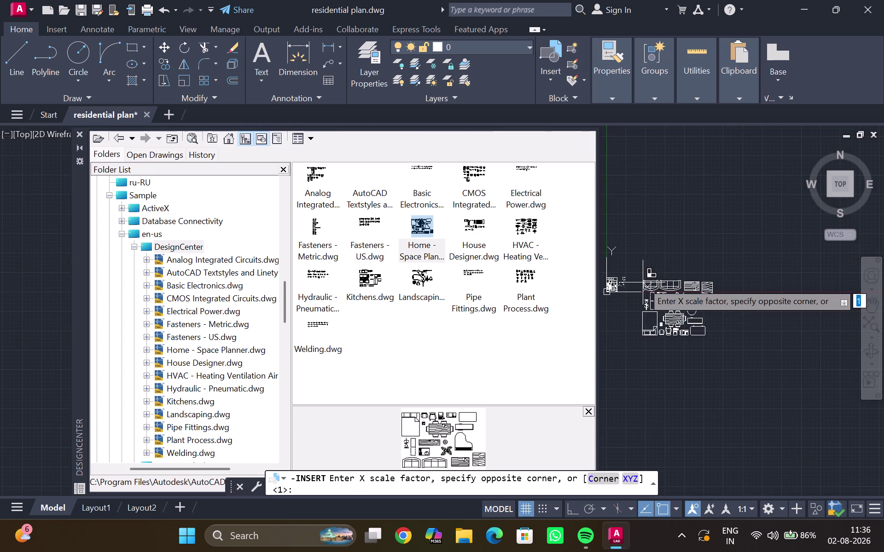
scroll(down, 3)
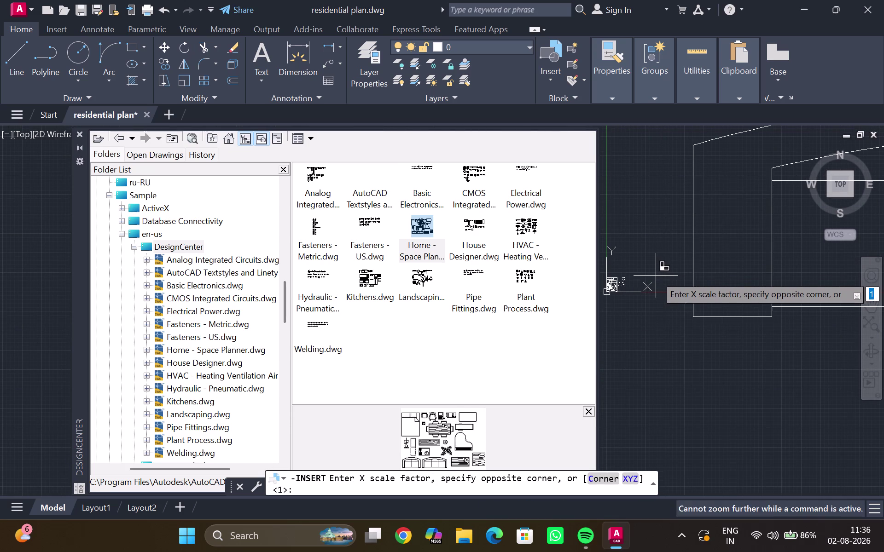
scroll(down, 3)
key(Return)
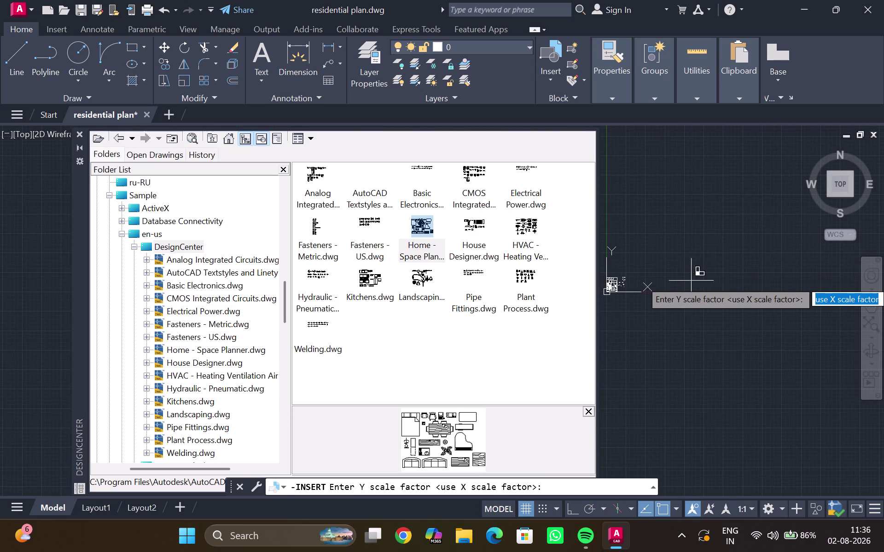
scroll(down, 3)
key(Return)
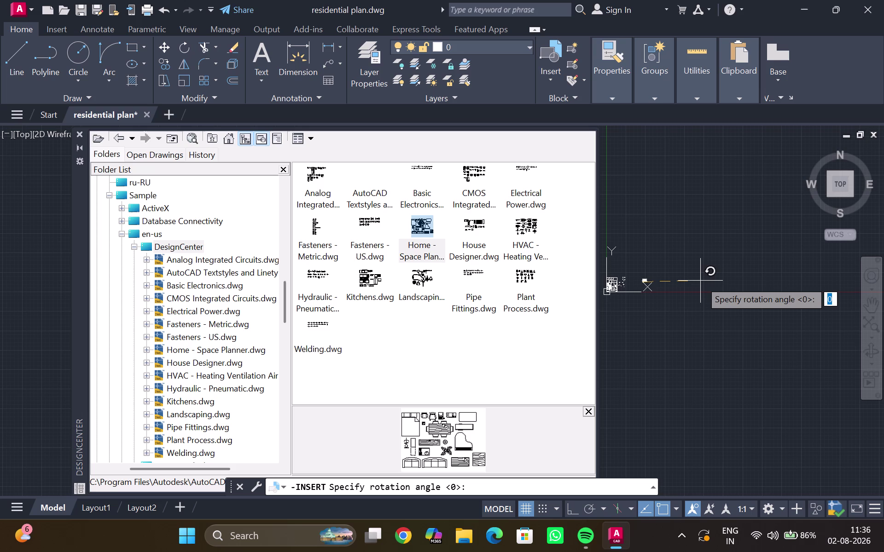
key(Return)
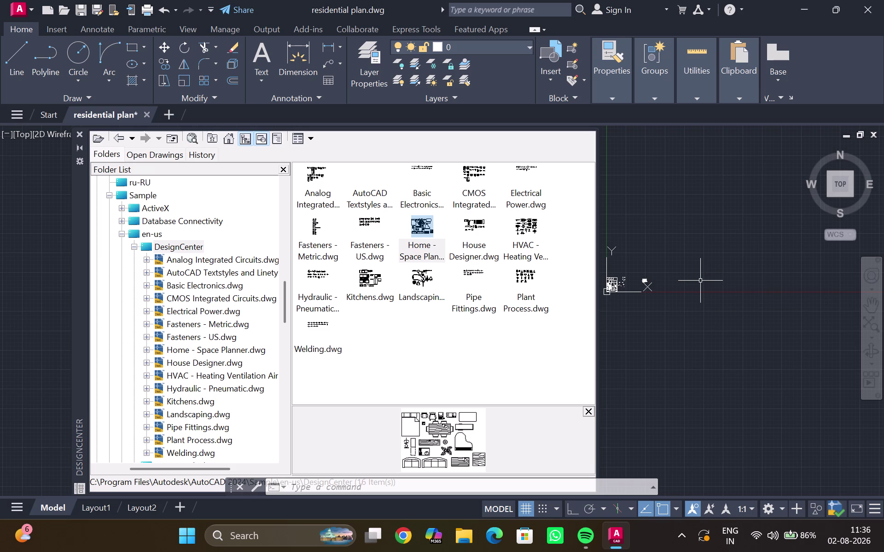
Bring the inserted furniture into view and close the DesignCenter palette.
scroll(up, 3)
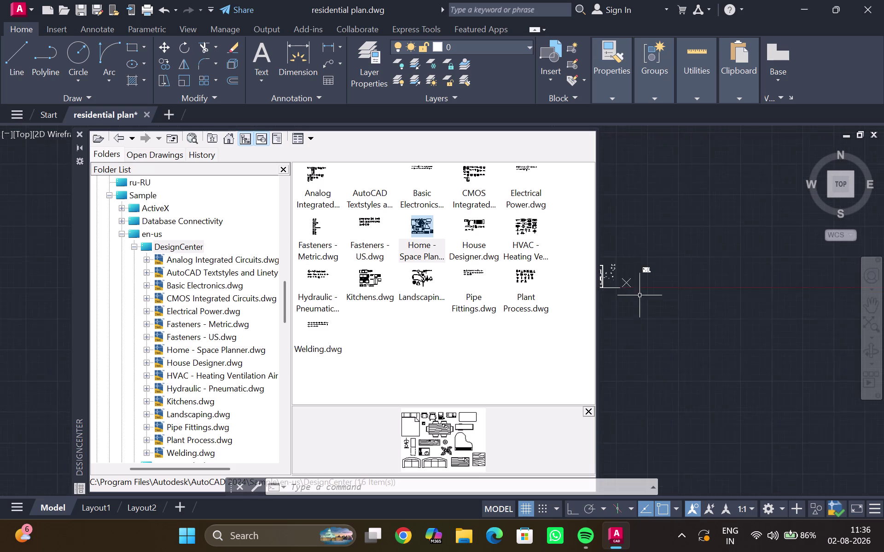
scroll(up, 3)
scroll(up, 3)
scroll(up, 3)
middle_drag(647, 257, 630, 285)
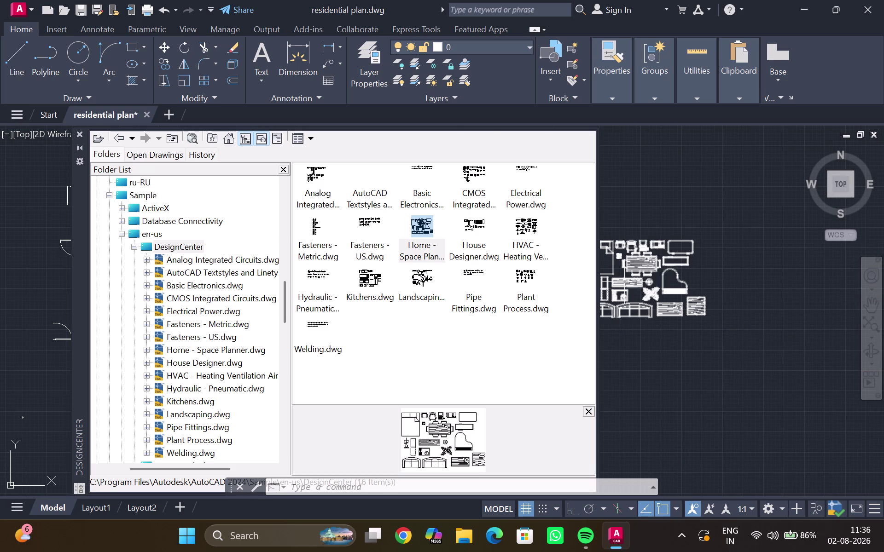
key(Escape)
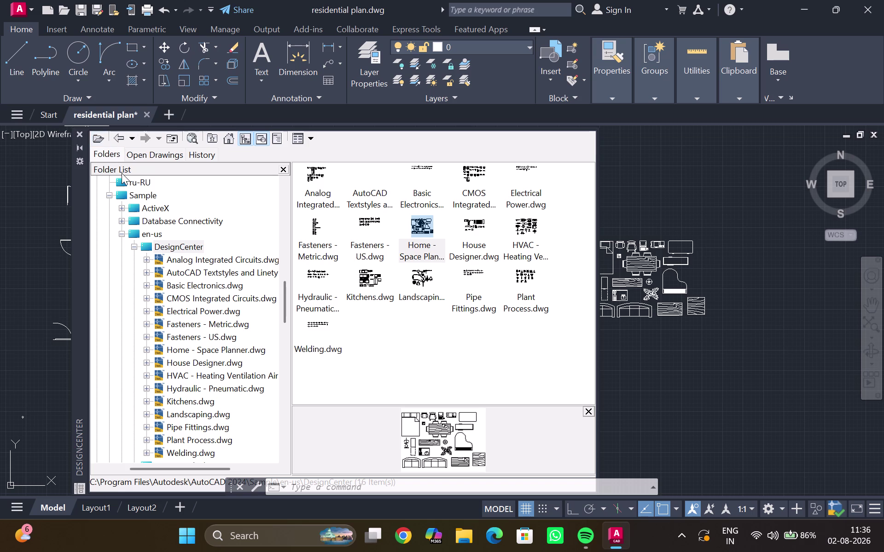
click(116, 139)
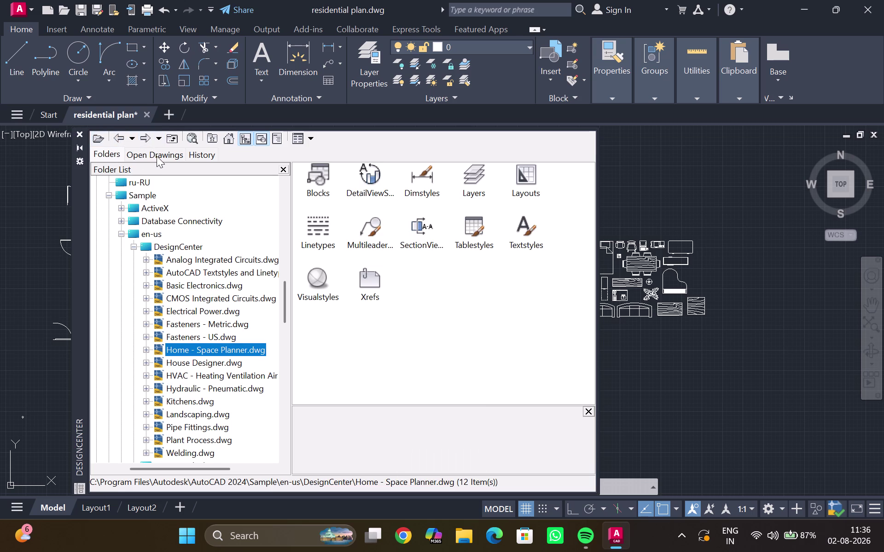
click(79, 133)
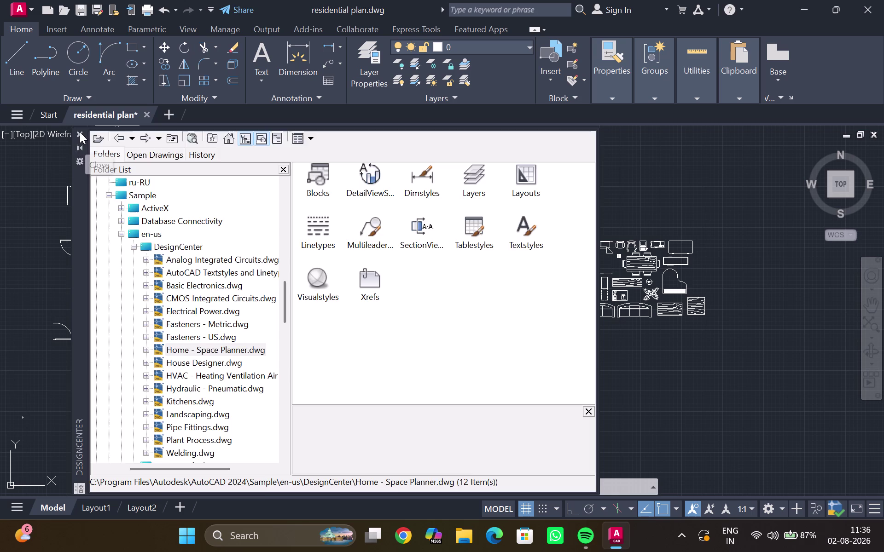
middle_drag(539, 270, 123, 290)
scroll(up, 3)
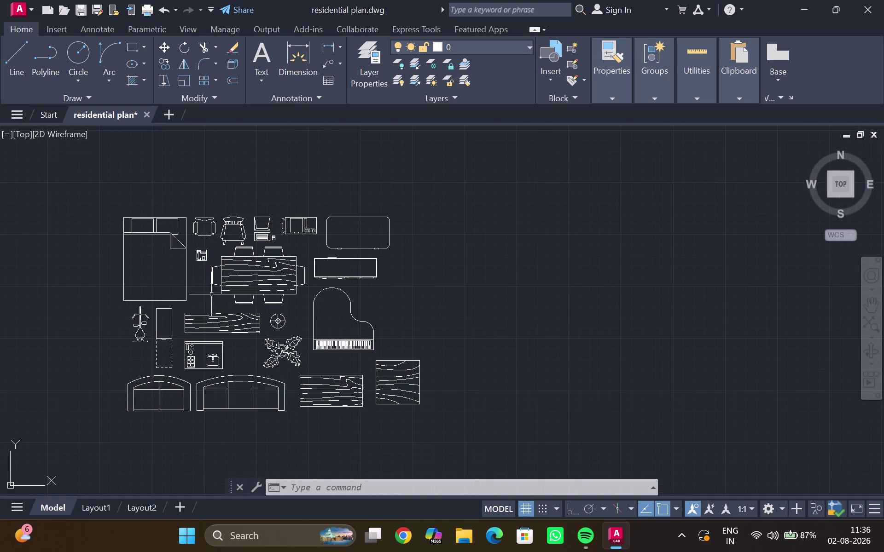
Try selecting the furniture block, then cancel the unfinished selection.
scroll(up, 3)
middle_click(216, 296)
click(248, 269)
middle_click(282, 259)
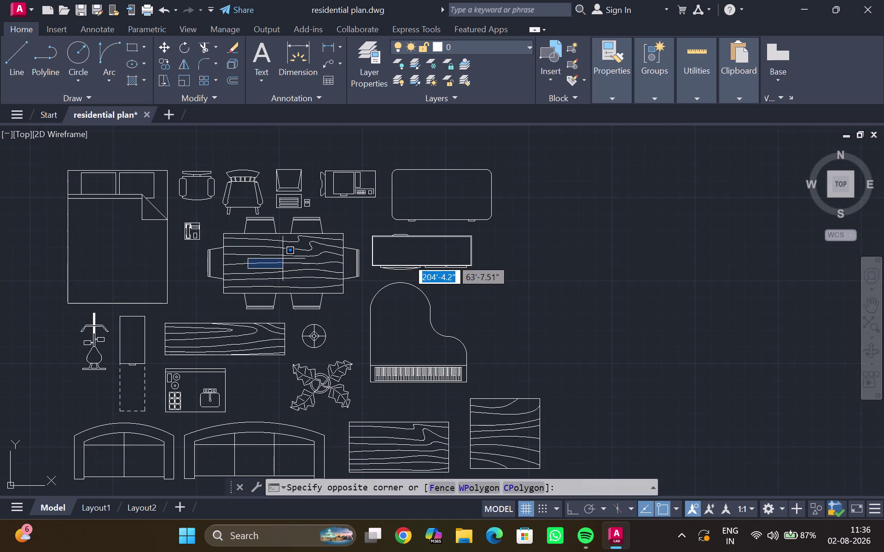
middle_click(282, 260)
click(283, 260)
click(309, 260)
scroll(down, 3)
scroll(up, 3)
scroll(down, 3)
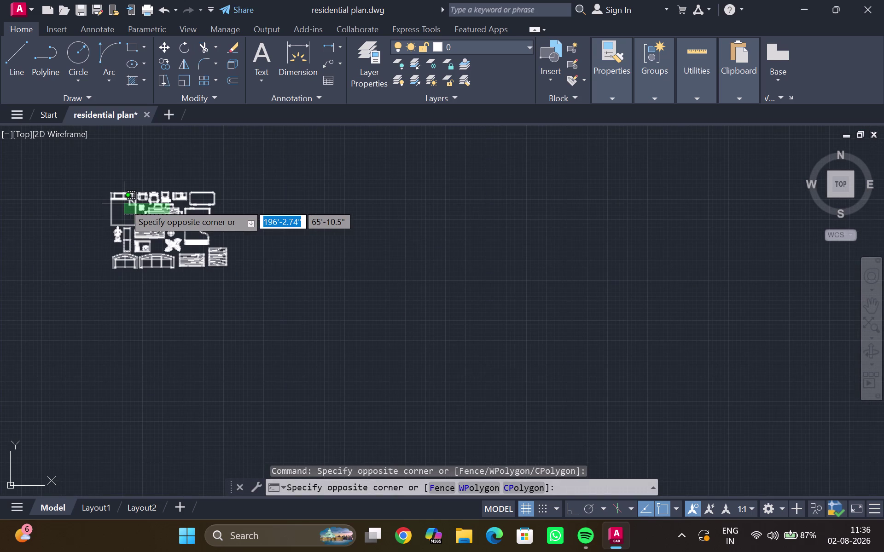
key(Escape)
Explode the inserted furniture block into separate pieces with X.
drag(107, 181, 46, 249)
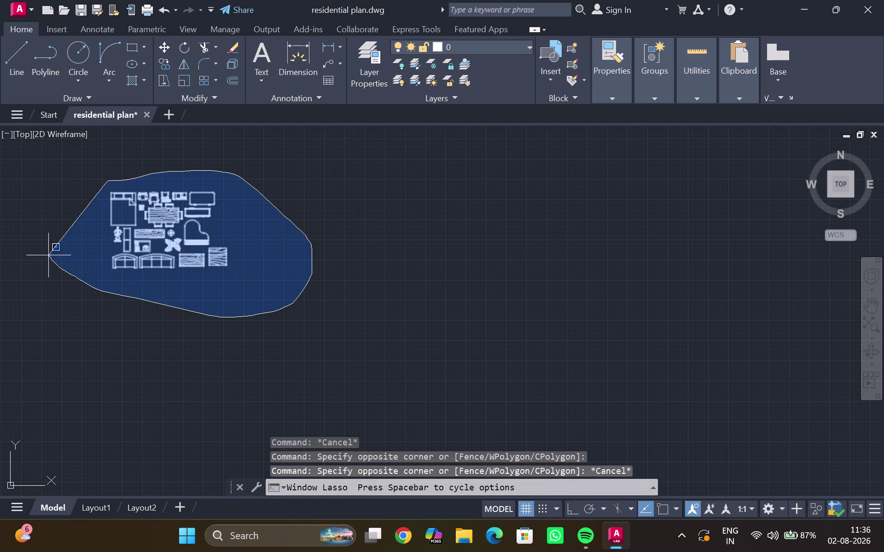
drag(46, 249, 47, 242)
key(x)
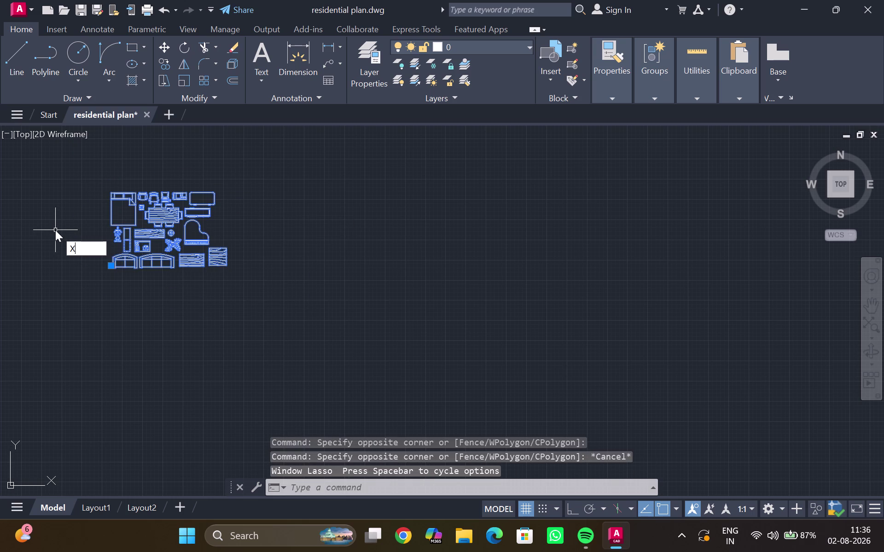
key(Return)
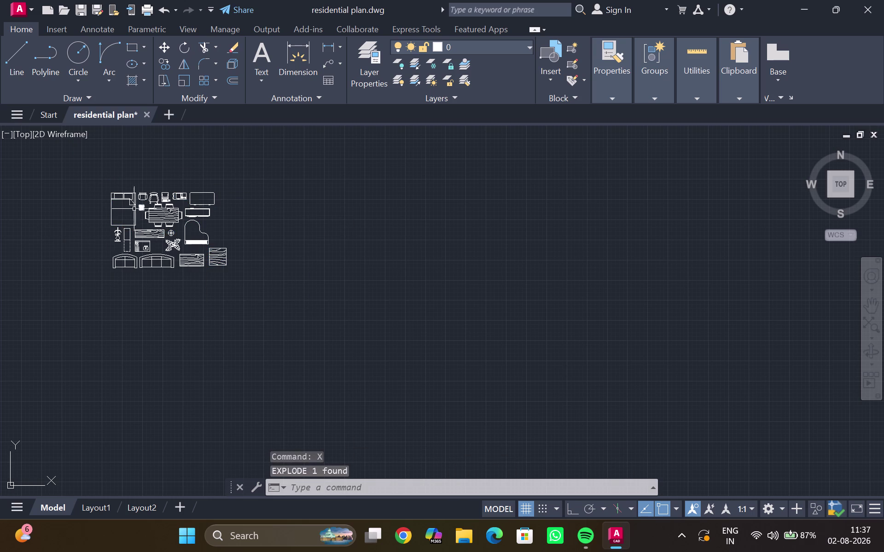
click(129, 209)
key(Escape)
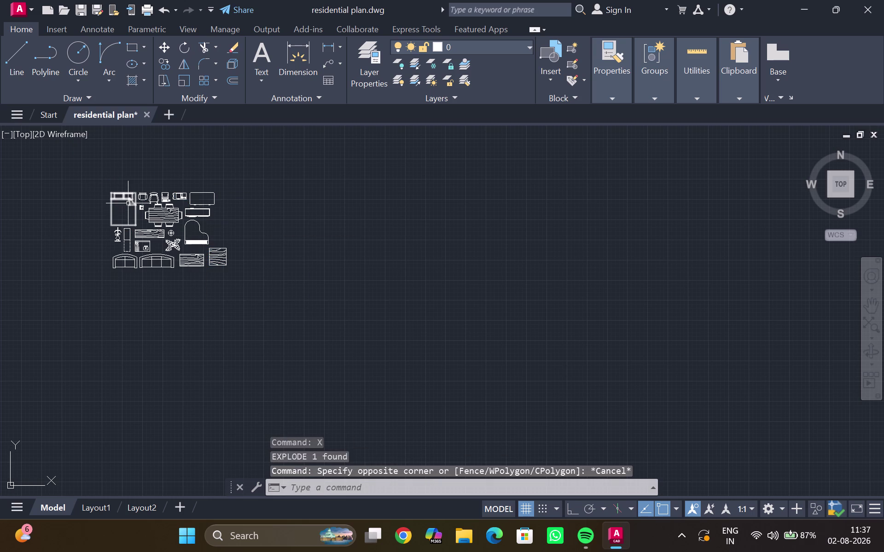
scroll(up, 3)
scroll(down, 3)
Move all 20 exploded furniture pieces to just right of the residential plan.
drag(113, 171, 266, 259)
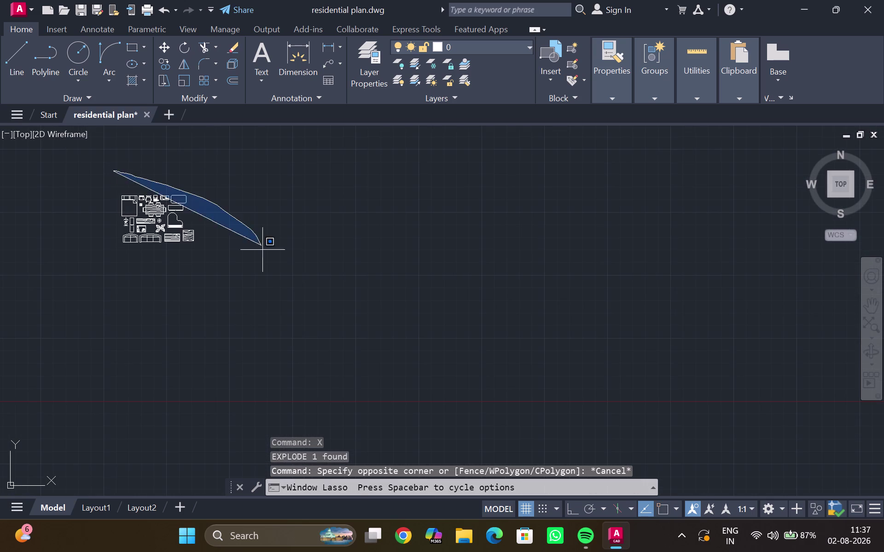
drag(266, 259, 10, 170)
key(m)
key(Return)
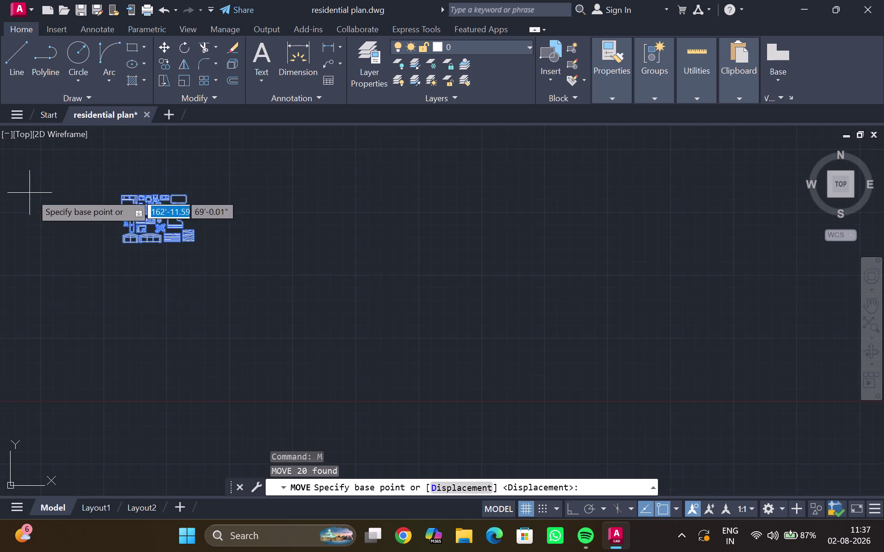
drag(139, 219, 4, 247)
scroll(down, 3)
middle_drag(13, 240, 301, 228)
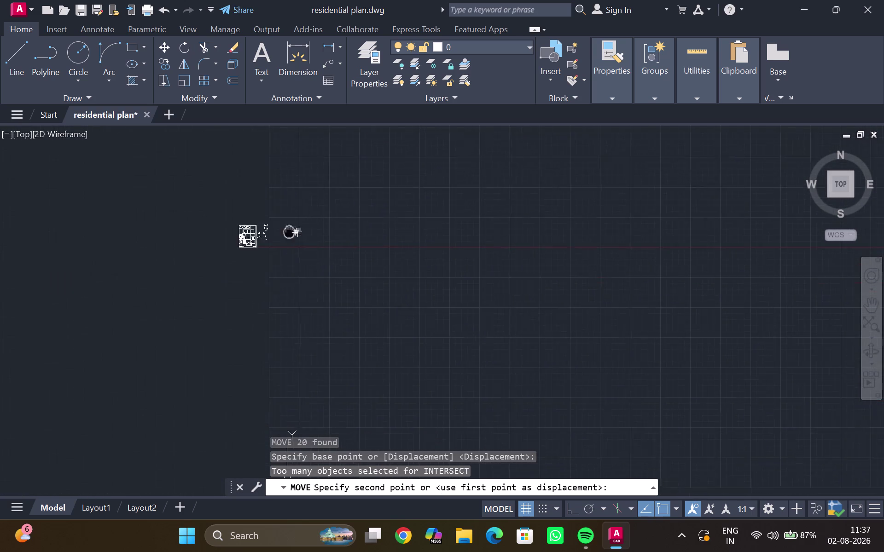
middle_drag(301, 229, 354, 217)
scroll(up, 3)
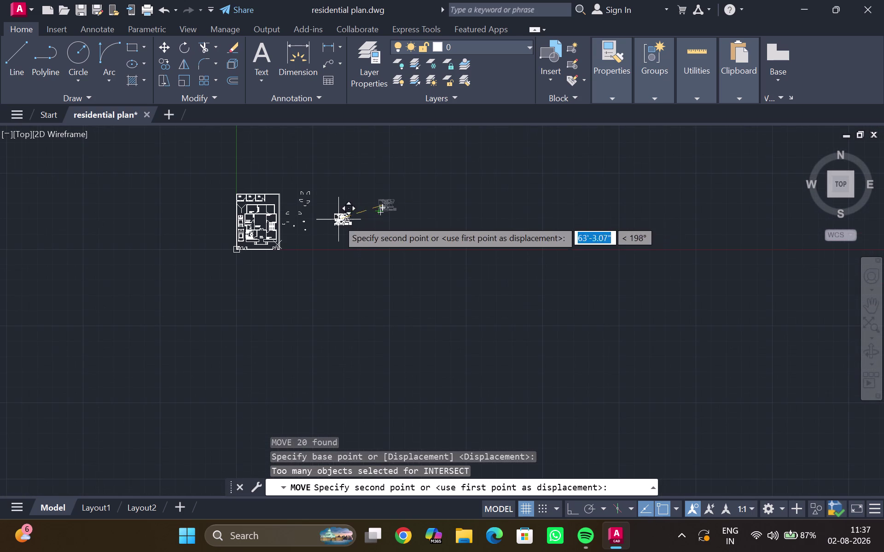
scroll(up, 3)
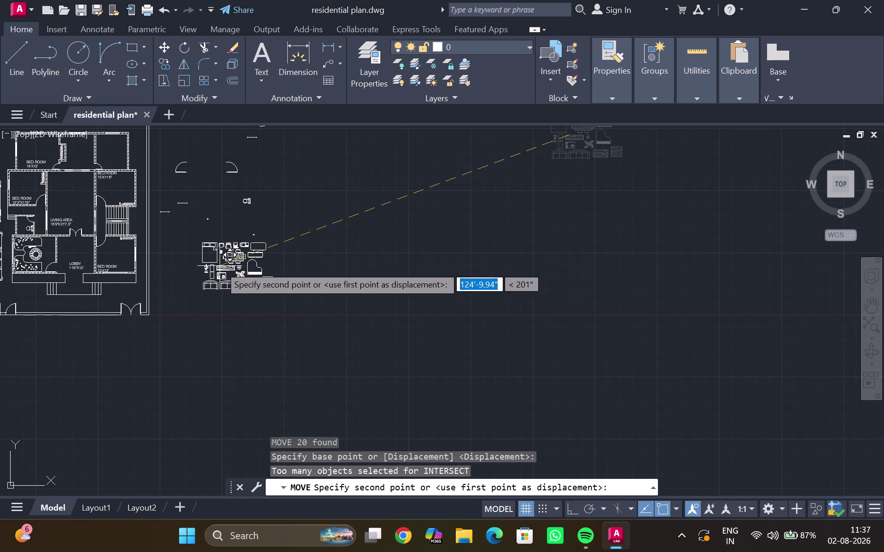
click(208, 264)
key(Escape)
scroll(up, 3)
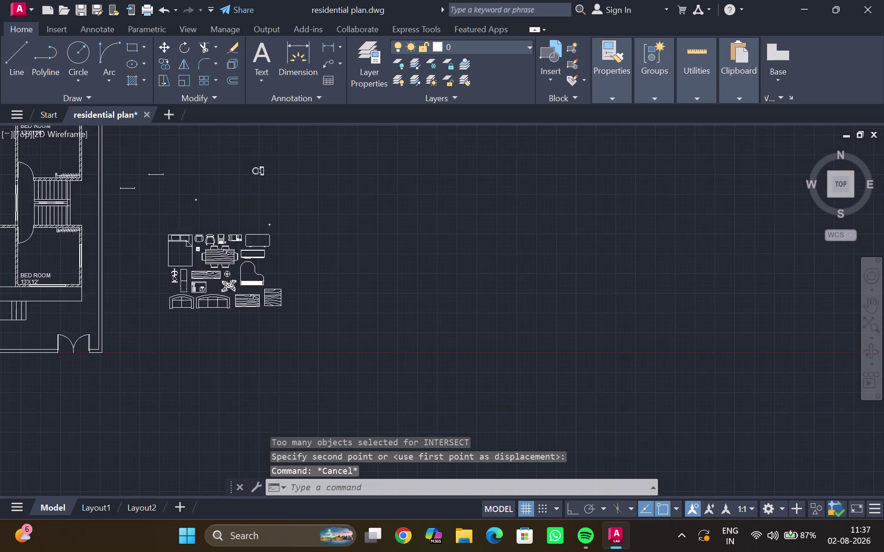
middle_drag(221, 257, 295, 225)
scroll(down, 3)
middle_drag(283, 229, 264, 263)
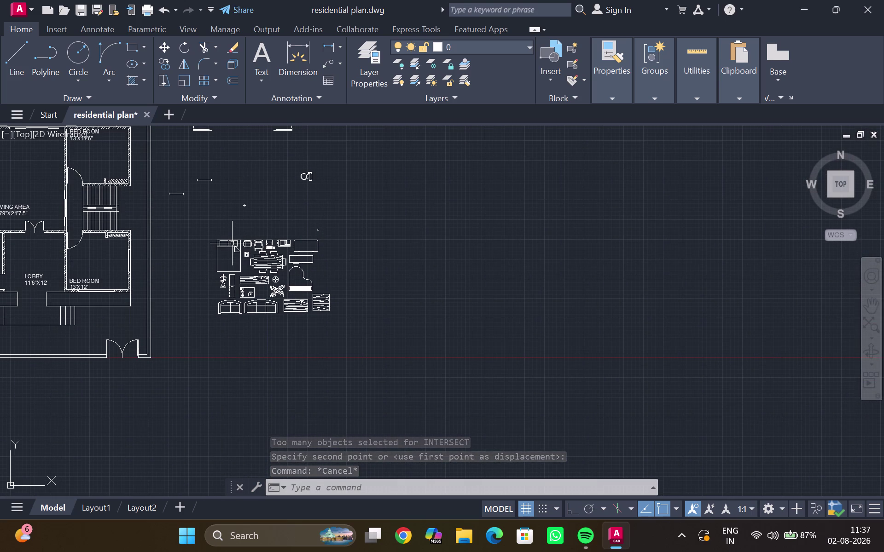
Copy the double bed to two spots right of the furniture set, one above the other.
click(232, 244)
click(232, 249)
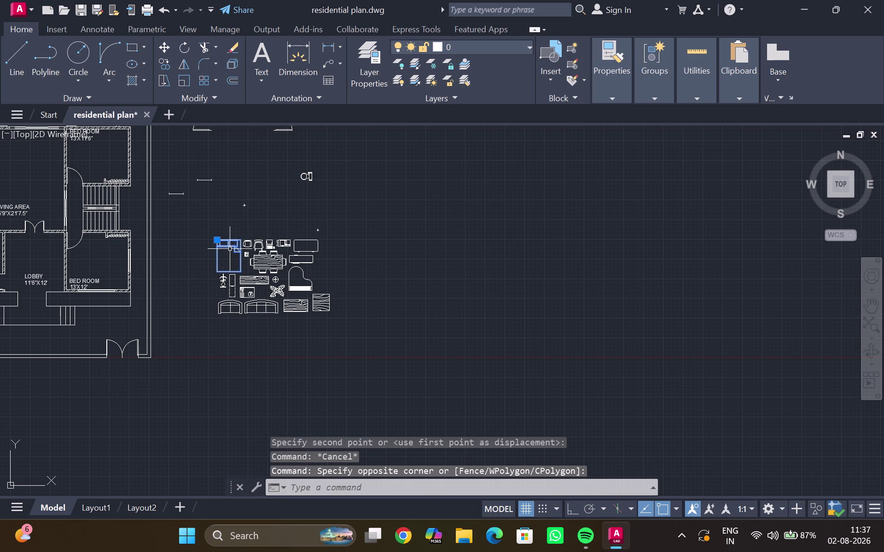
text(CO)
key(Return)
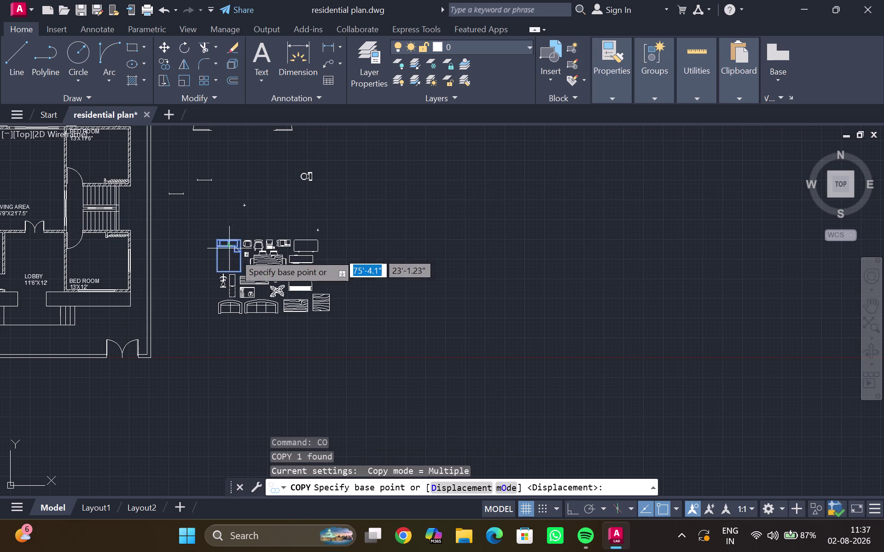
click(225, 238)
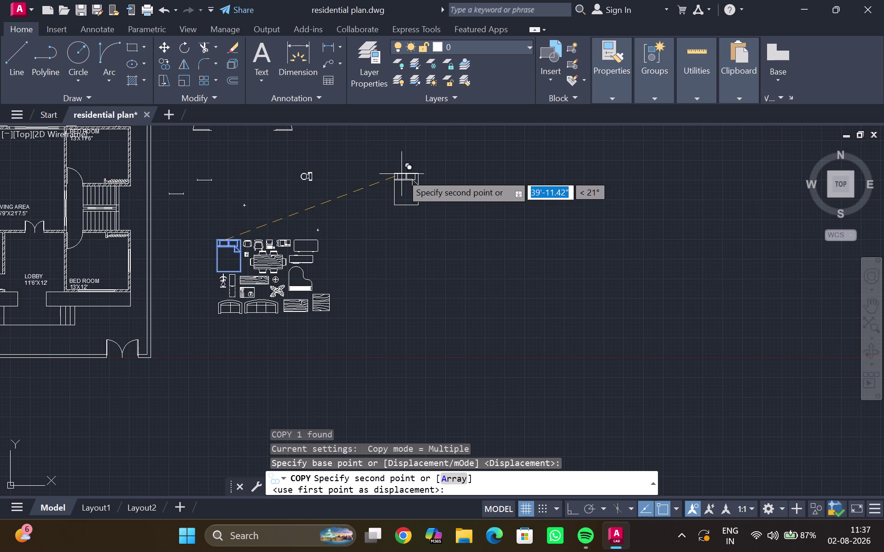
click(420, 199)
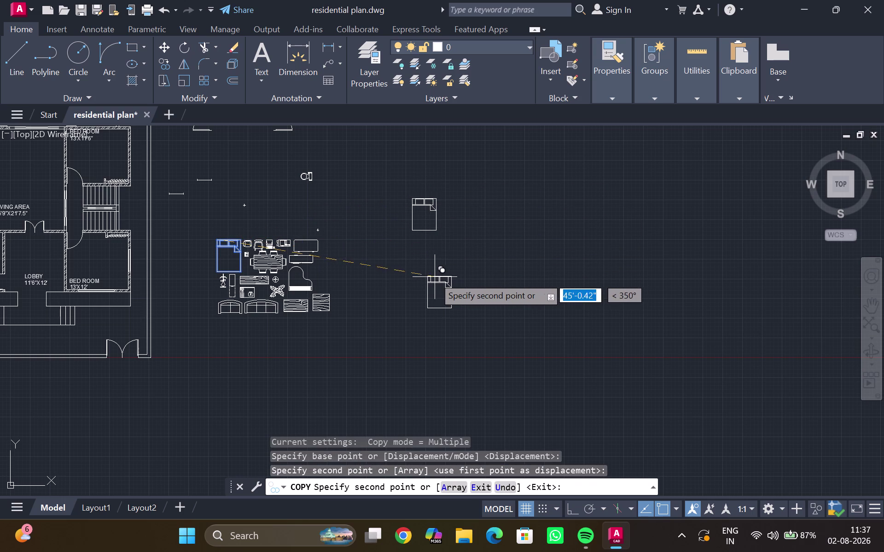
click(420, 279)
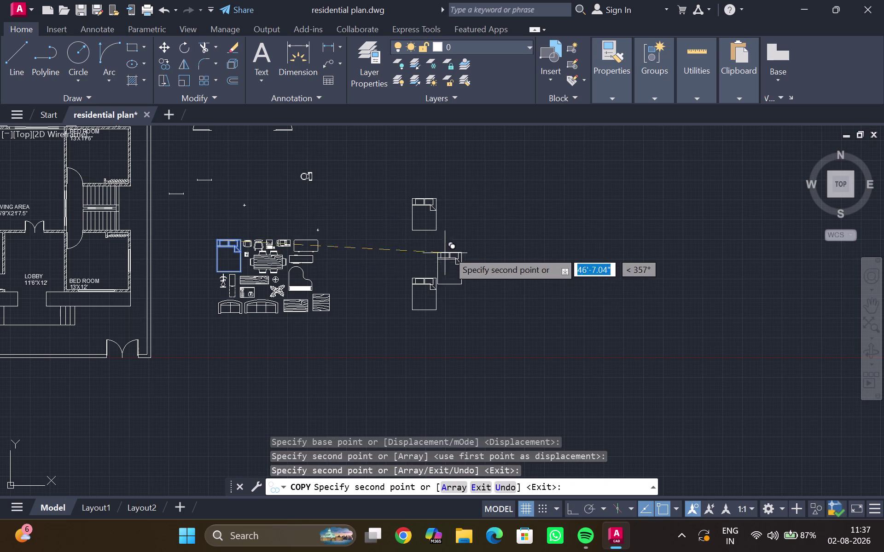
key(Escape)
Start copying the round lamp symbol toward the bed head, then cancel the copy.
scroll(up, 3)
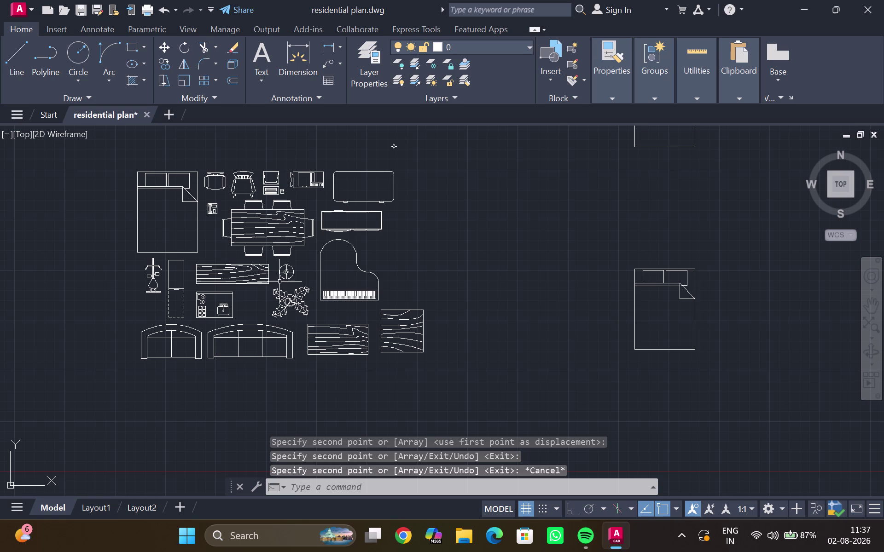
click(287, 278)
key(c)
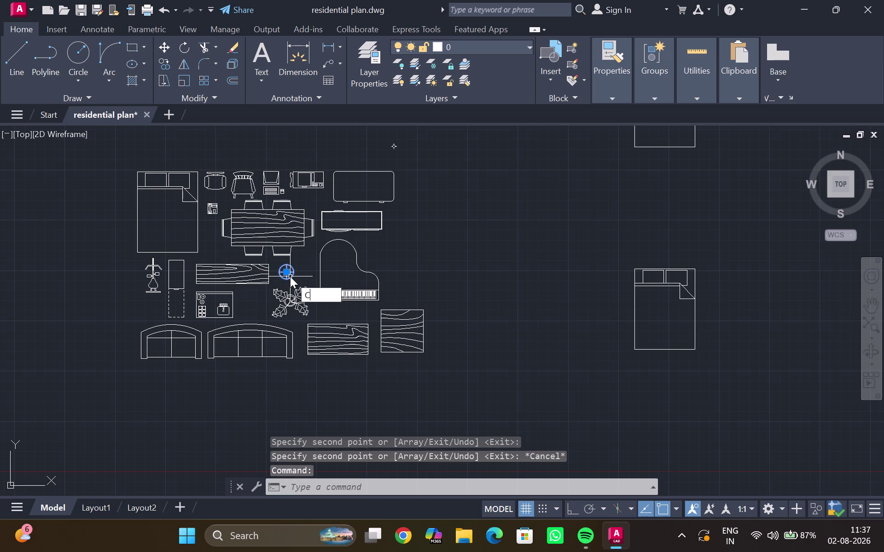
key(o)
key(Return)
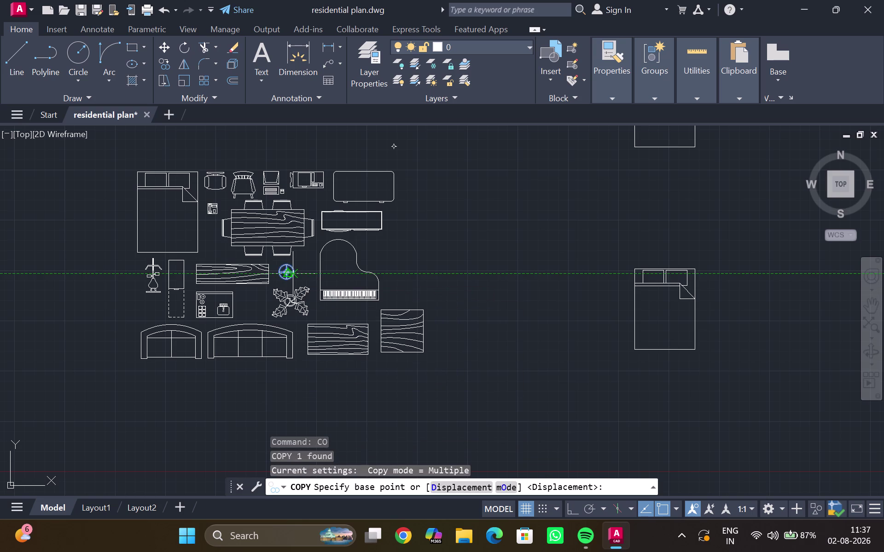
scroll(up, 3)
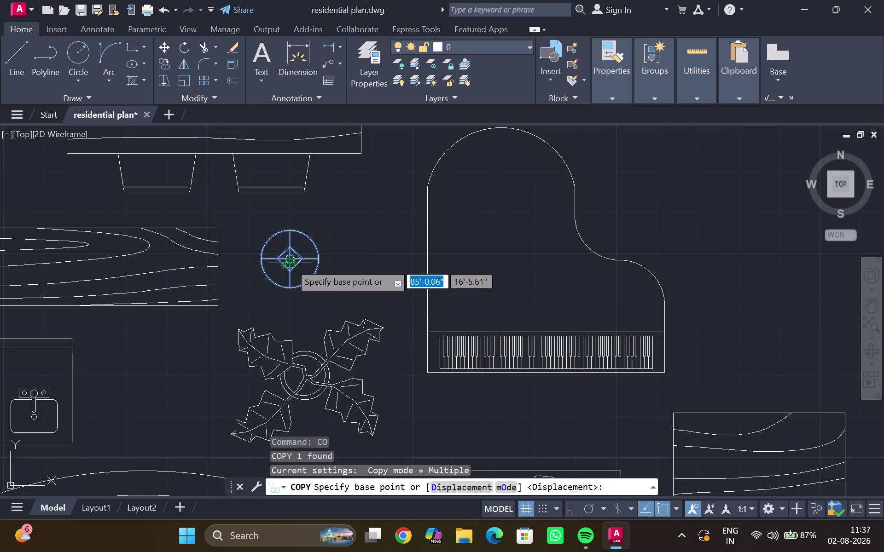
click(290, 263)
scroll(down, 3)
middle_drag(596, 232, 217, 345)
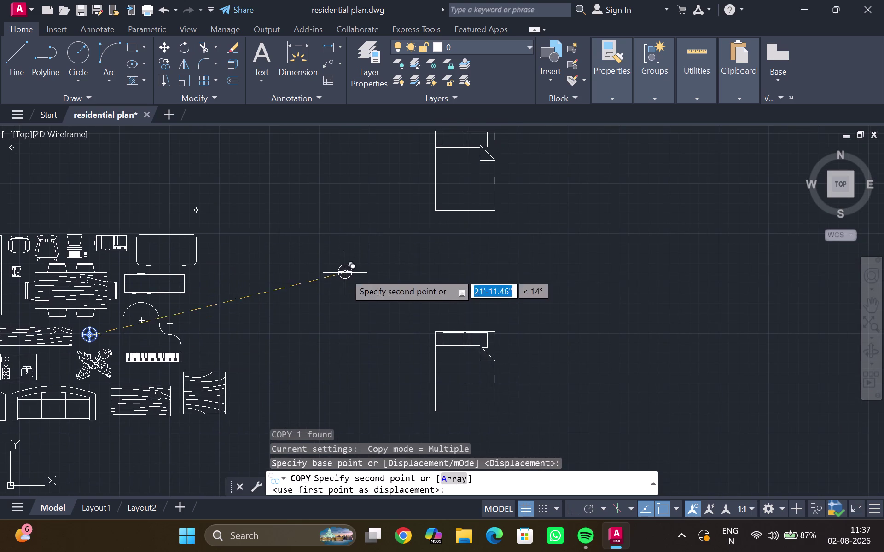
middle_drag(356, 259, 293, 376)
scroll(up, 3)
middle_drag(361, 232, 331, 389)
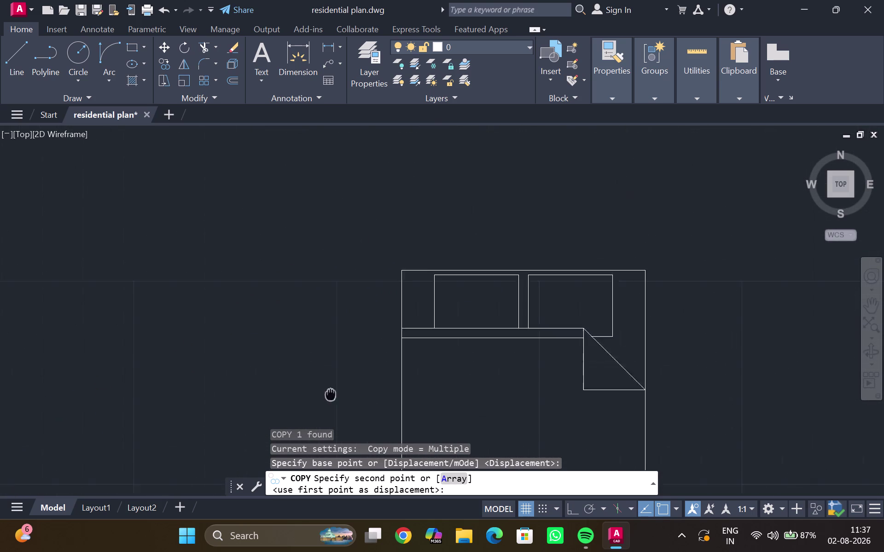
middle_drag(331, 389, 328, 405)
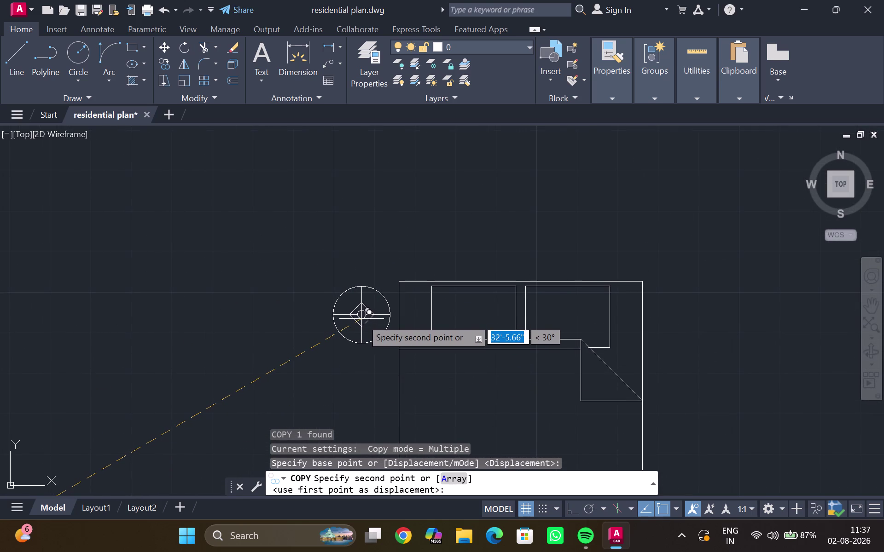
key(Escape)
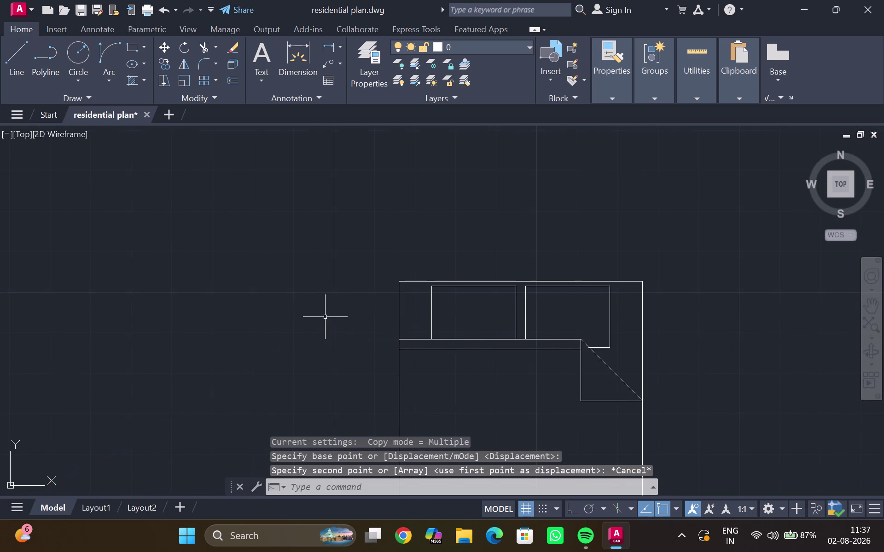
key(r)
text(E)
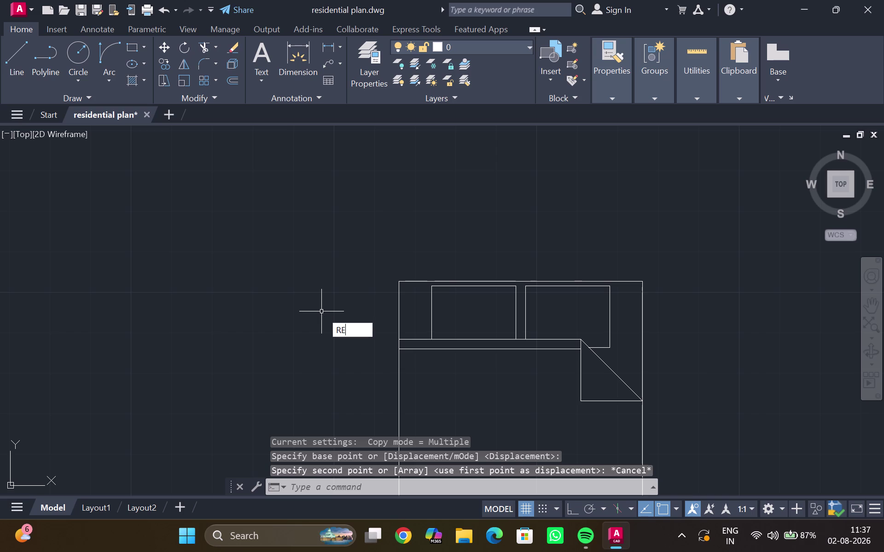
text(C)
key(Return)
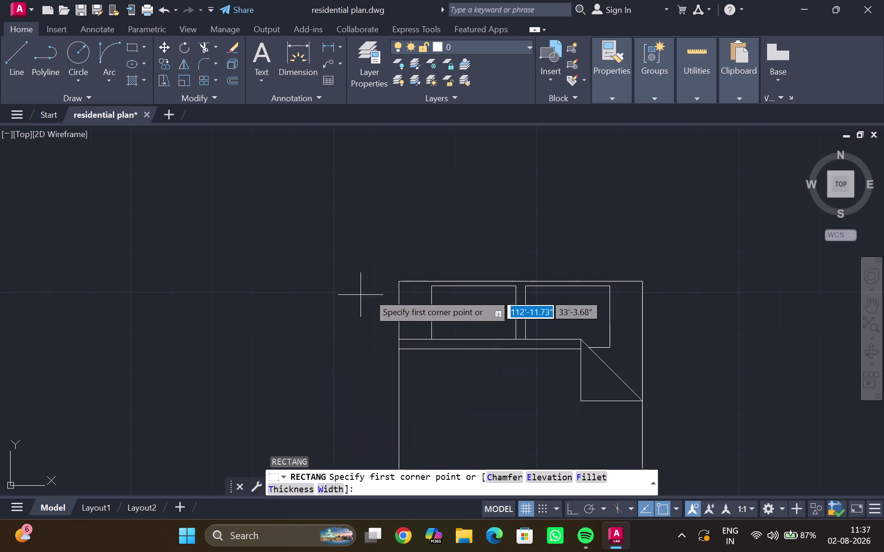
click(399, 339)
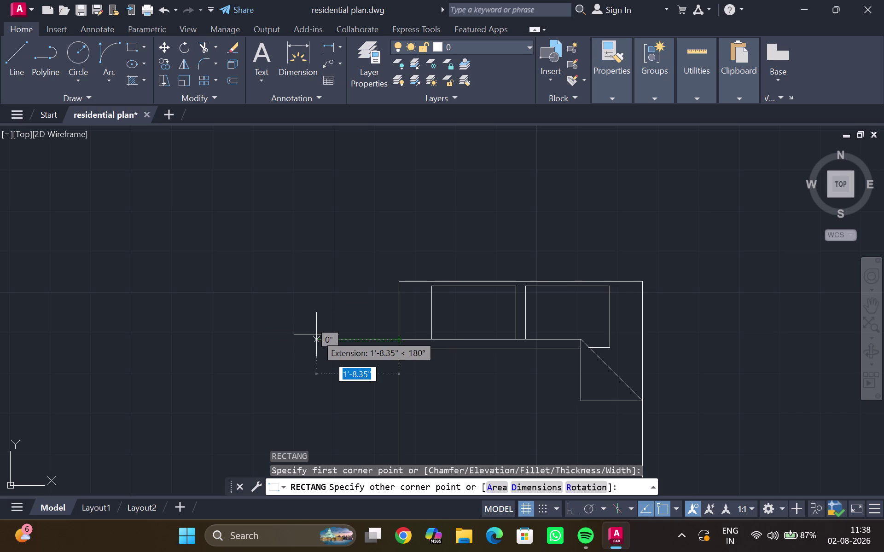
key(2)
key(apostrophe)
key(Return)
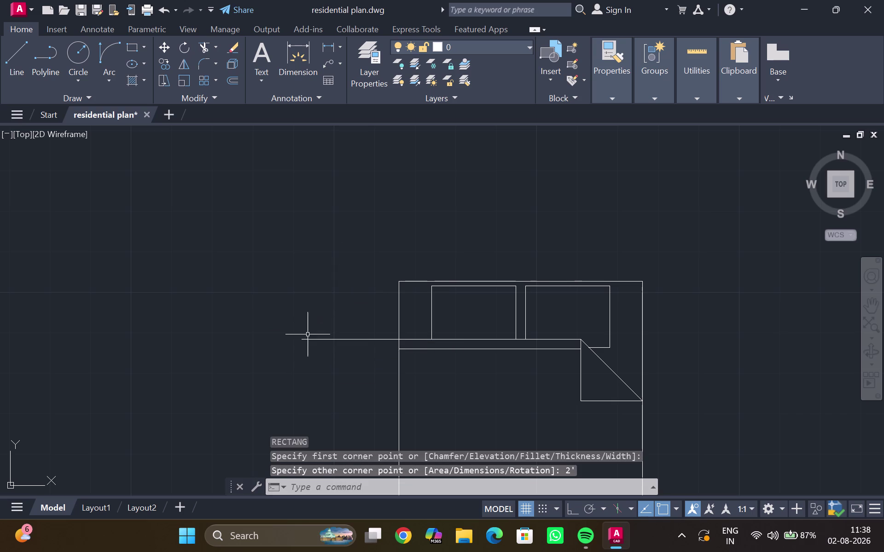
click(307, 338)
key(Delete)
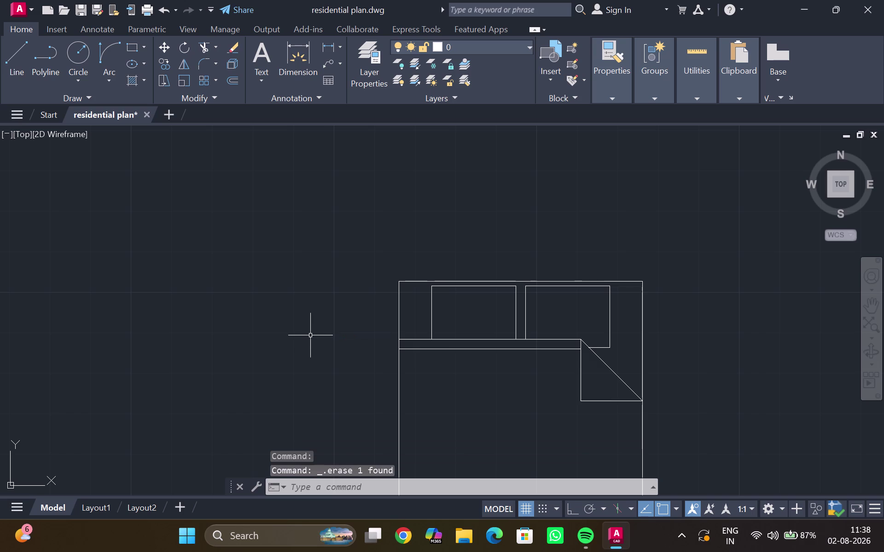
scroll(down, 3)
scroll(down, 3)
scroll(up, 3)
middle_drag(290, 336, 368, 285)
scroll(down, 3)
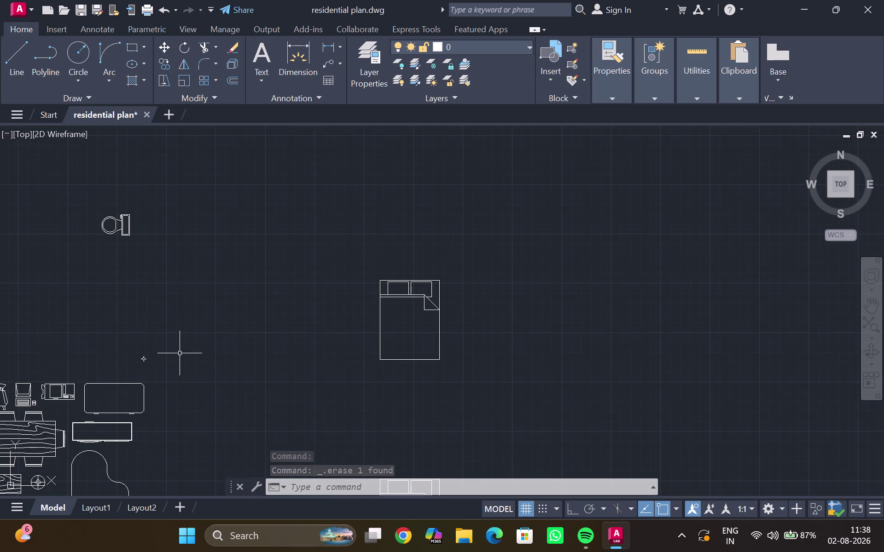
scroll(down, 3)
middle_drag(205, 399, 337, 277)
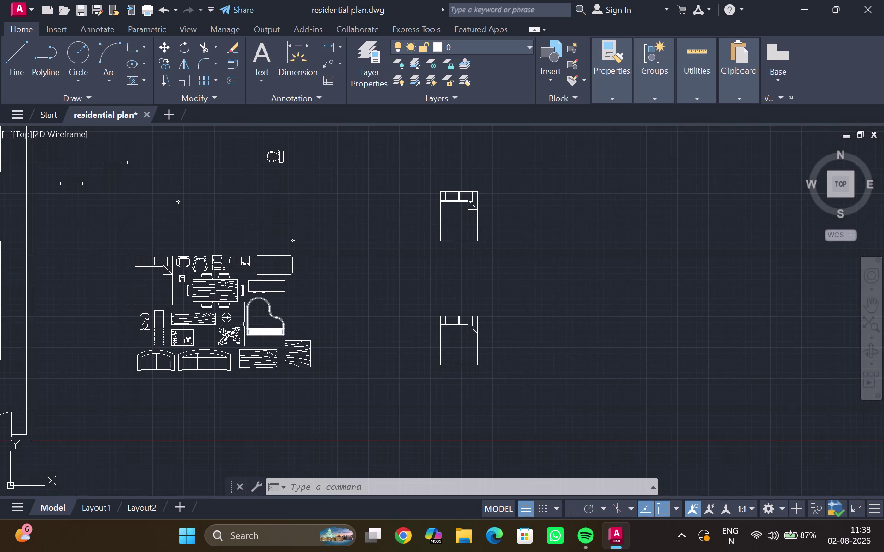
Copy the round lamp symbol to both sides of the bed head.
scroll(up, 3)
click(217, 317)
key(c)
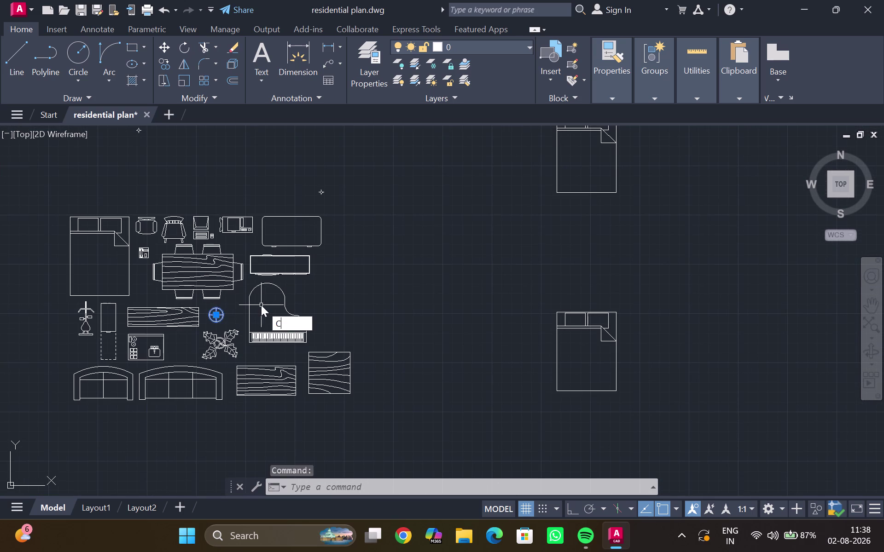
key(o)
key(Return)
click(216, 316)
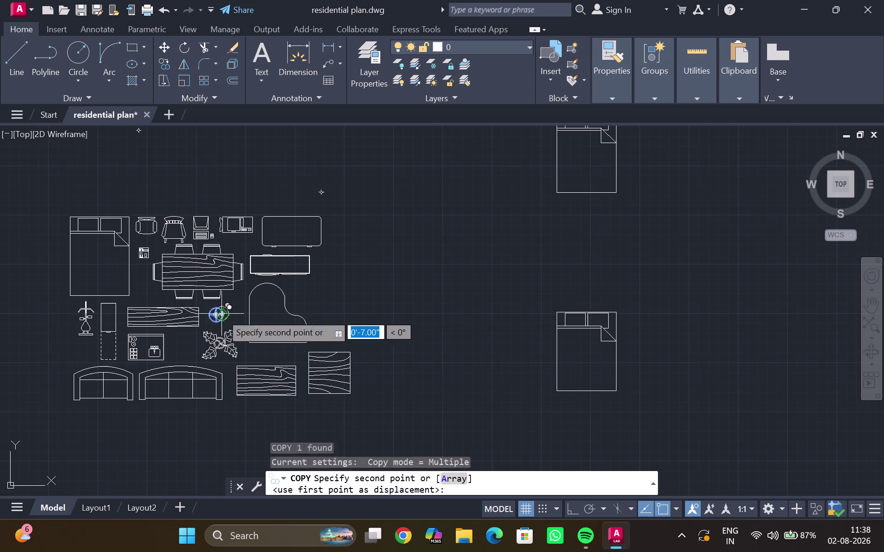
scroll(down, 3)
middle_drag(439, 173, 331, 357)
scroll(up, 3)
middle_click(404, 325)
scroll(up, 3)
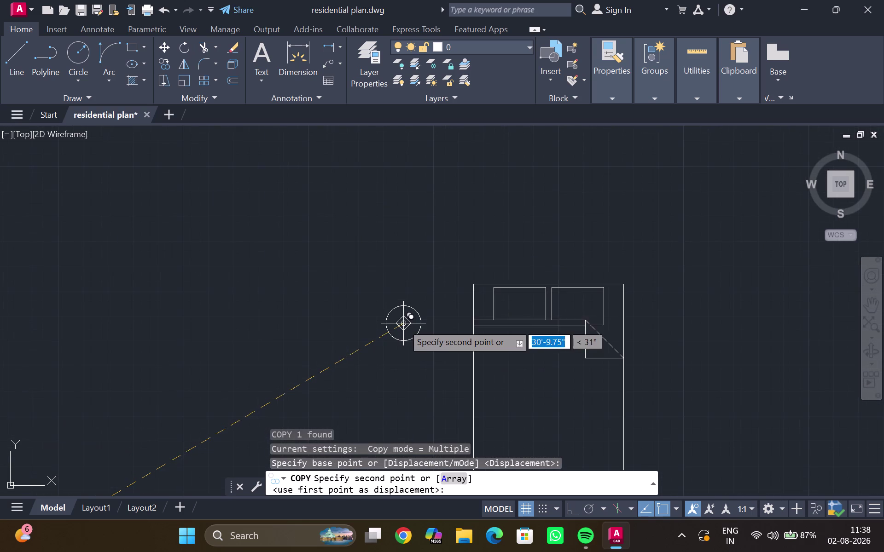
click(449, 305)
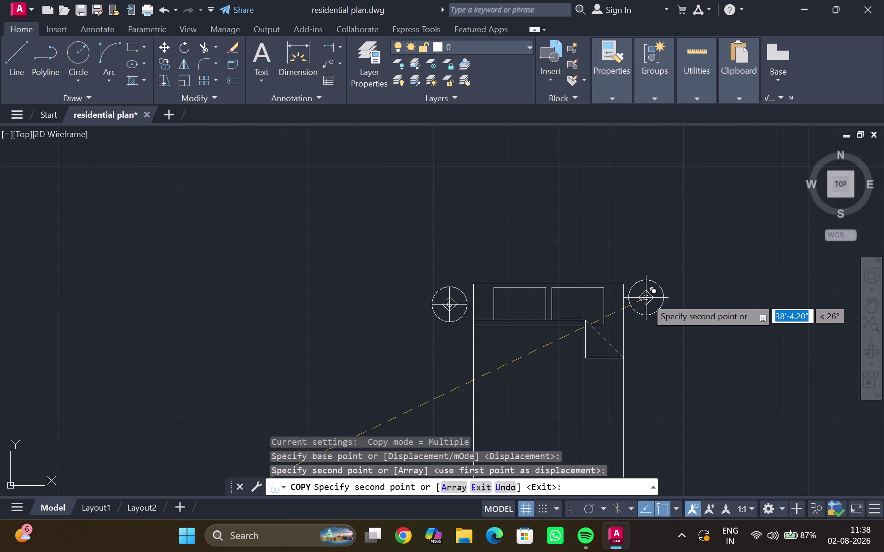
click(645, 298)
scroll(down, 3)
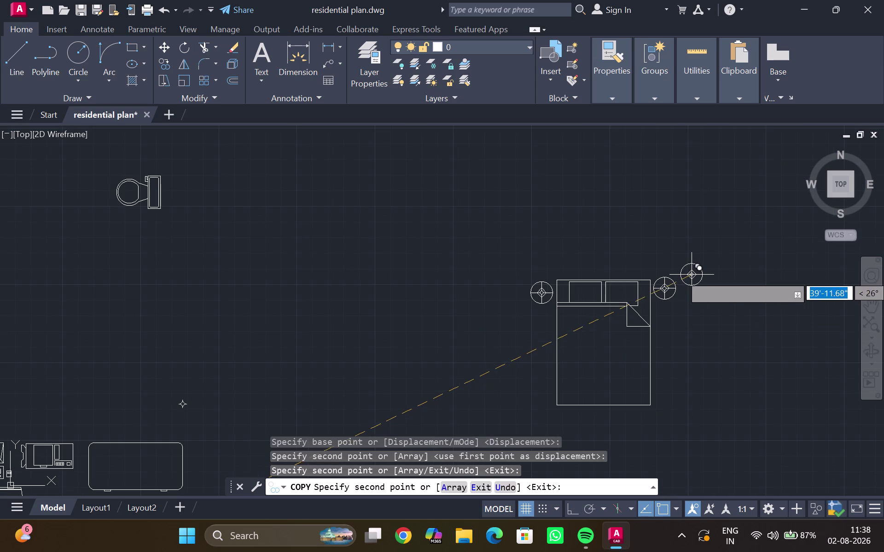
key(Escape)
Cancel an accidental selection and begin a line with Ortho restricting direction.
drag(730, 227, 465, 232)
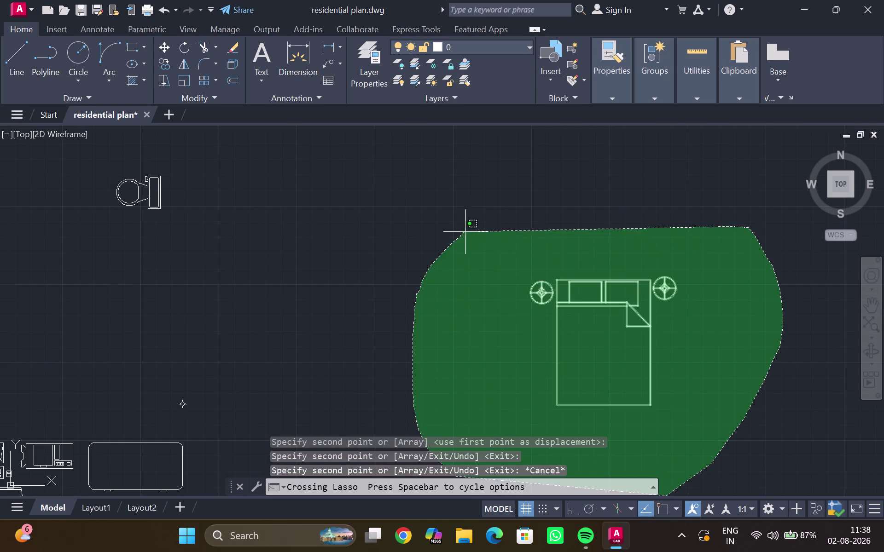
drag(464, 232, 466, 231)
key(Escape)
scroll(up, 3)
key(l)
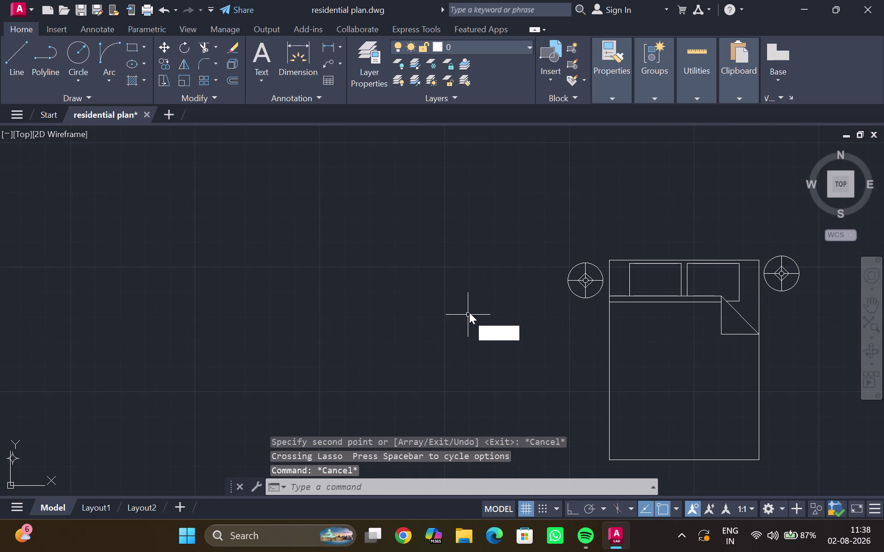
key(Return)
scroll(up, 3)
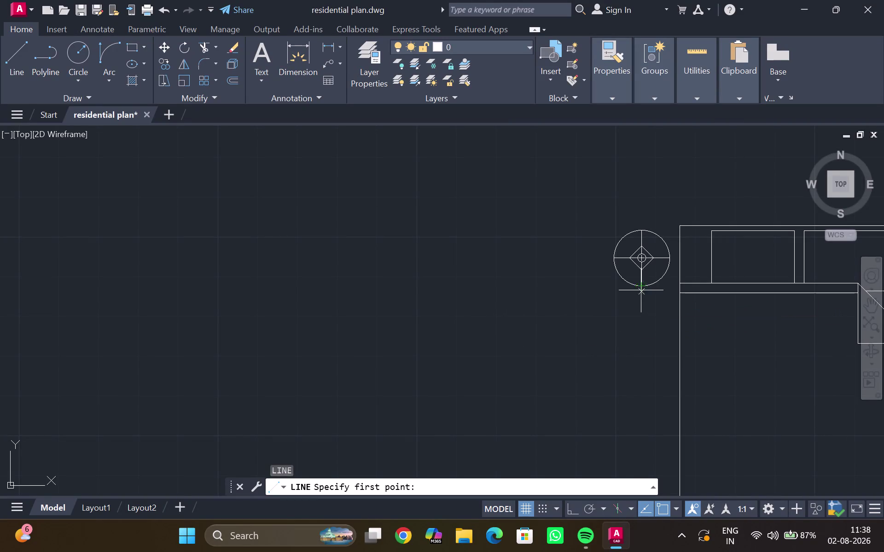
click(632, 291)
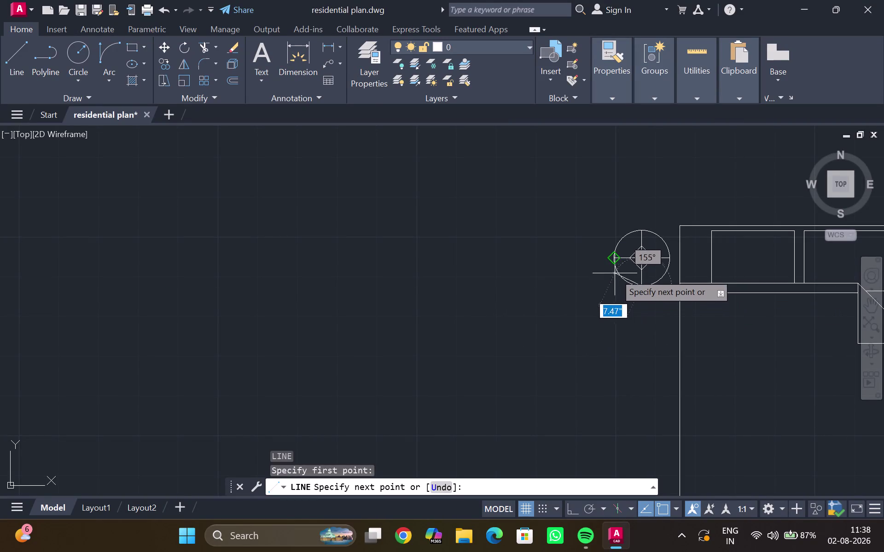
scroll(up, 3)
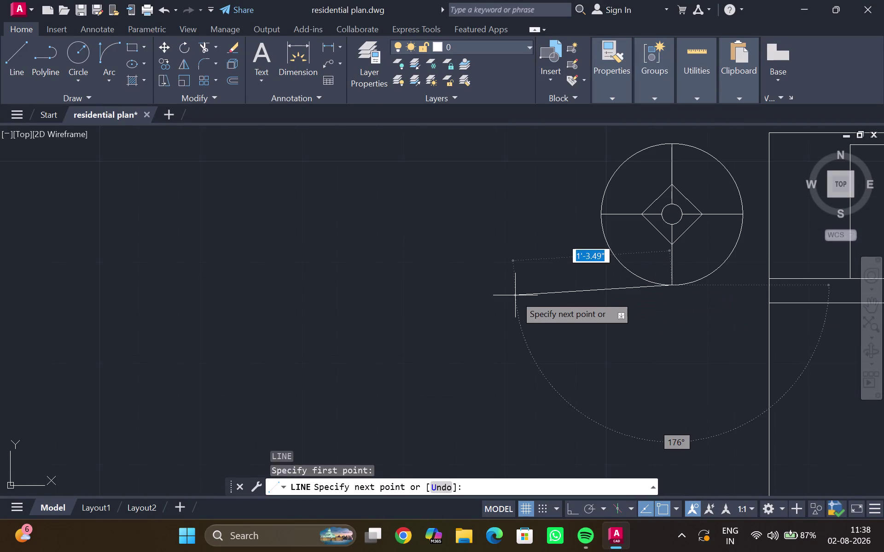
click(570, 506)
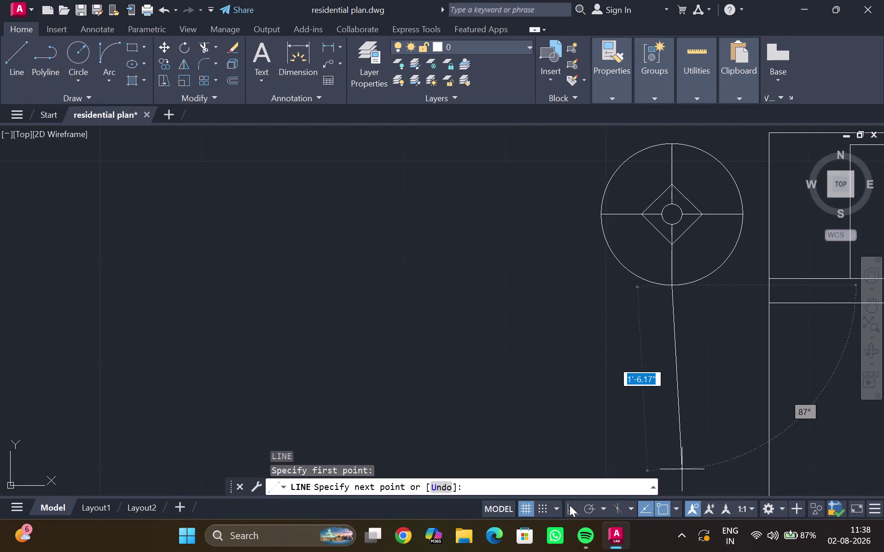
click(588, 275)
key(Escape)
Restart the LINE command after stray keyboard input.
text(`)
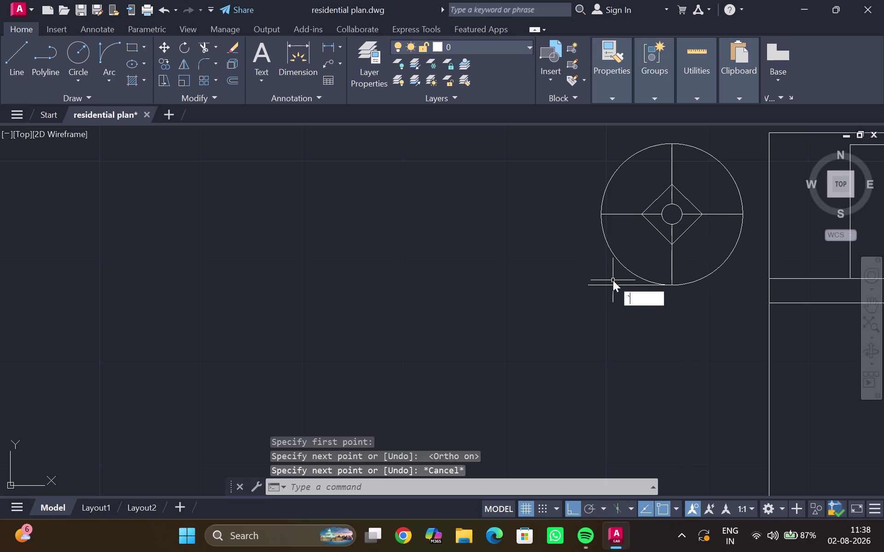
text(L)
key(Return)
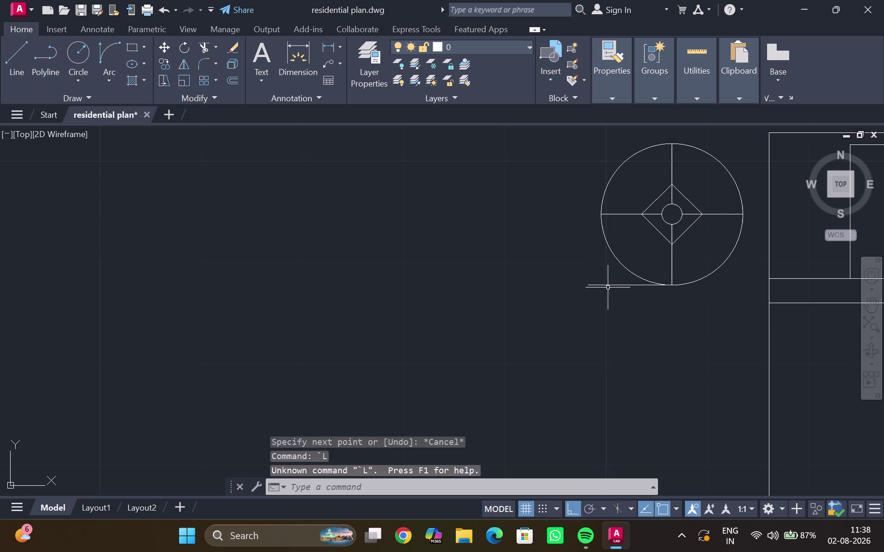
key(Escape)
key(l)
key(Return)
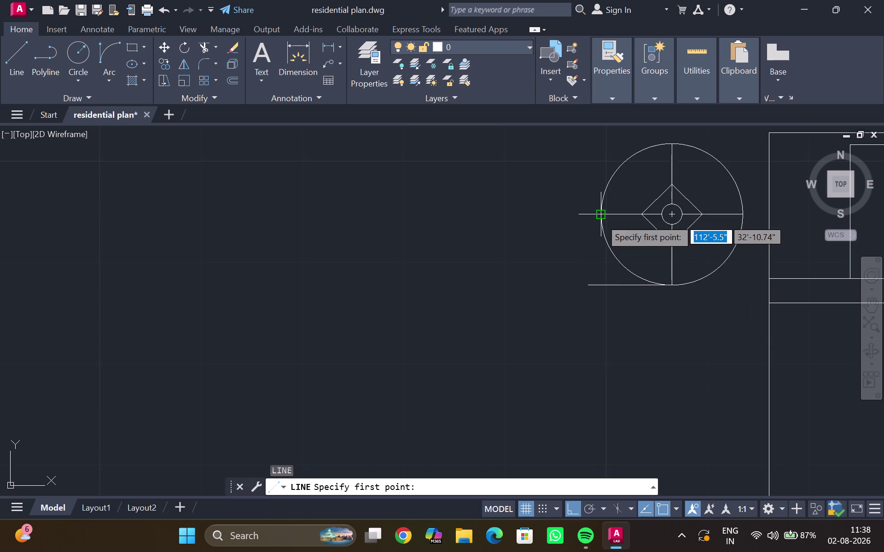
drag(597, 217, 598, 235)
Make trial lines at the circle's left edge and above the circle.
click(606, 308)
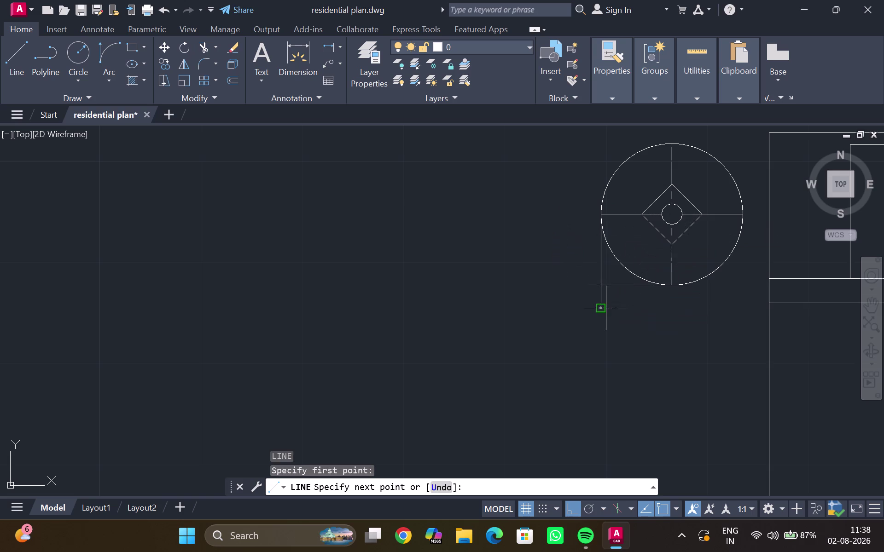
key(Escape)
key(l)
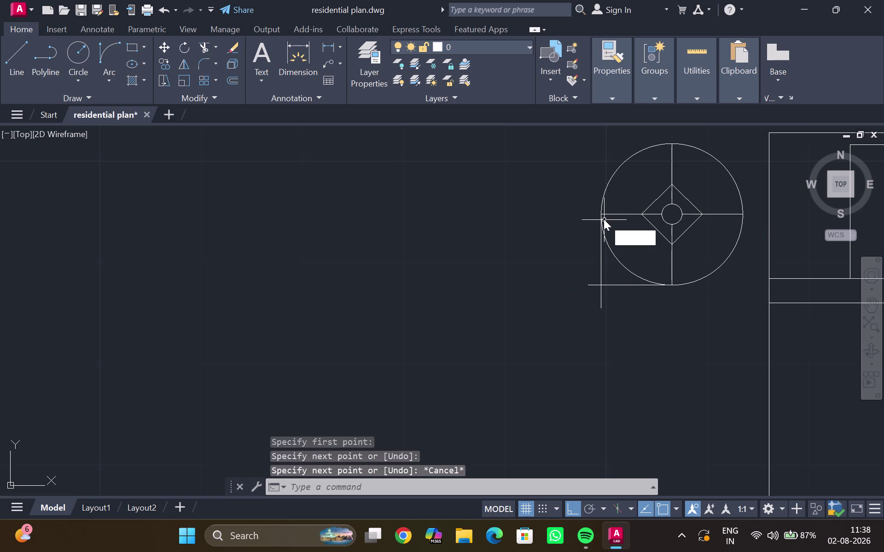
key(Return)
click(594, 216)
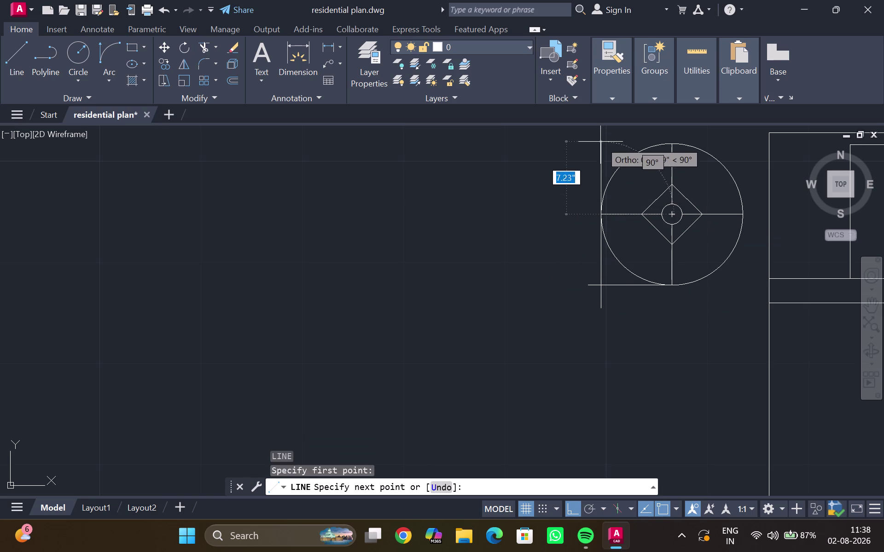
click(597, 120)
key(Escape)
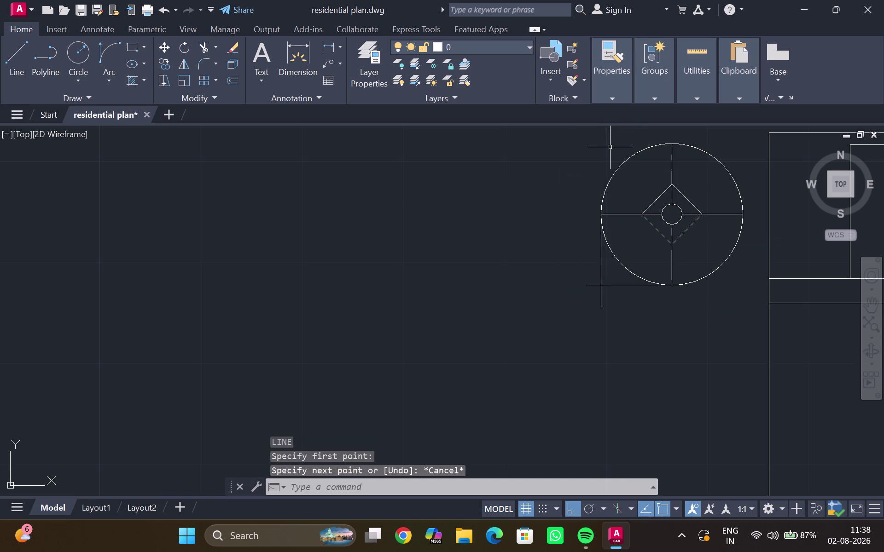
Draw the right tangent line through the circle's right edge, extending above and below.
middle_drag(603, 274, 541, 312)
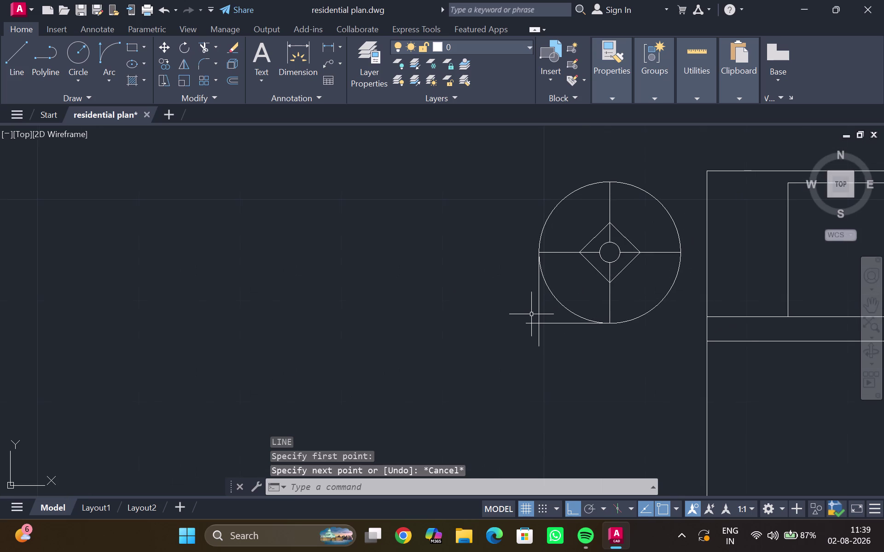
key(semicolon)
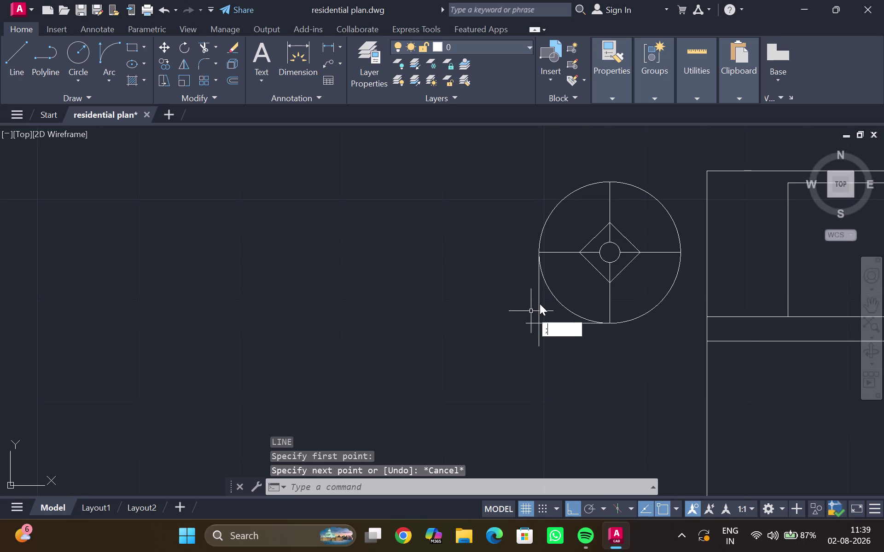
key(Delete)
key(Escape)
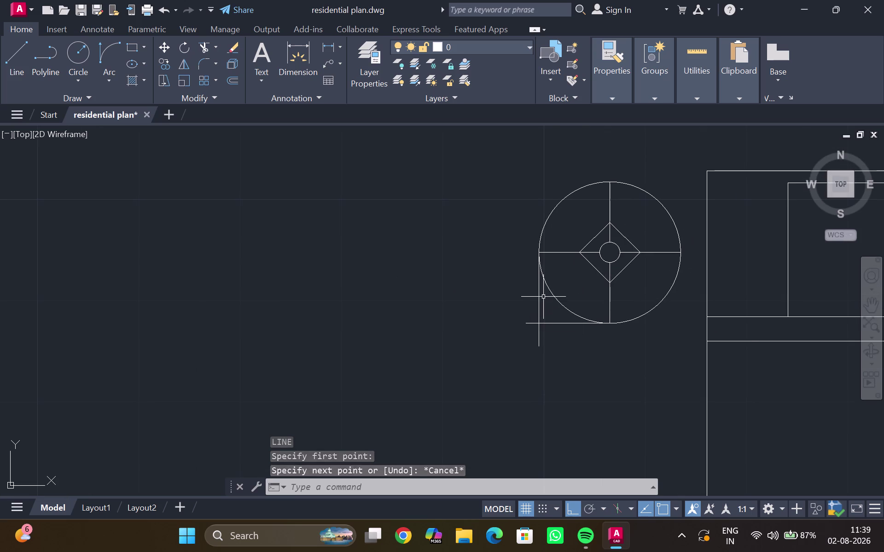
key(l)
key(Return)
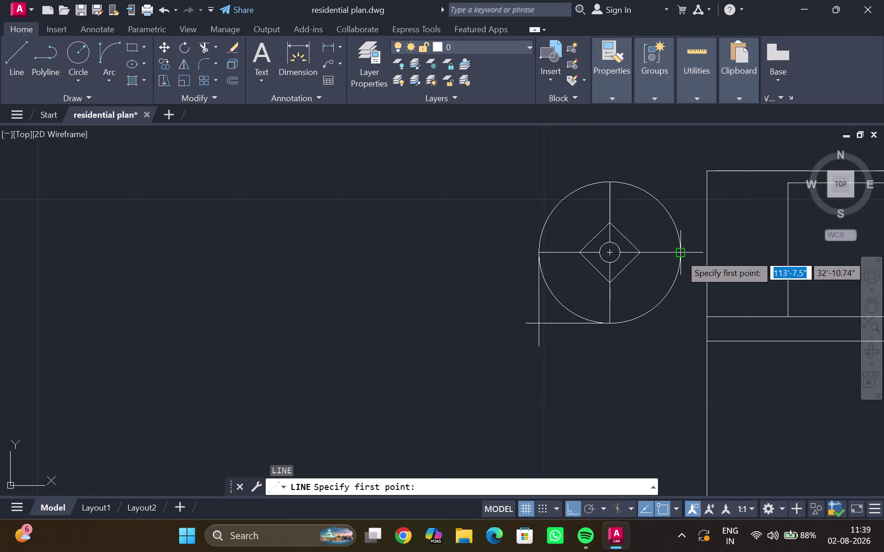
click(680, 254)
click(673, 149)
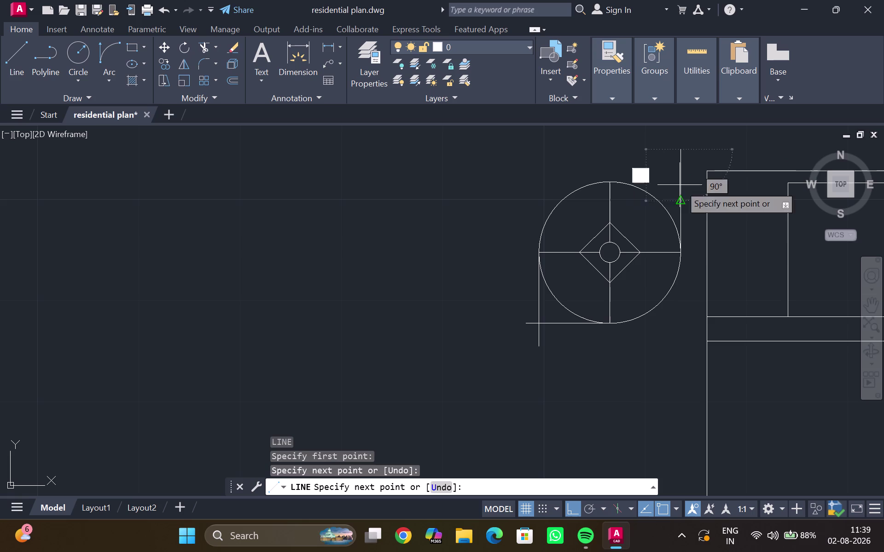
click(679, 362)
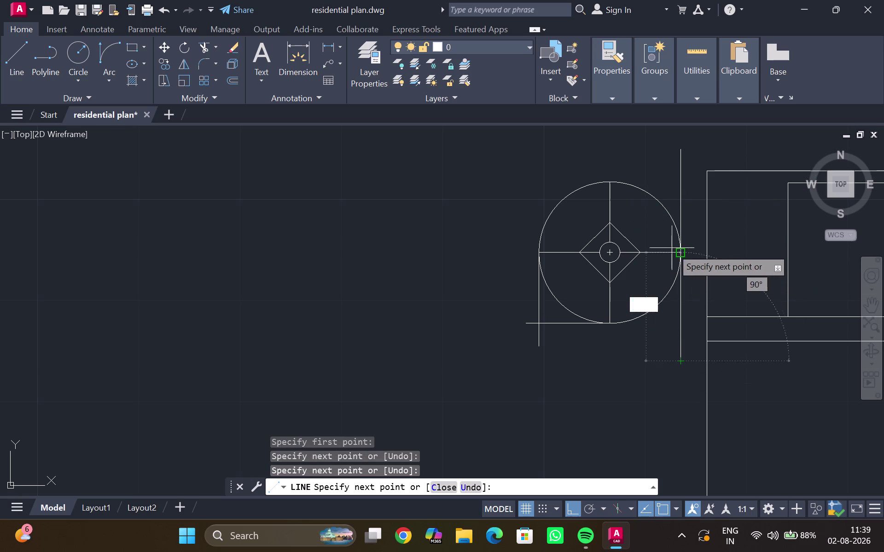
key(Escape)
Draw the horizontal tangent line across the circle's top point.
key(l)
key(Return)
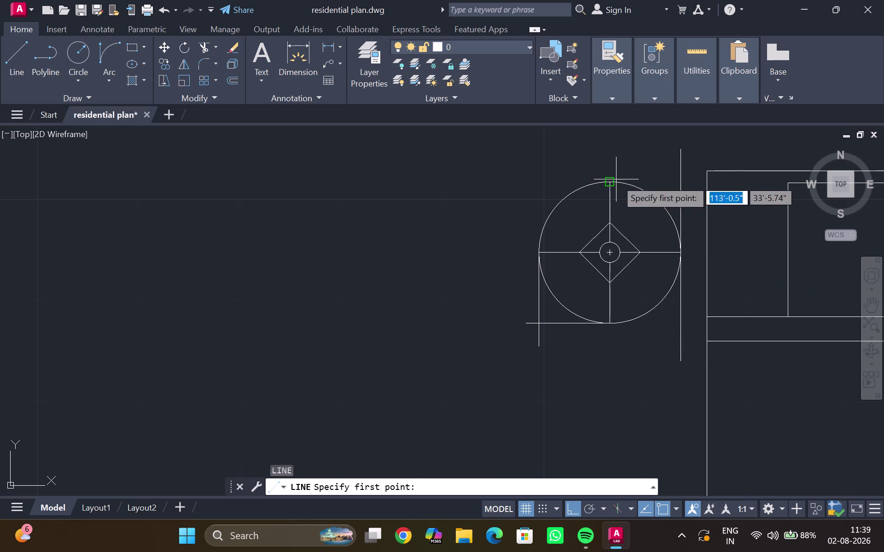
click(605, 183)
click(494, 202)
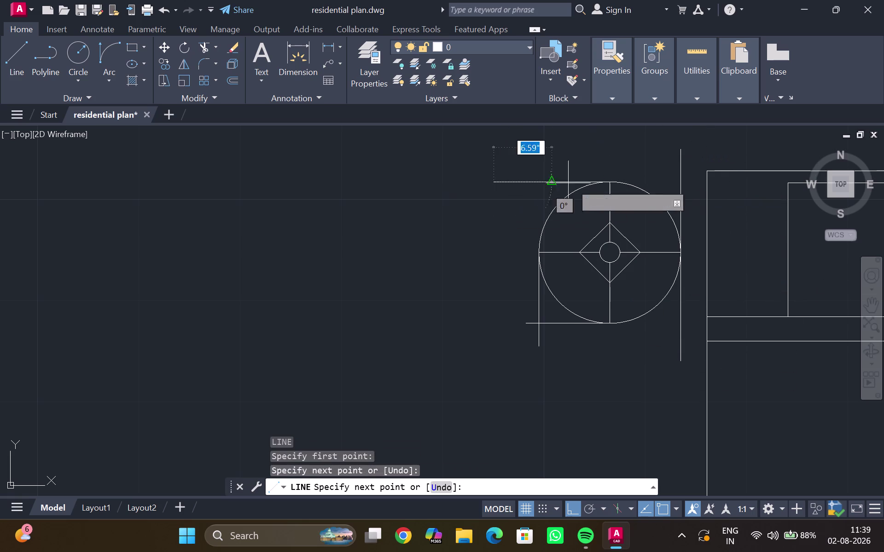
click(694, 179)
key(Escape)
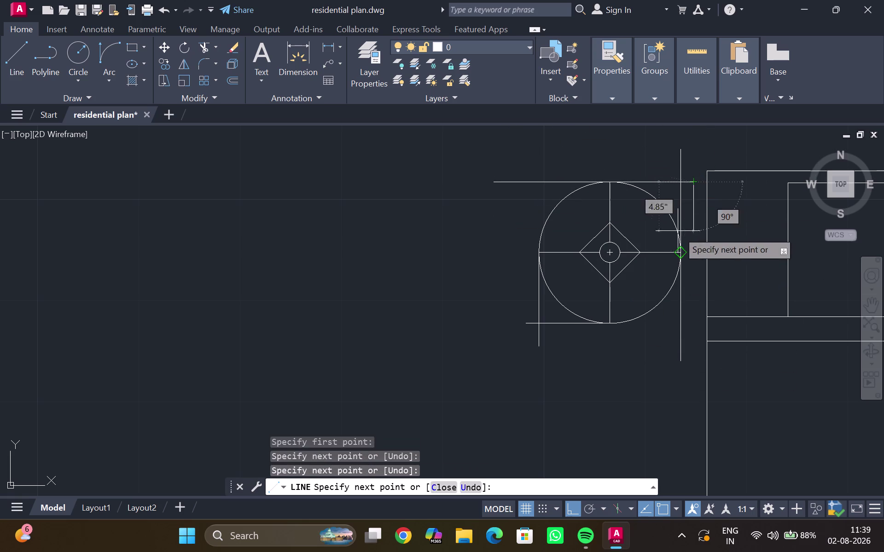
Draw the horizontal tangent line across the circle's bottom point.
key(l)
key(Return)
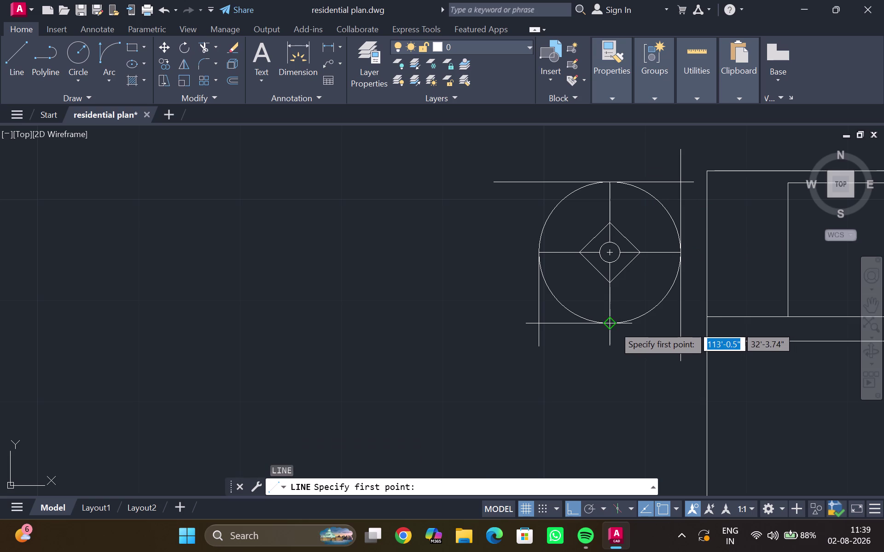
click(610, 325)
click(497, 318)
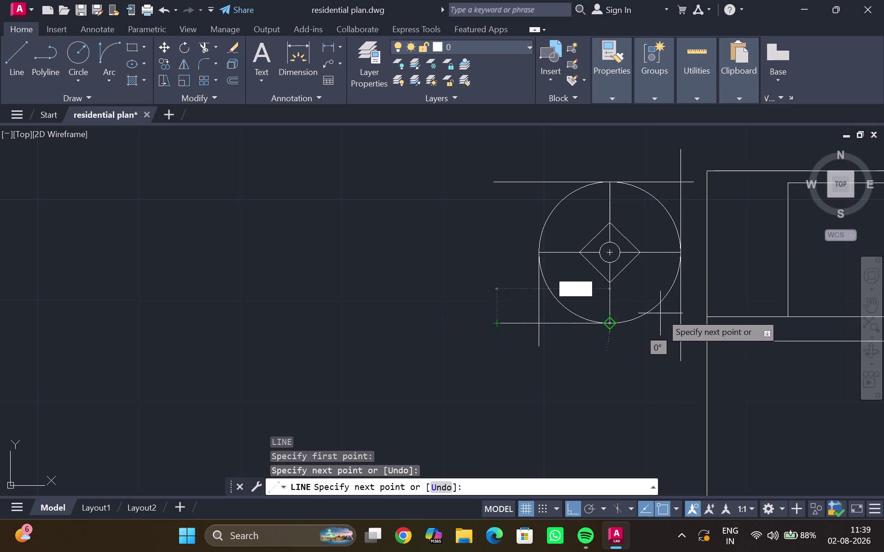
click(689, 316)
key(Escape)
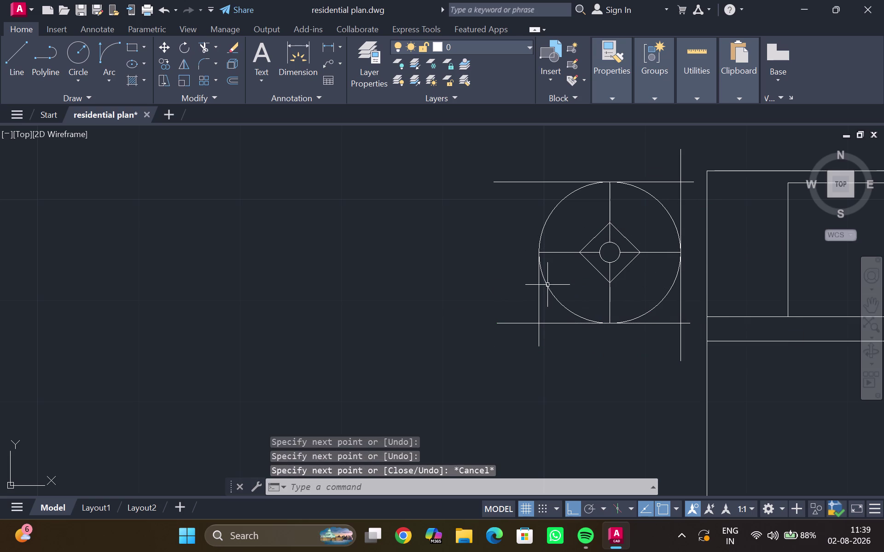
Start a line on the circle's left side, cancel it, and launch TRIM.
key(l)
key(Return)
drag(539, 259, 539, 253)
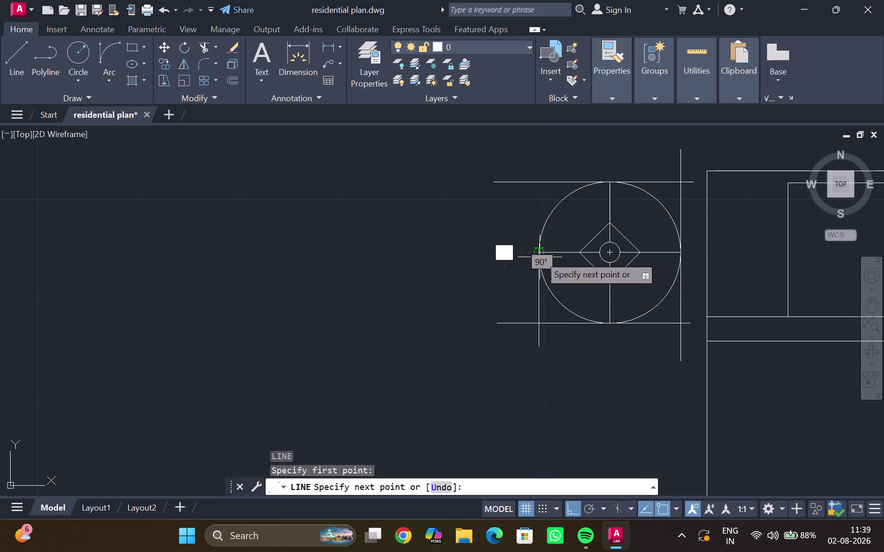
click(549, 166)
key(Escape)
text(T)
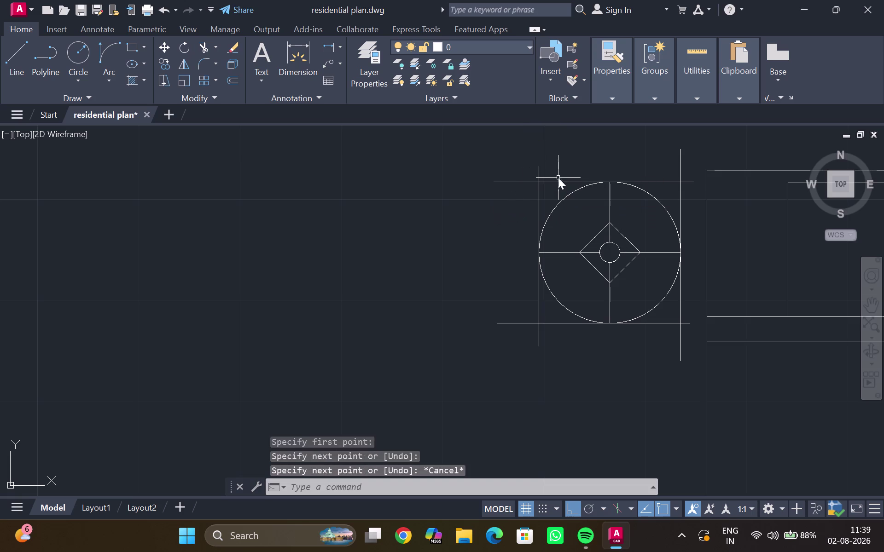
text(R)
key(Return)
Fence-trim the line ends overhanging the square's corners around the lamp circle.
drag(555, 171, 522, 357)
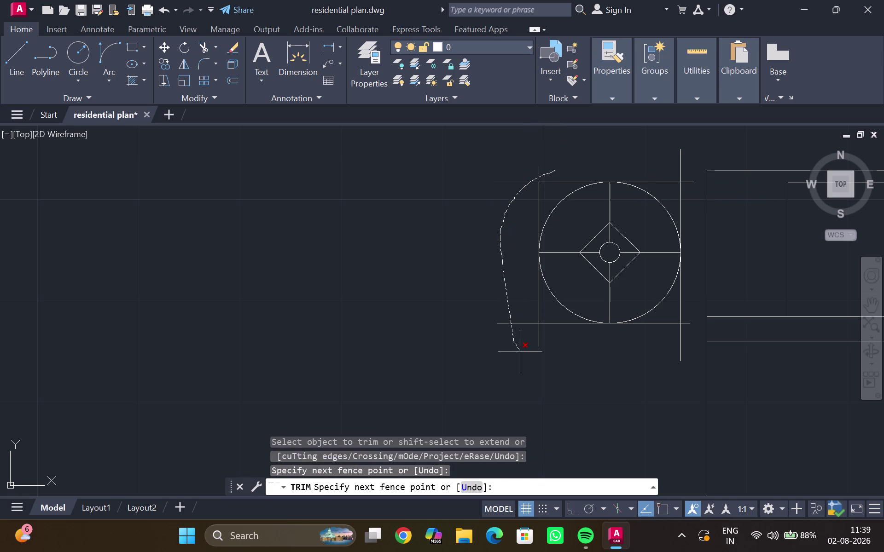
drag(523, 356, 662, 334)
drag(661, 334, 687, 260)
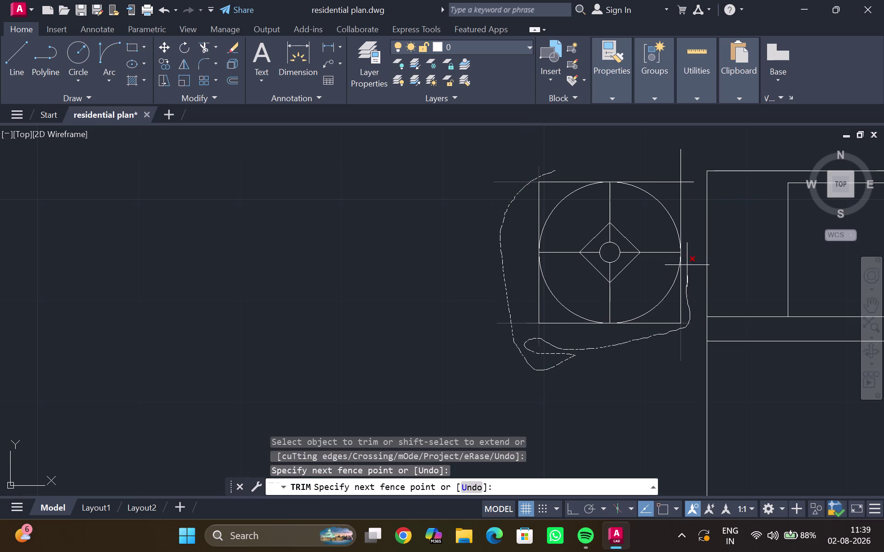
drag(687, 260, 664, 166)
drag(664, 166, 656, 164)
scroll(down, 3)
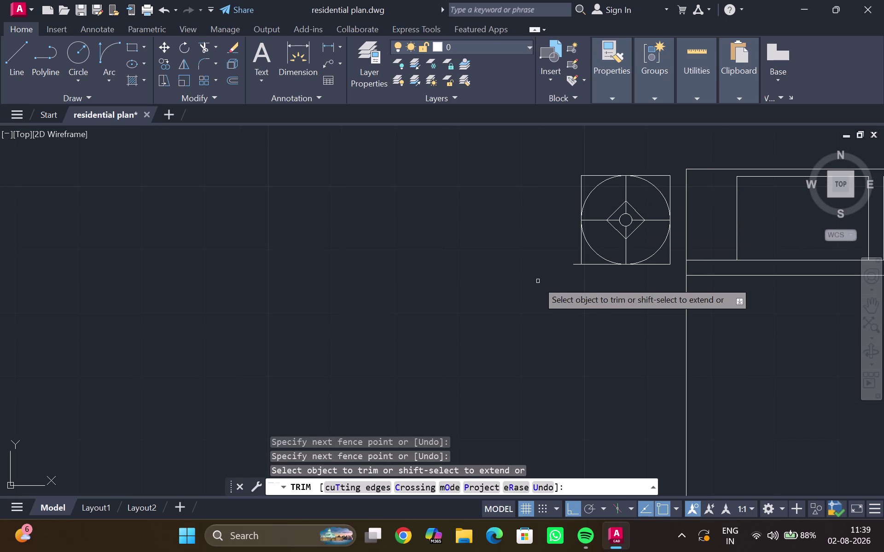
scroll(up, 3)
drag(584, 237, 599, 246)
scroll(down, 3)
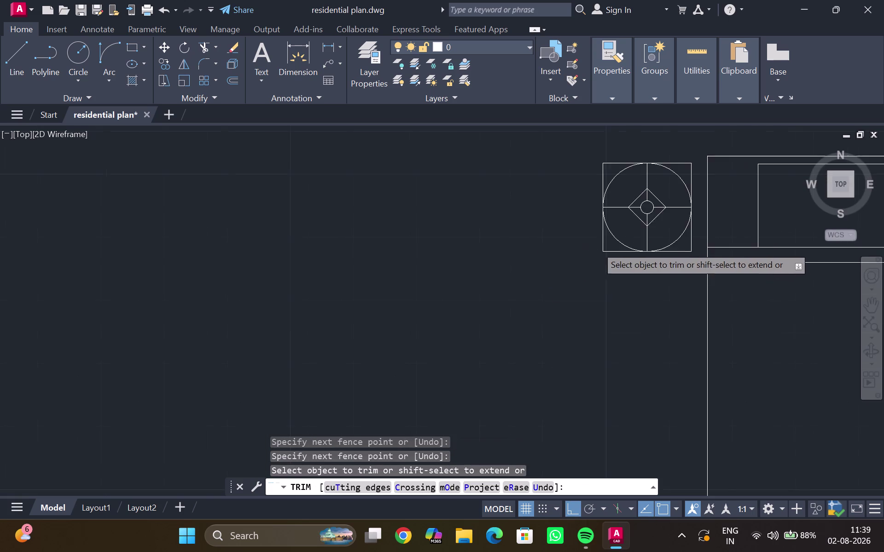
middle_drag(552, 278, 449, 340)
key(Escape)
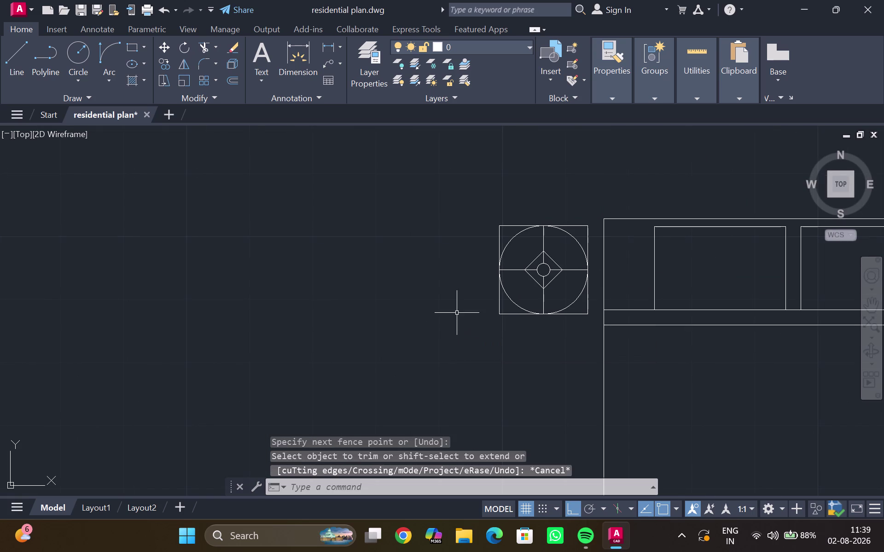
key(d)
key(l)
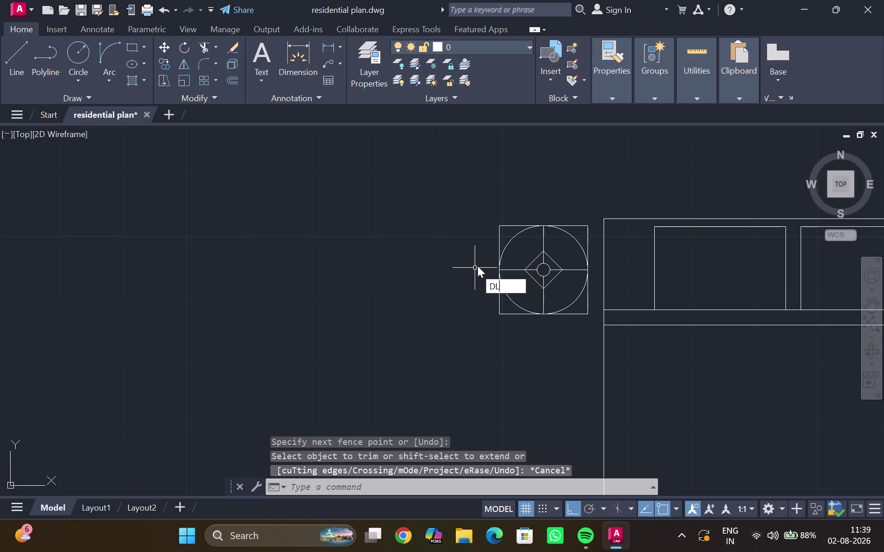
key(i)
key(Return)
click(502, 228)
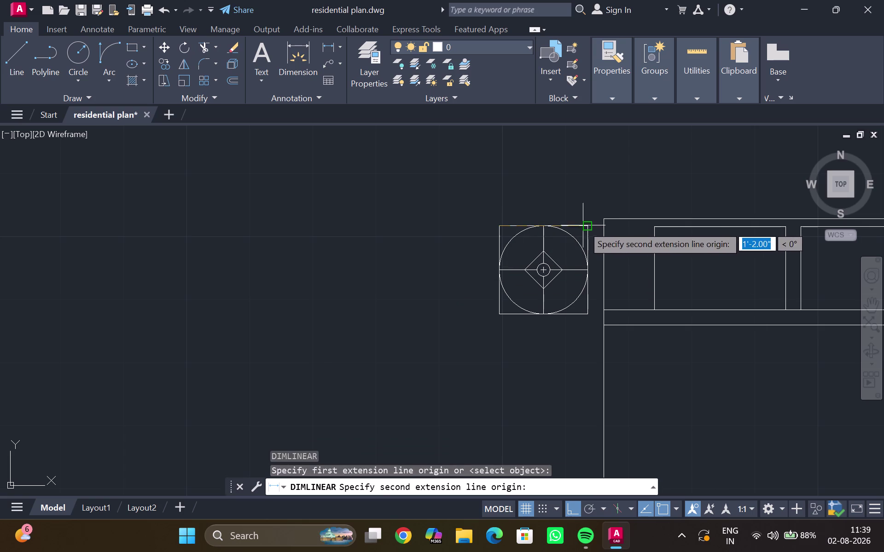
click(584, 226)
key(Escape)
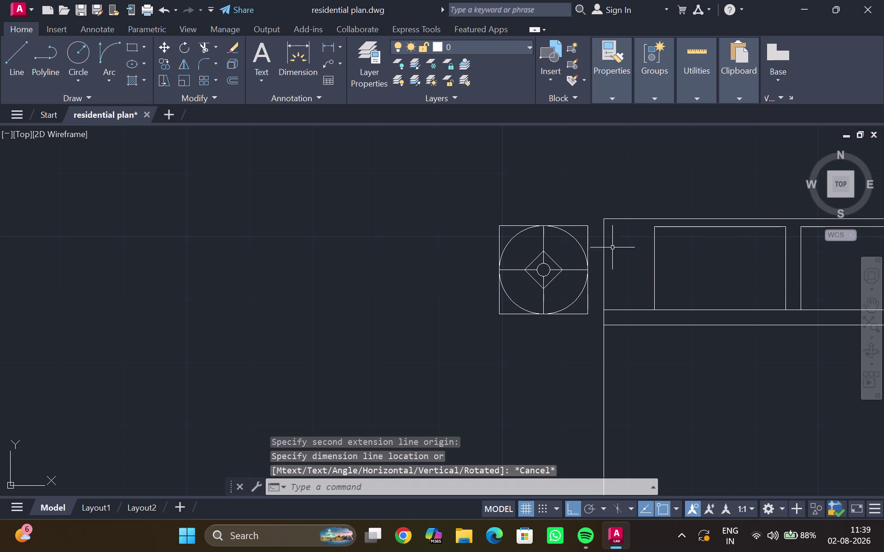
middle_drag(649, 283, 262, 328)
scroll(down, 3)
middle_drag(515, 317, 426, 315)
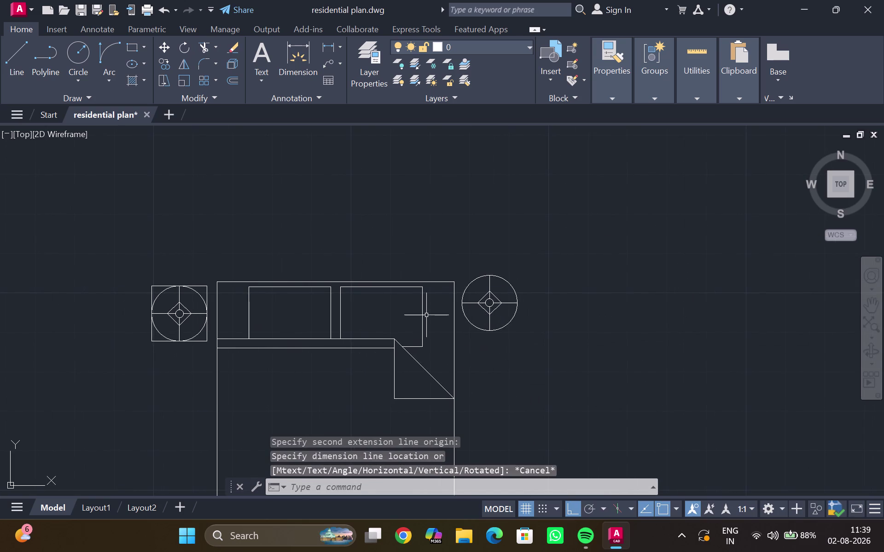
scroll(up, 3)
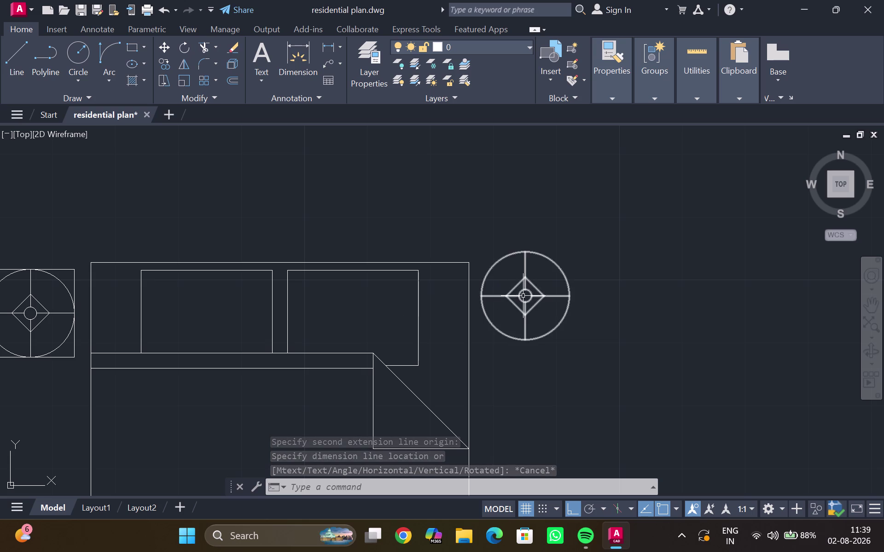
scroll(up, 3)
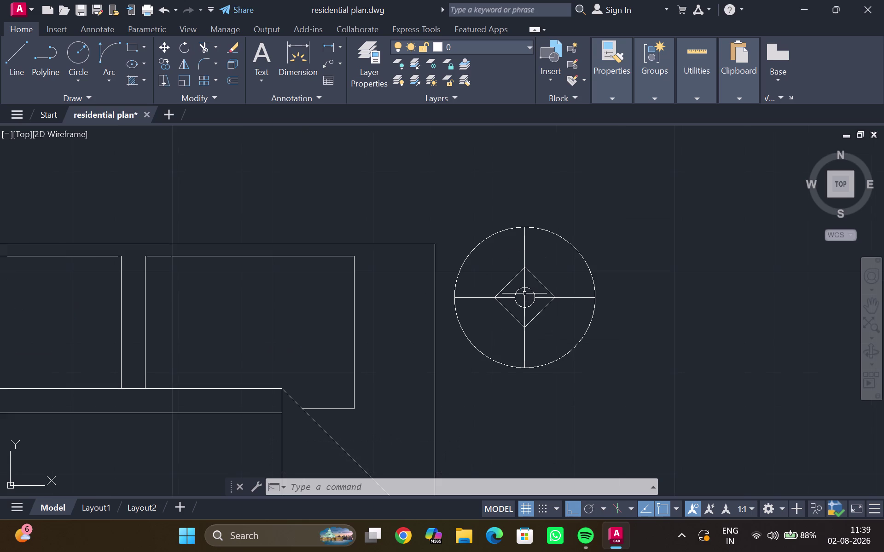
text(RE)
Draw a first rectangle from the circle centre with an incomplete 1'2" size entry.
key(c)
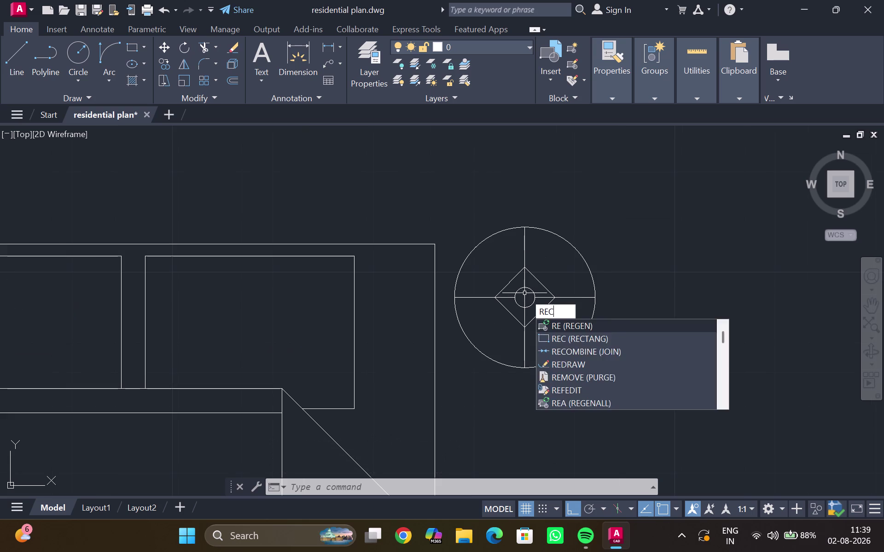
key(Return)
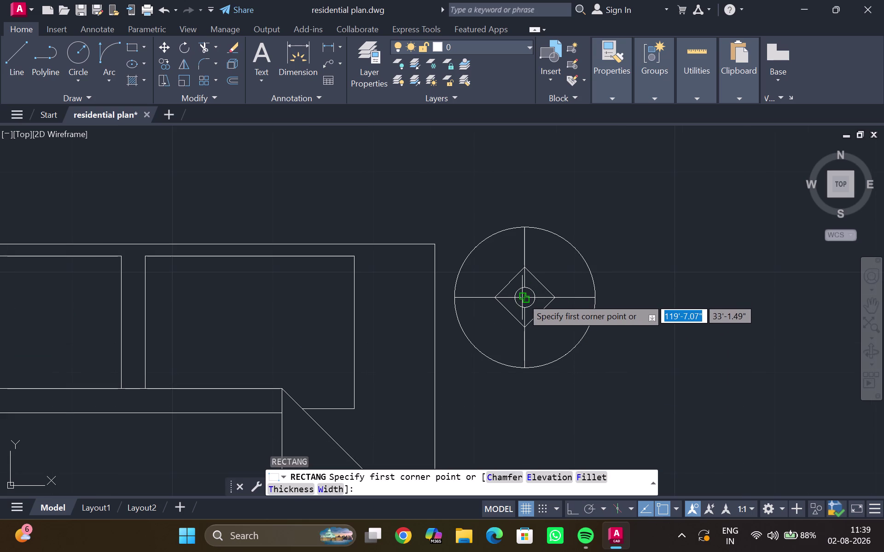
click(522, 297)
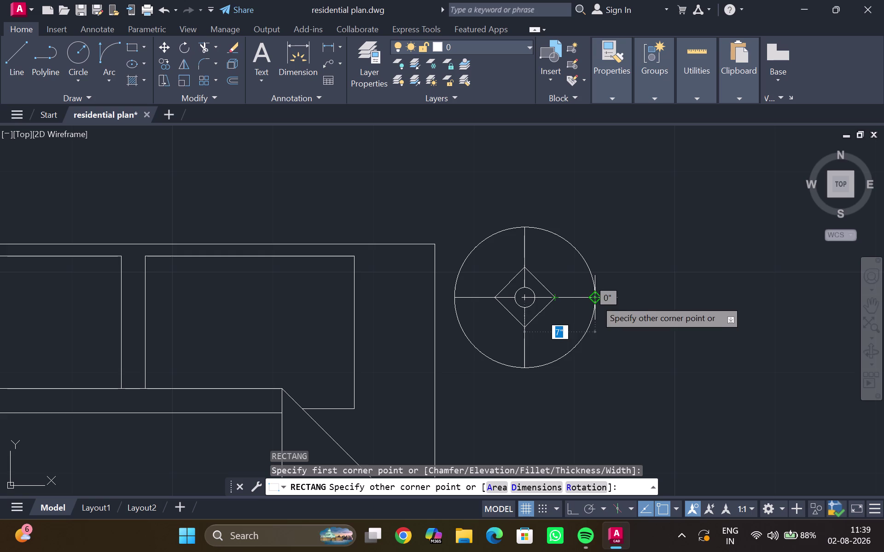
key(Escape)
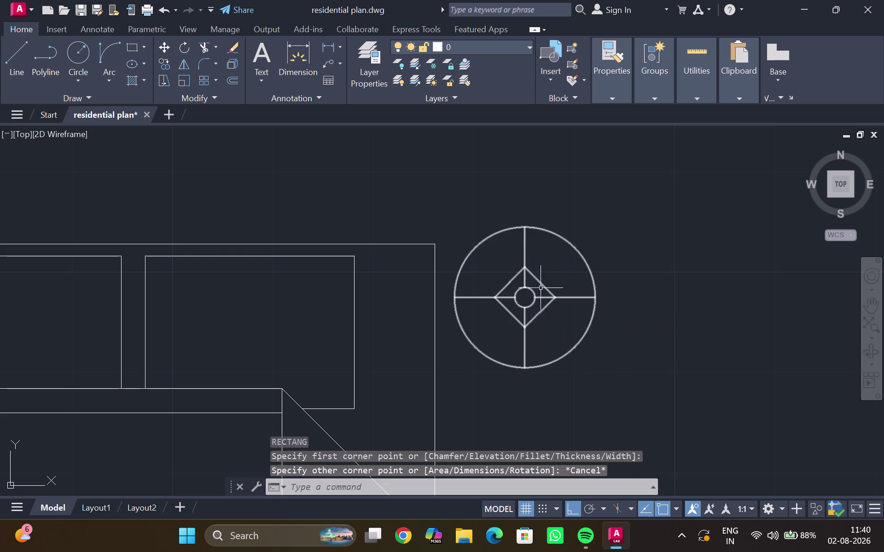
key(r)
text(EC)
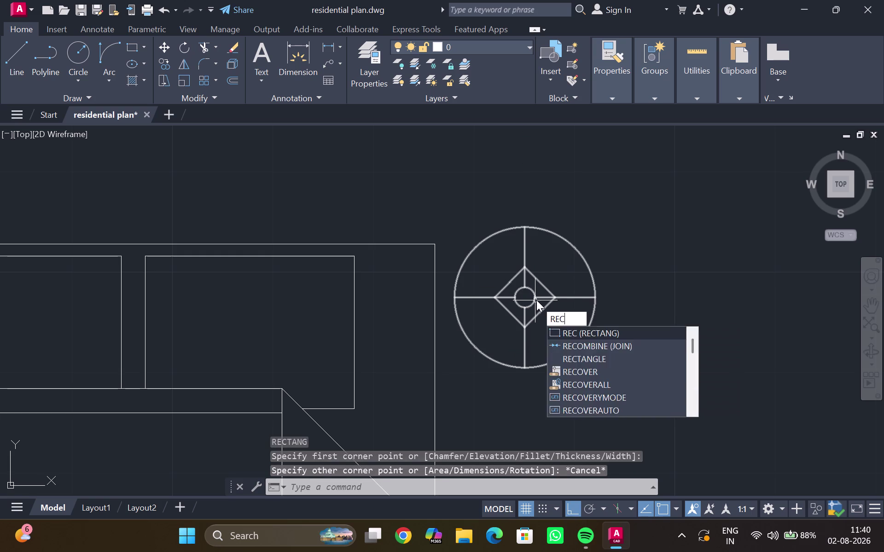
key(Return)
scroll(up, 3)
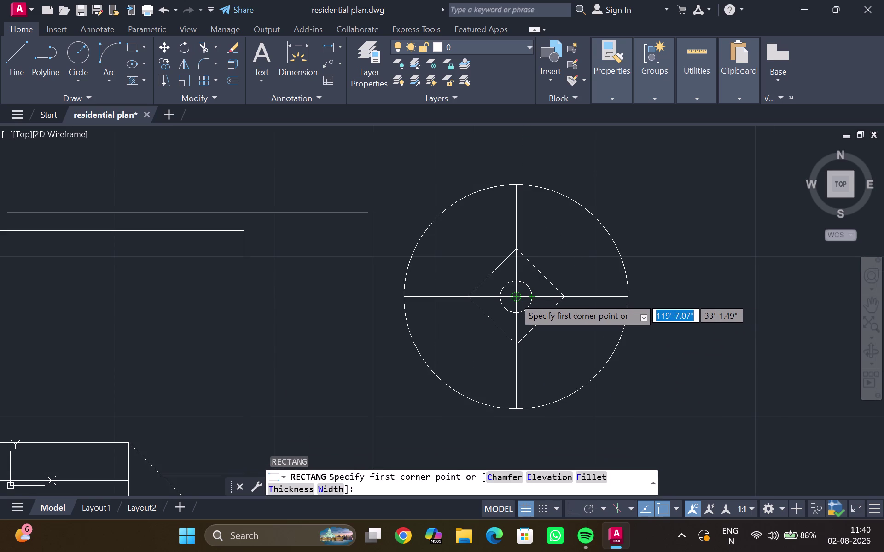
click(513, 297)
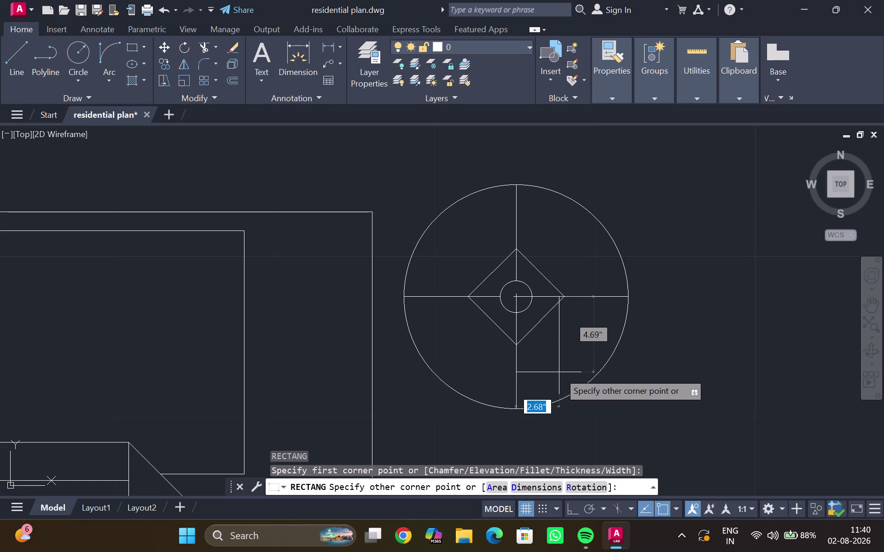
key(1)
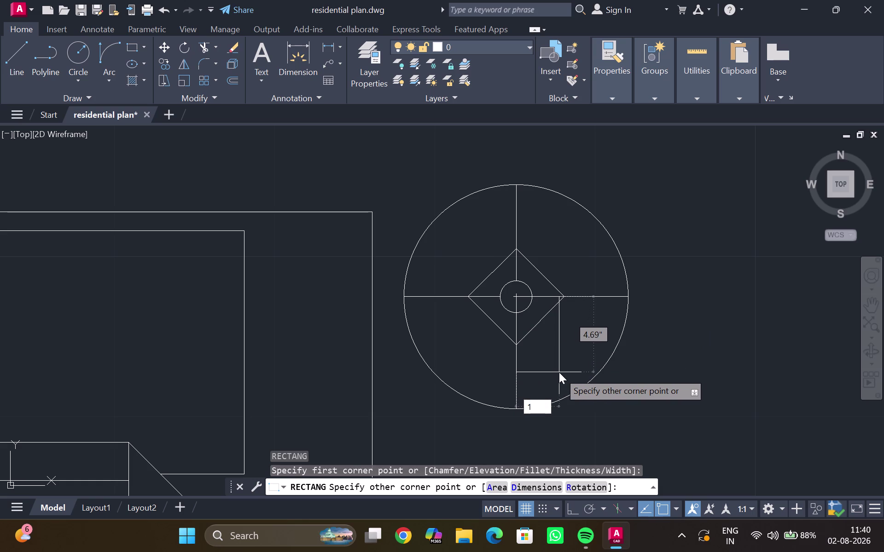
text('2")
key(Return)
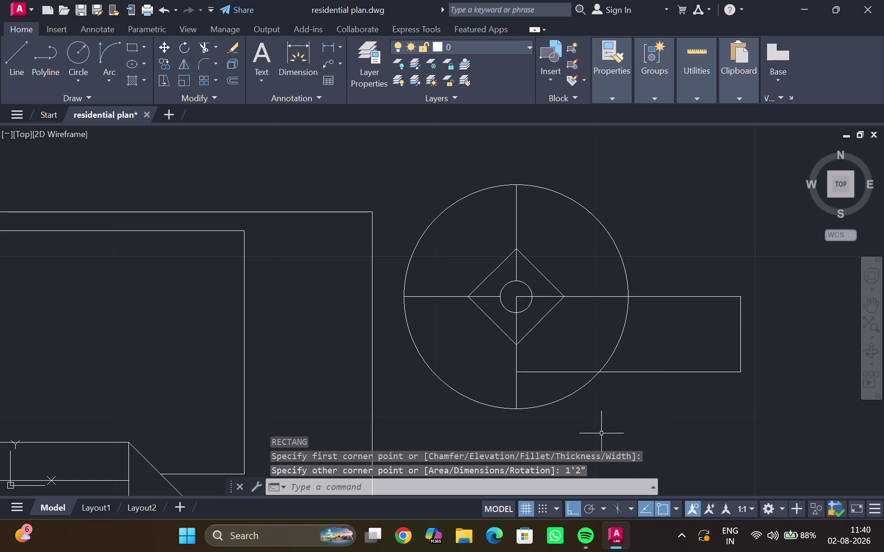
Select and delete the mistaken rectangle.
click(709, 300)
click(709, 298)
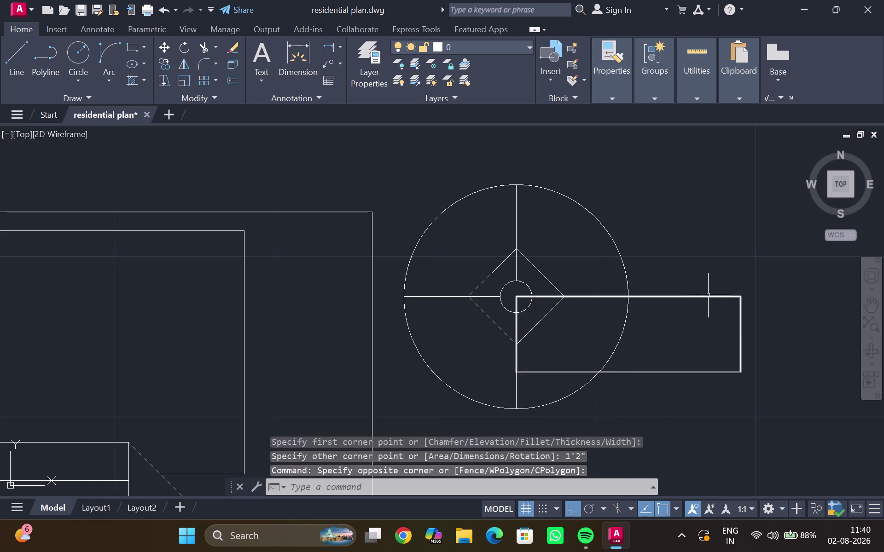
click(708, 296)
key(Delete)
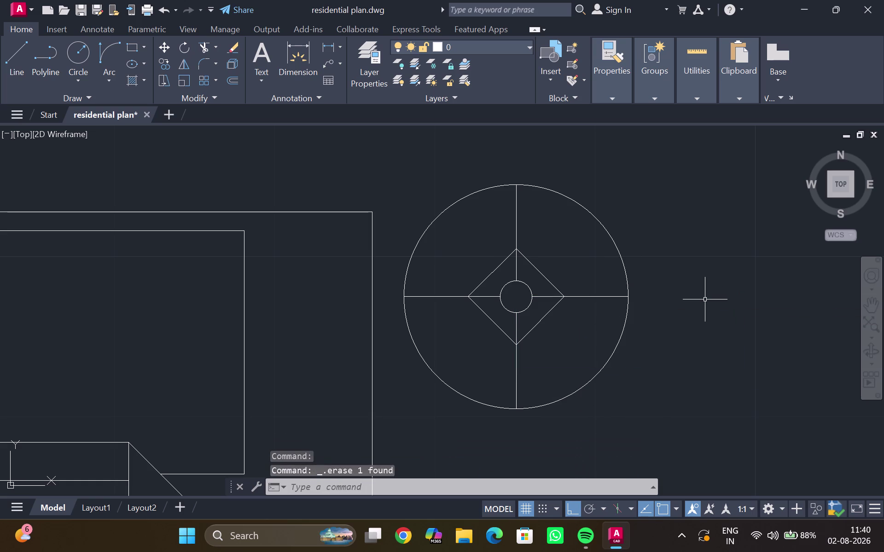
Redraw the rectangle from the circle centre as a 1'2" by 1'2" square.
text(REC)
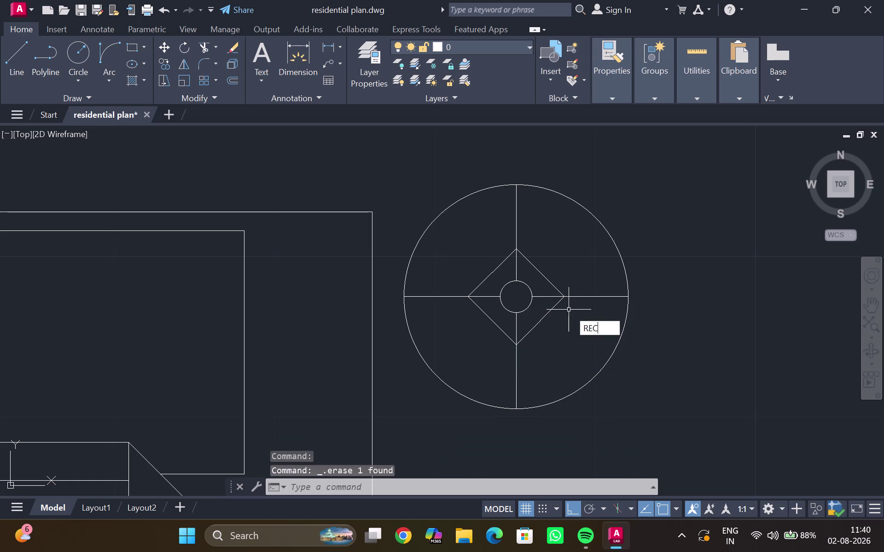
key(Return)
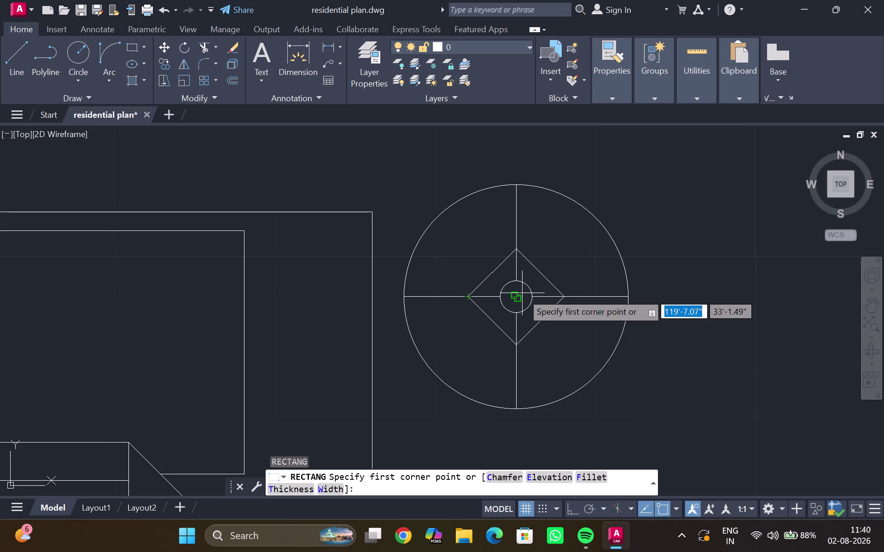
drag(518, 294, 525, 296)
text(1)
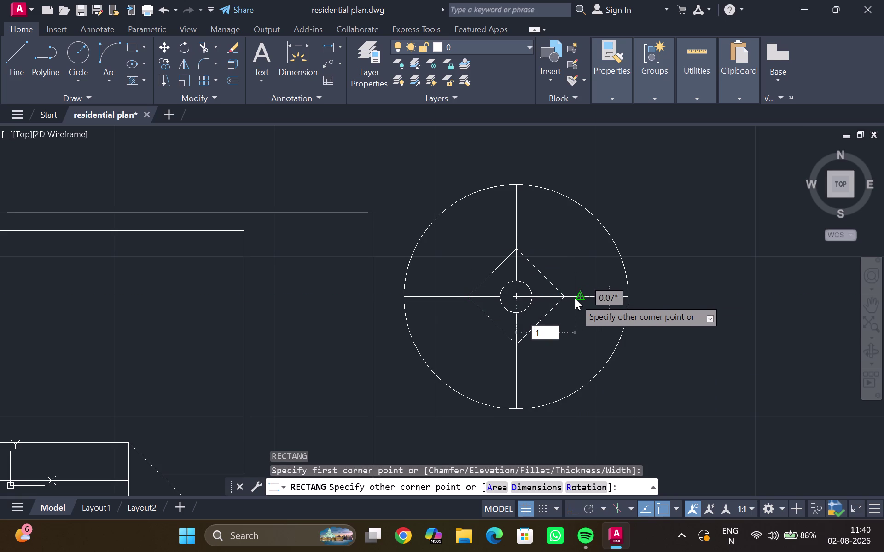
text('2")
text(,1')
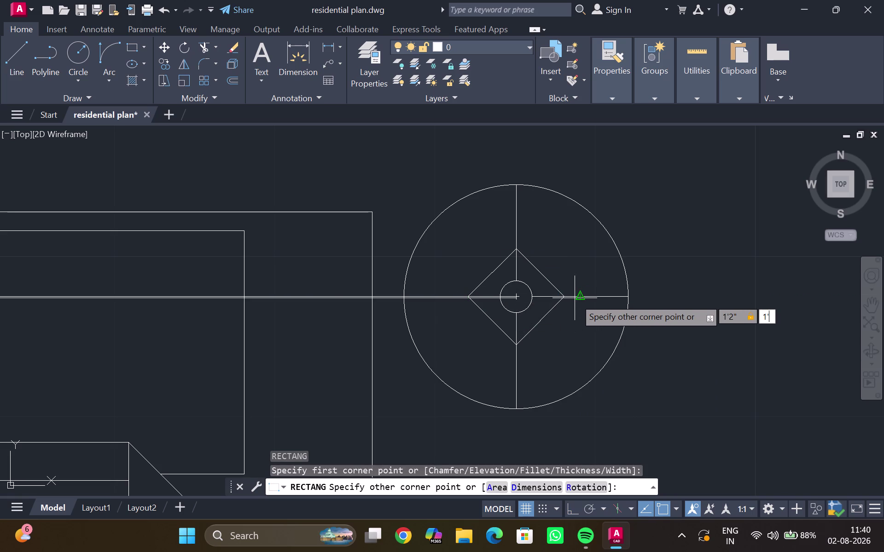
text(2")
key(Return)
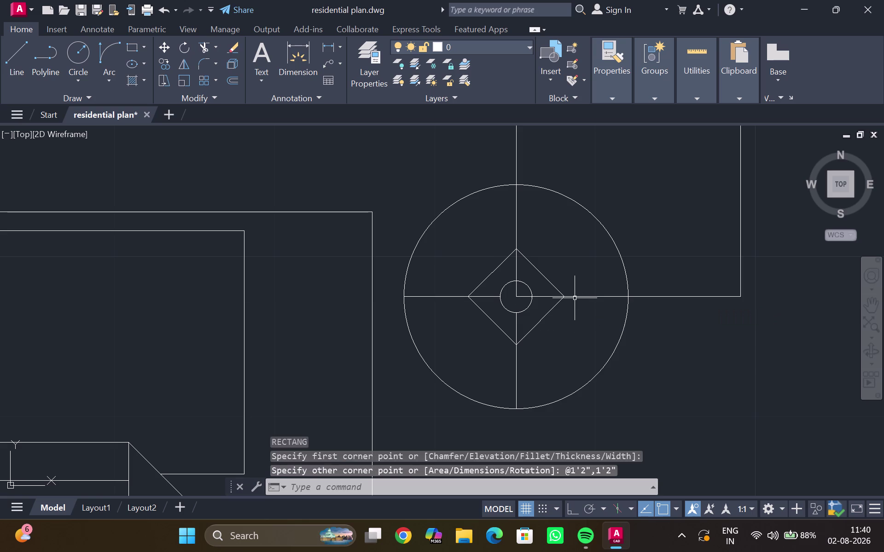
Move the 1'2" square so it surrounds the round nightstand circle.
middle_drag(591, 177, 539, 284)
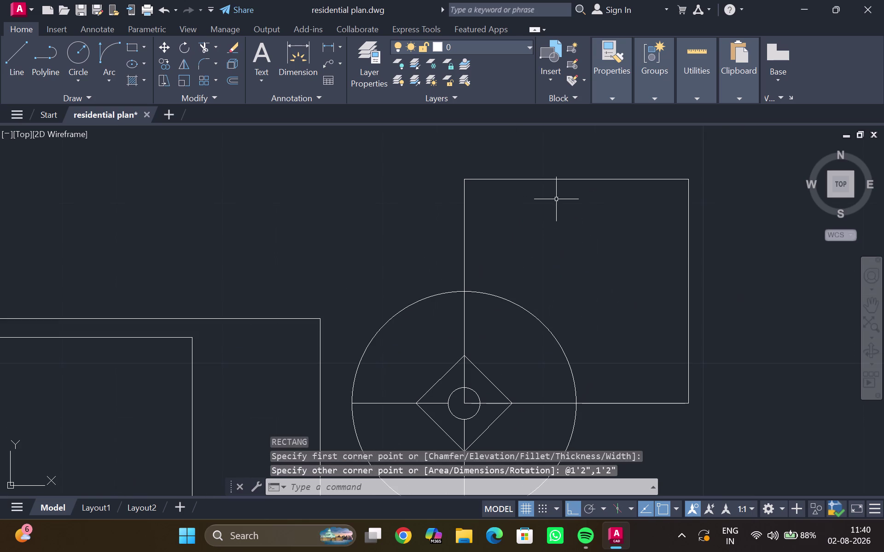
click(554, 179)
key(m)
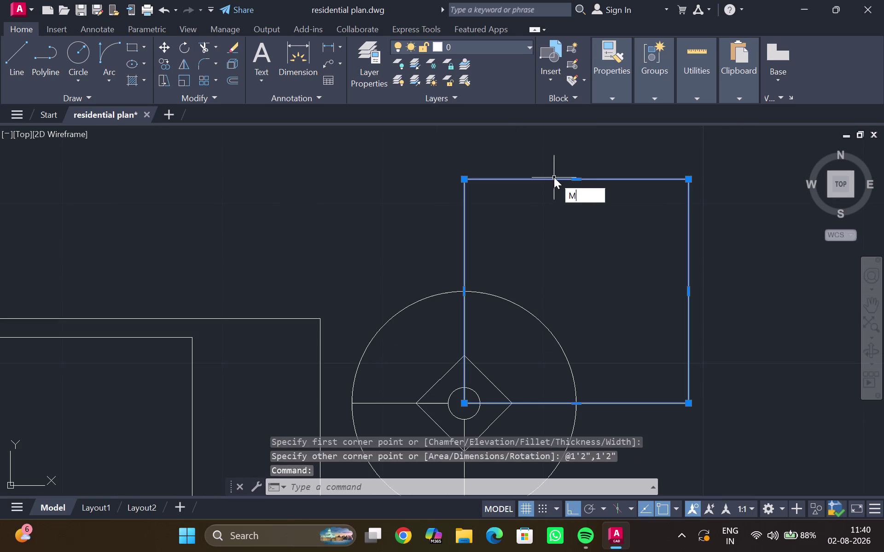
key(Return)
click(579, 290)
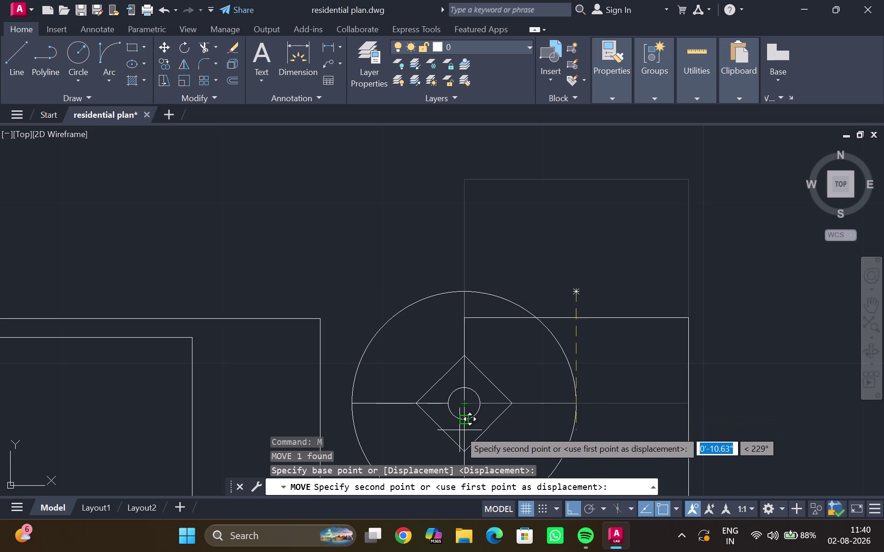
click(568, 504)
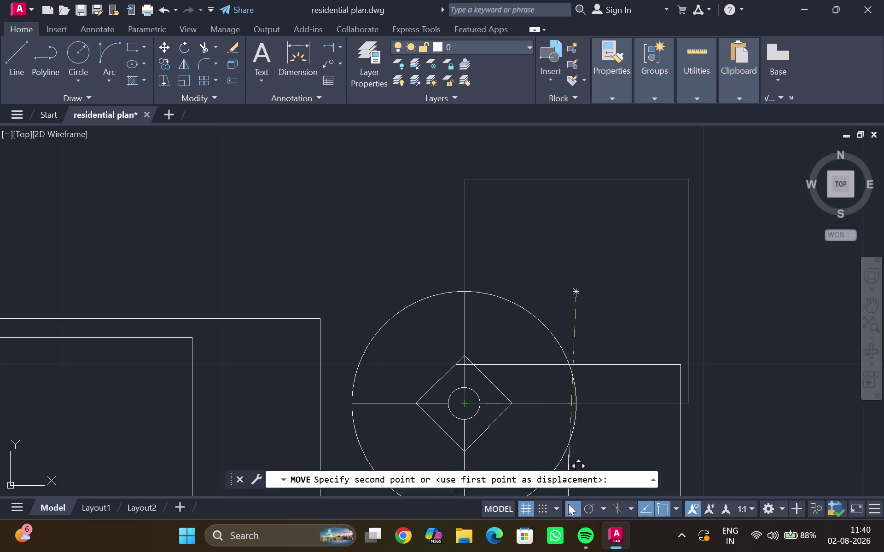
click(460, 404)
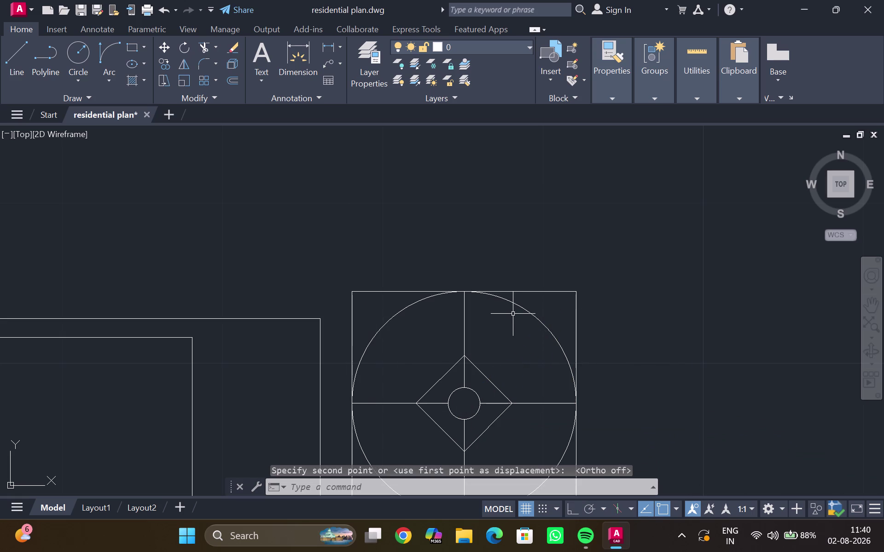
key(Escape)
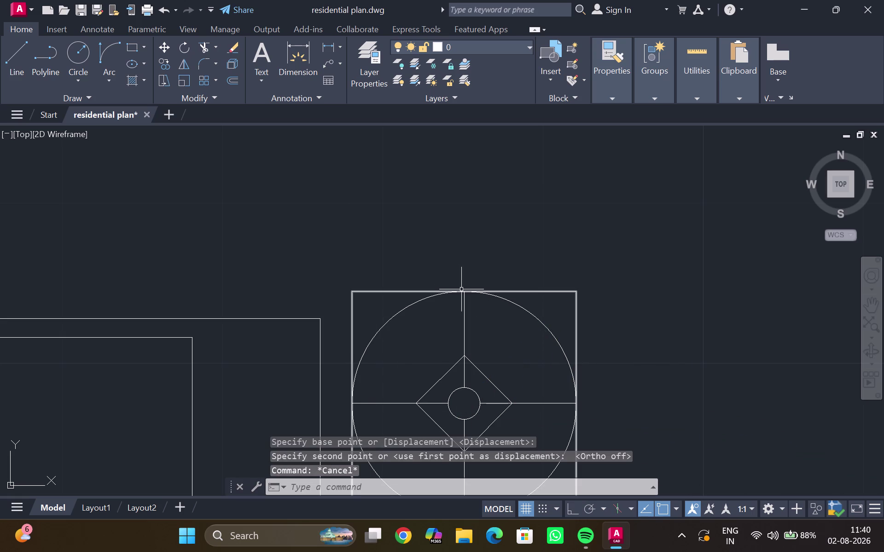
Lasso-select the squared nightstand pieces.
drag(460, 264, 358, 270)
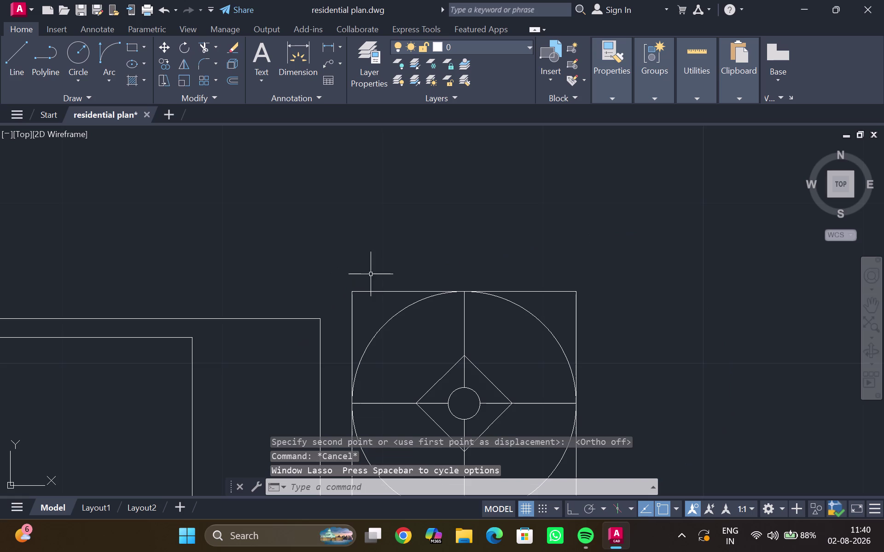
scroll(down, 3)
drag(438, 274, 412, 350)
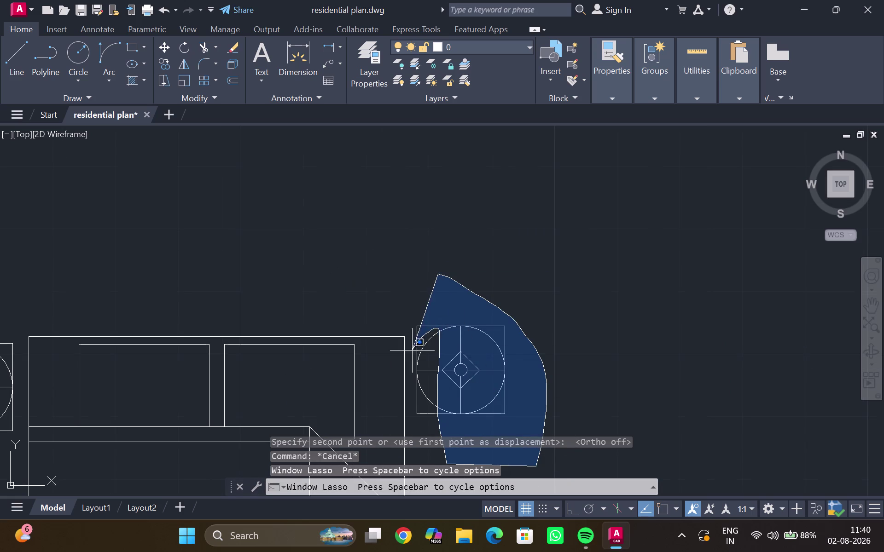
drag(412, 351, 440, 441)
drag(422, 299, 447, 449)
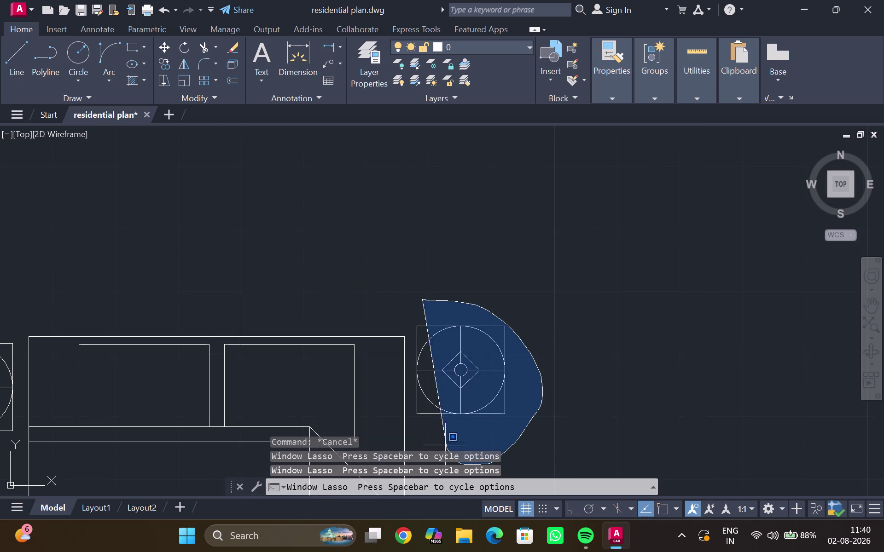
drag(446, 449, 399, 381)
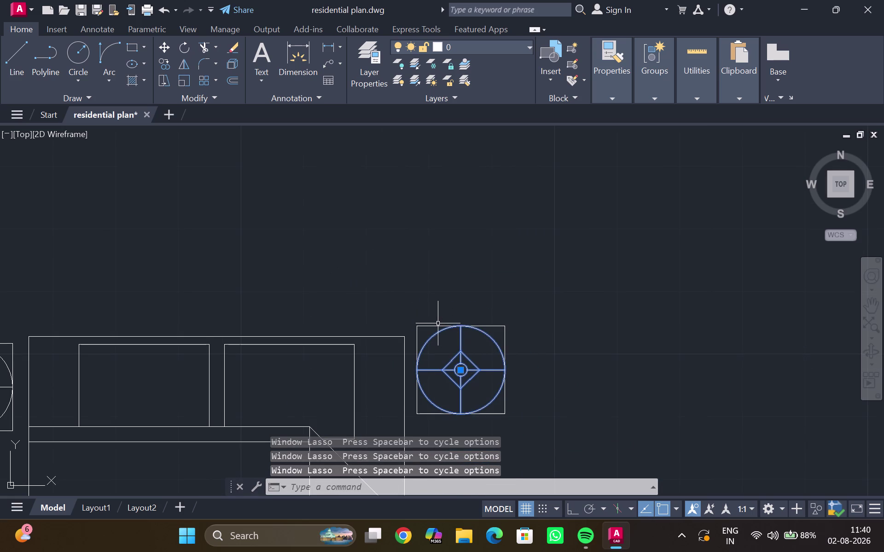
click(436, 323)
click(435, 327)
Move the squared nightstand beside the bed's headboard.
key(m)
key(Return)
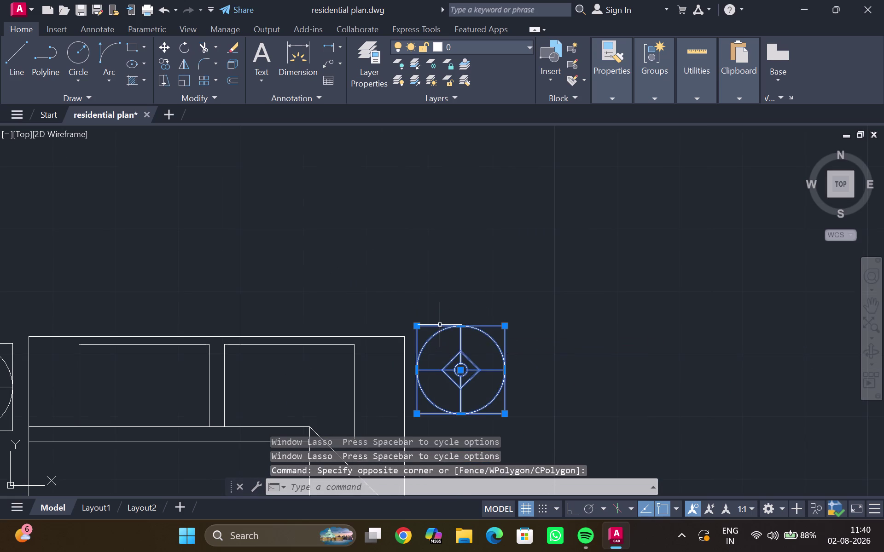
scroll(up, 3)
click(468, 396)
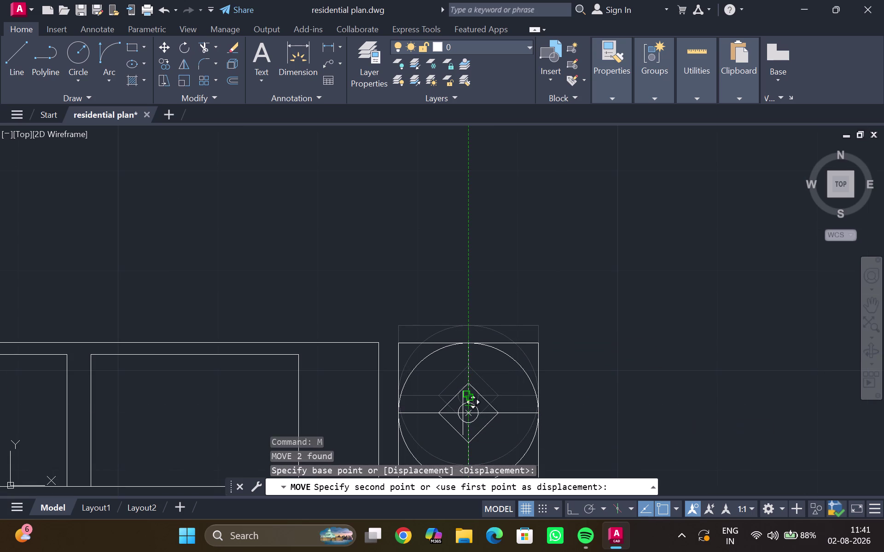
click(462, 414)
key(Escape)
Group the bed and both nightstands into one unnamed group.
scroll(down, 3)
middle_drag(432, 347, 459, 310)
scroll(down, 3)
middle_drag(433, 301, 435, 283)
scroll(down, 3)
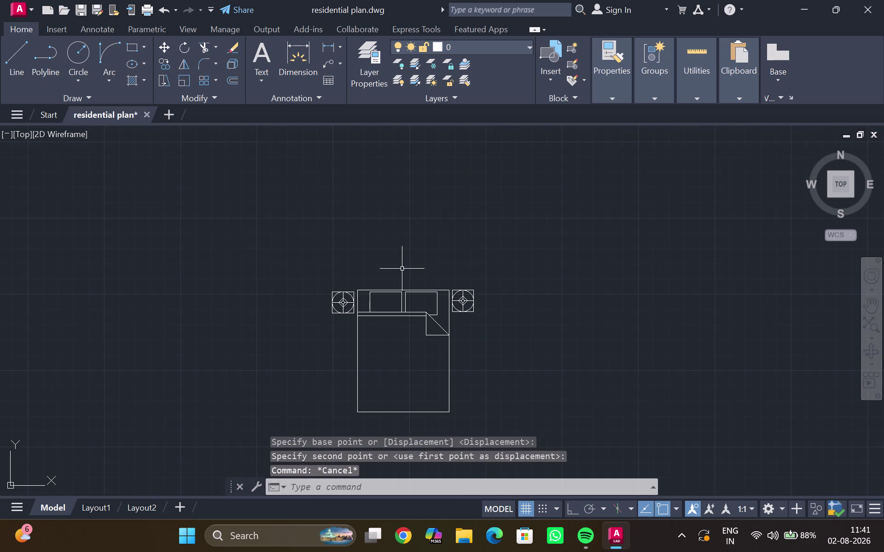
drag(363, 258, 299, 265)
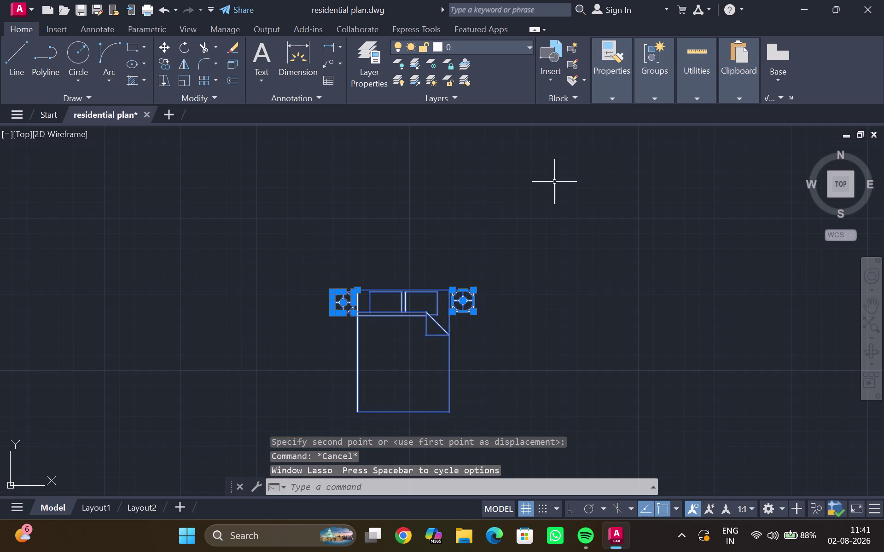
click(655, 100)
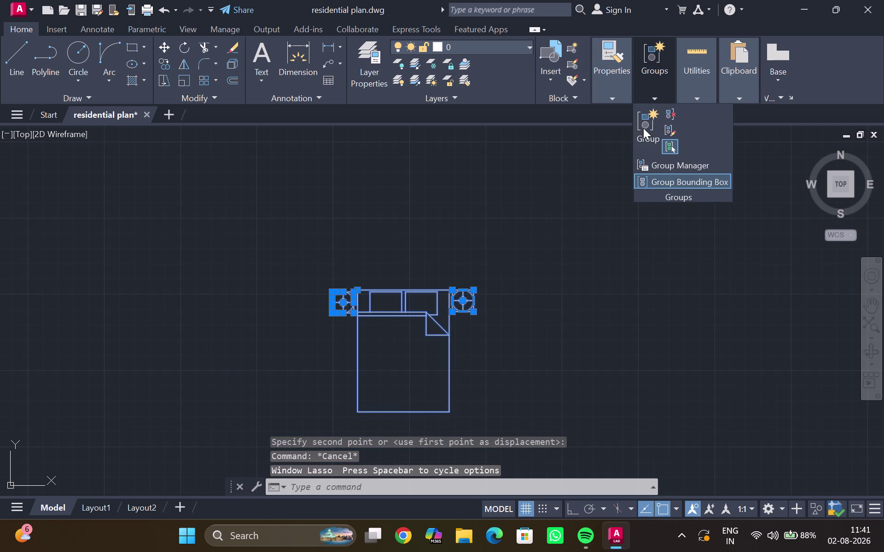
click(643, 128)
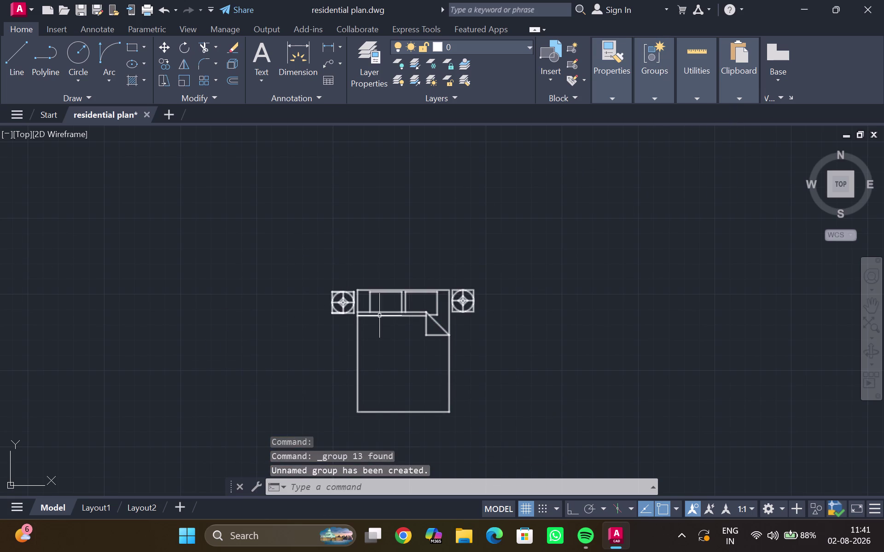
Clear the selection and reselect the grouped bed set.
click(394, 306)
key(Escape)
drag(515, 231, 525, 231)
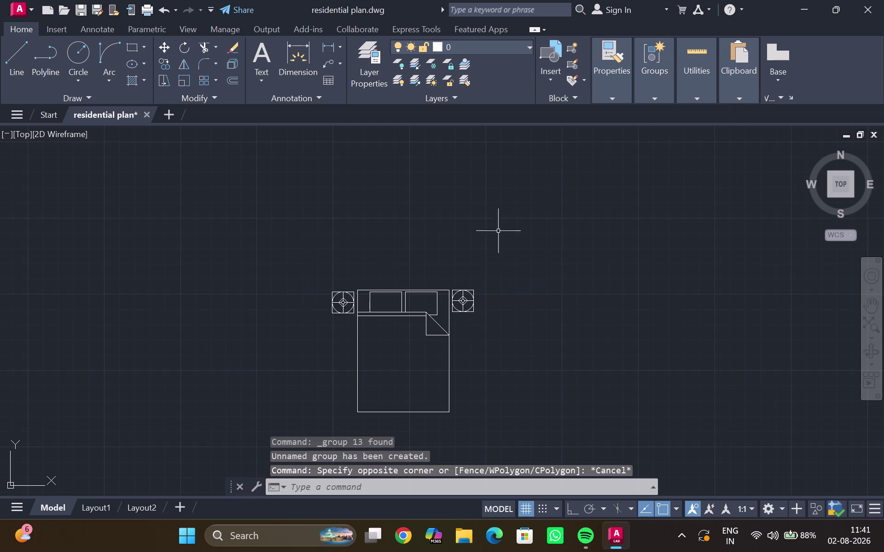
drag(526, 232, 203, 163)
Copy the bed set from its headboard midpoint against the 14'X12' bedroom's top wall.
key(c)
key(o)
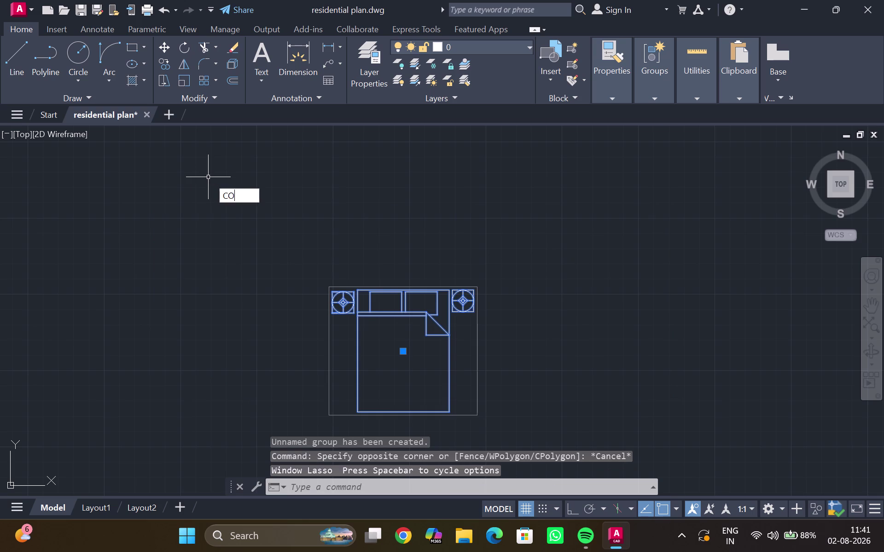
key(Return)
scroll(up, 3)
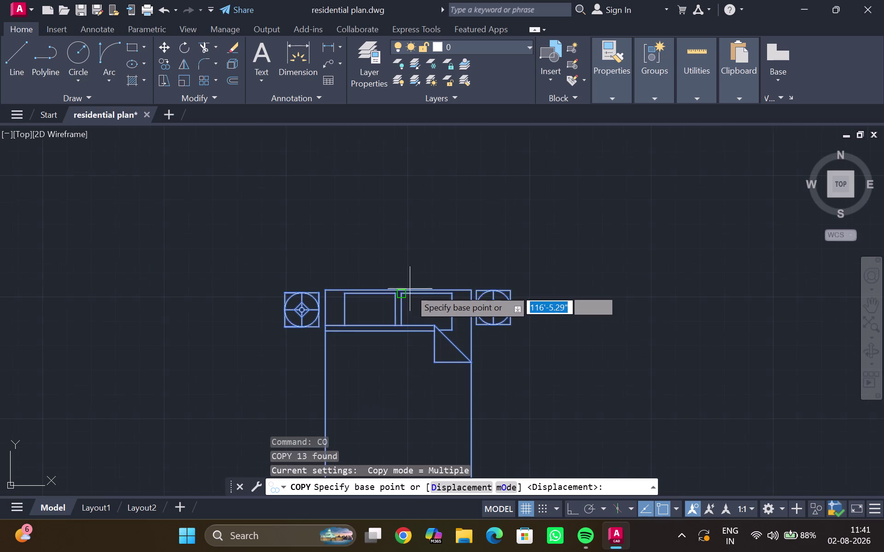
click(396, 288)
scroll(down, 3)
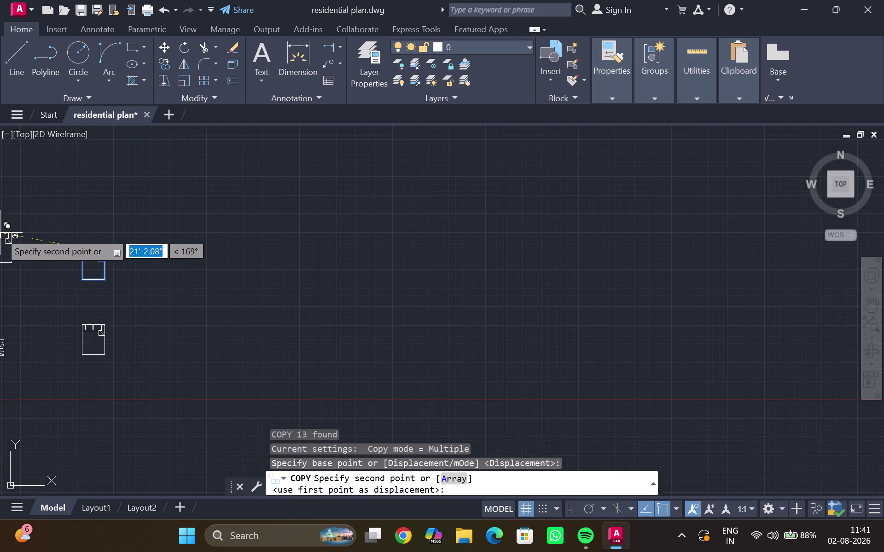
middle_drag(1, 238, 389, 282)
middle_drag(51, 247, 293, 389)
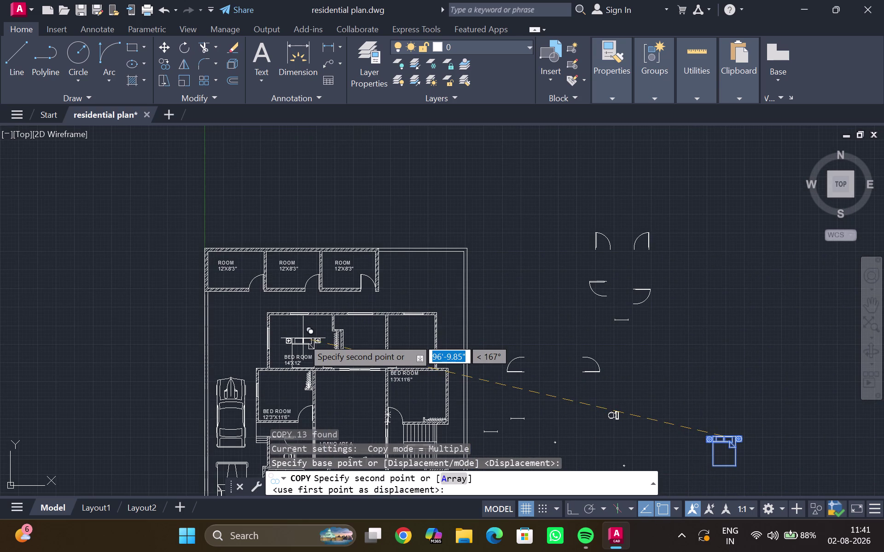
scroll(up, 3)
scroll(up, 3)
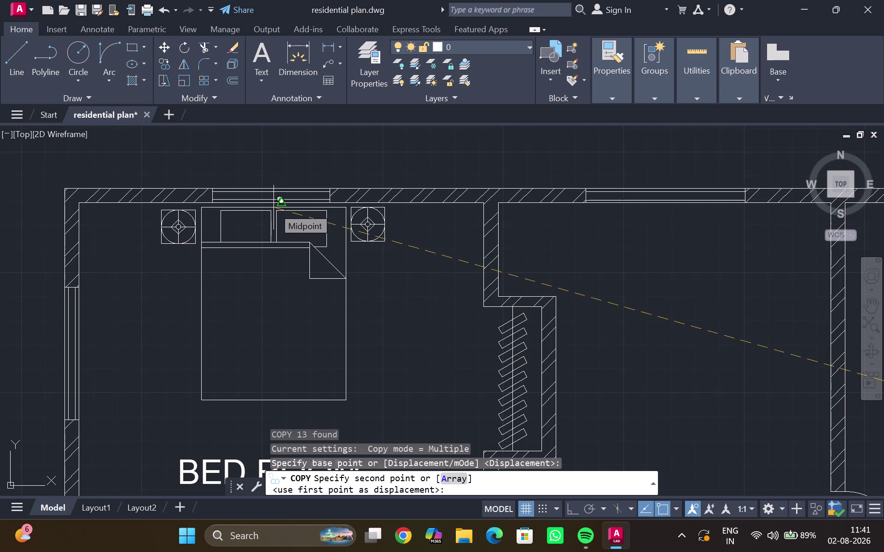
click(274, 208)
With snapping off, place another copy in the 12'3"X11'6" bedroom.
scroll(down, 3)
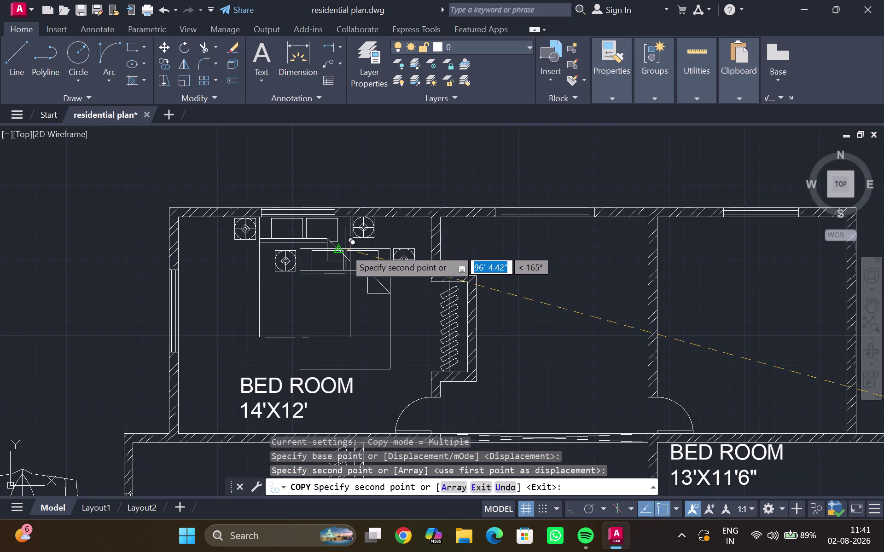
middle_drag(345, 249, 344, 219)
middle_click(344, 219)
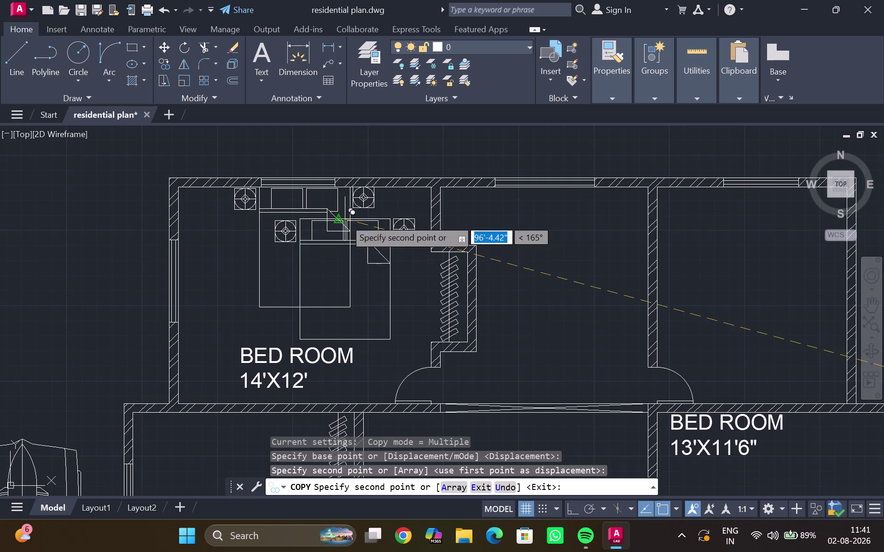
scroll(down, 3)
middle_drag(329, 302, 337, 213)
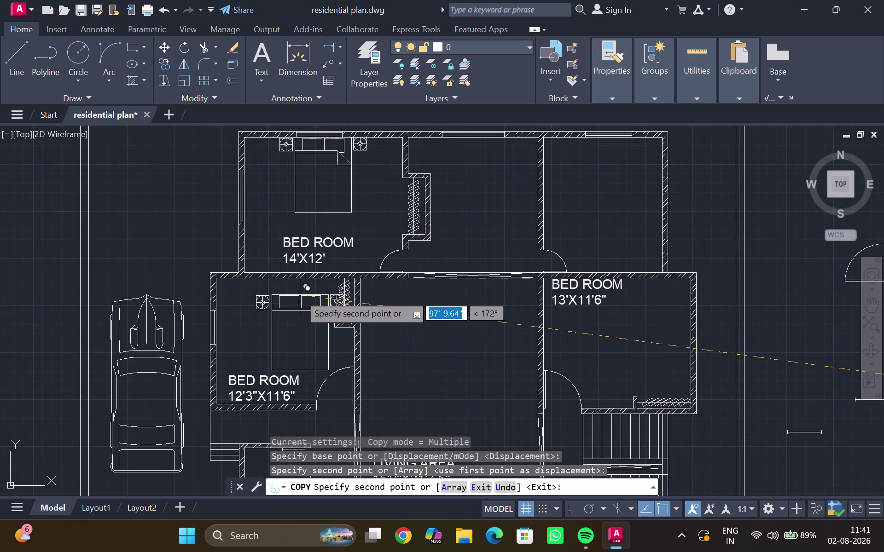
scroll(up, 3)
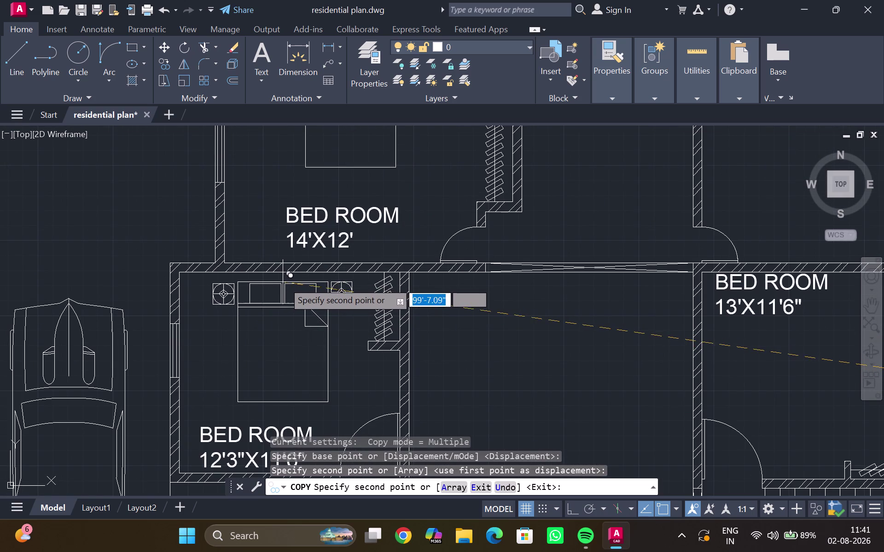
click(663, 510)
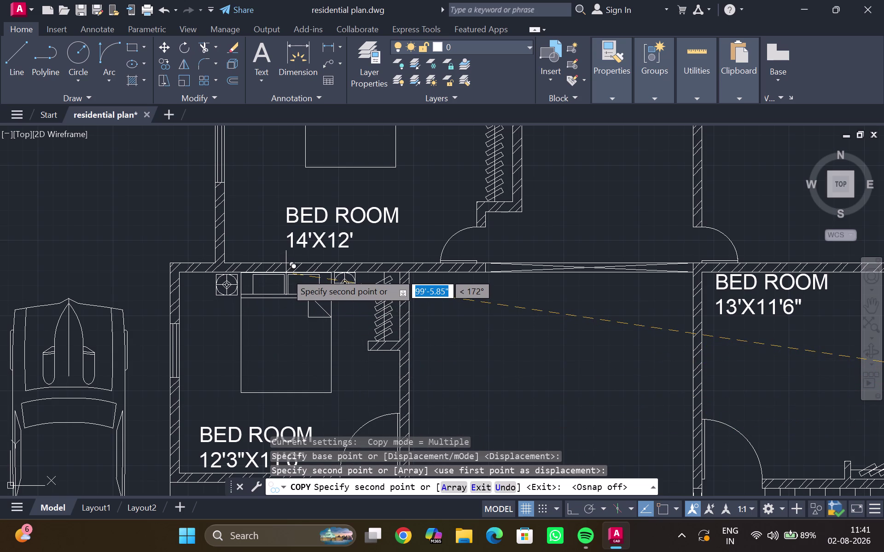
click(286, 275)
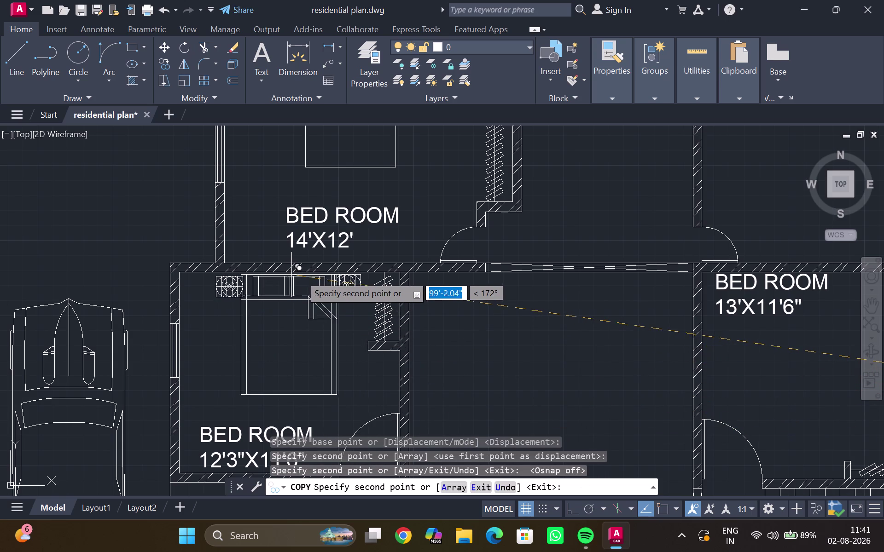
scroll(down, 3)
middle_drag(495, 314, 299, 317)
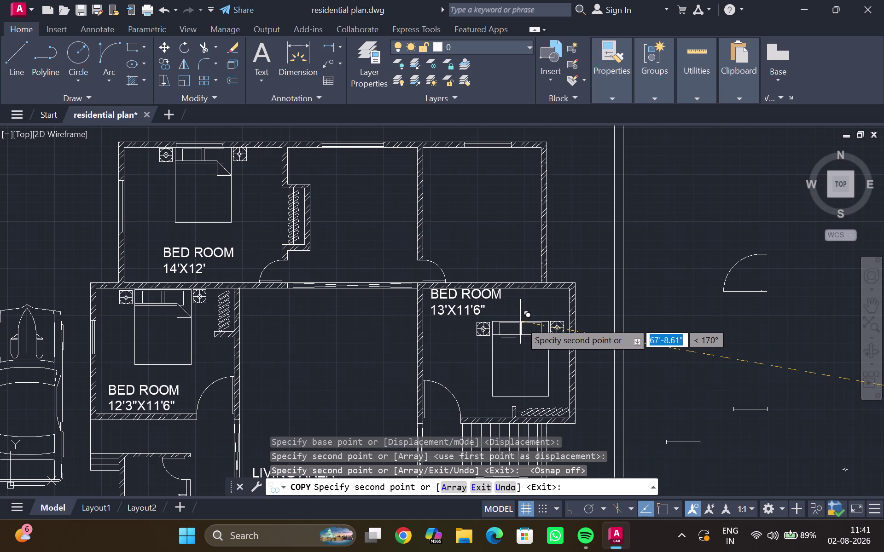
scroll(down, 3)
middle_drag(705, 320, 421, 321)
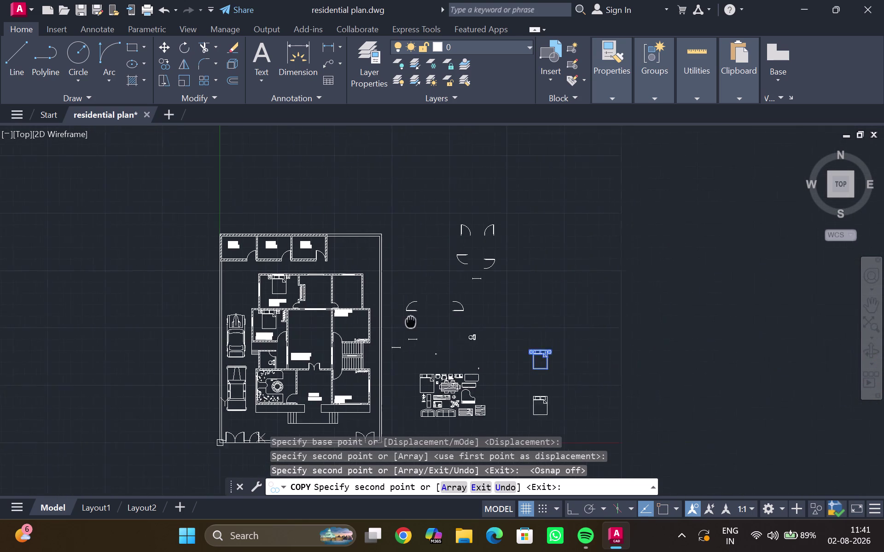
middle_drag(421, 321, 397, 321)
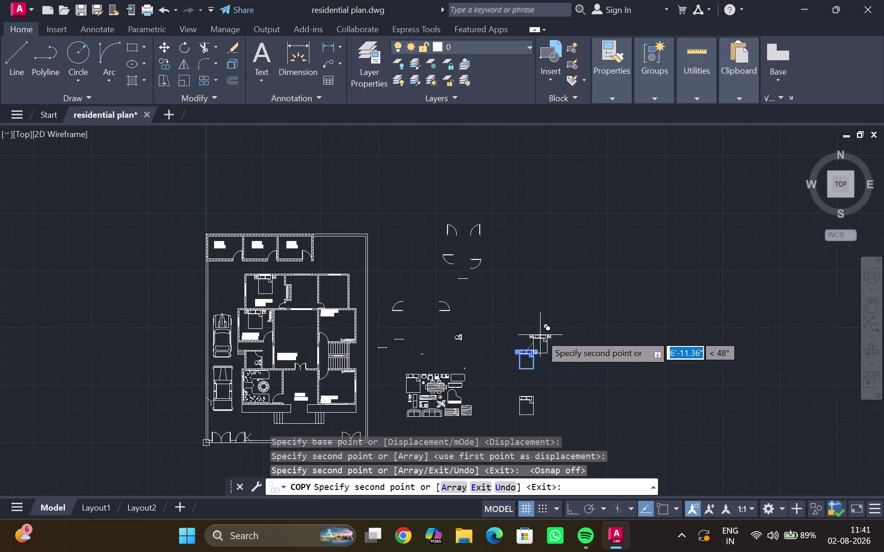
key(Escape)
scroll(up, 3)
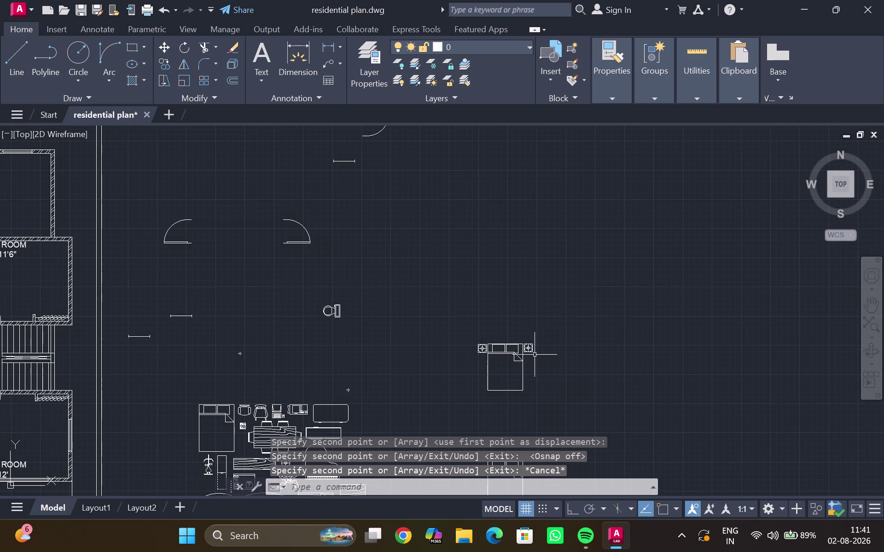
Rotate the spare bed set a quarter turn with ortho on.
click(507, 371)
click(504, 341)
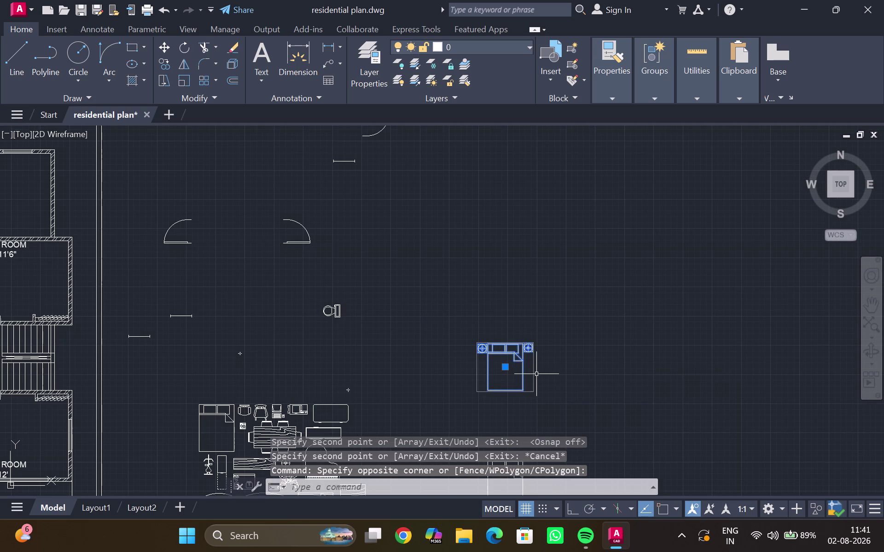
text(RO)
key(Return)
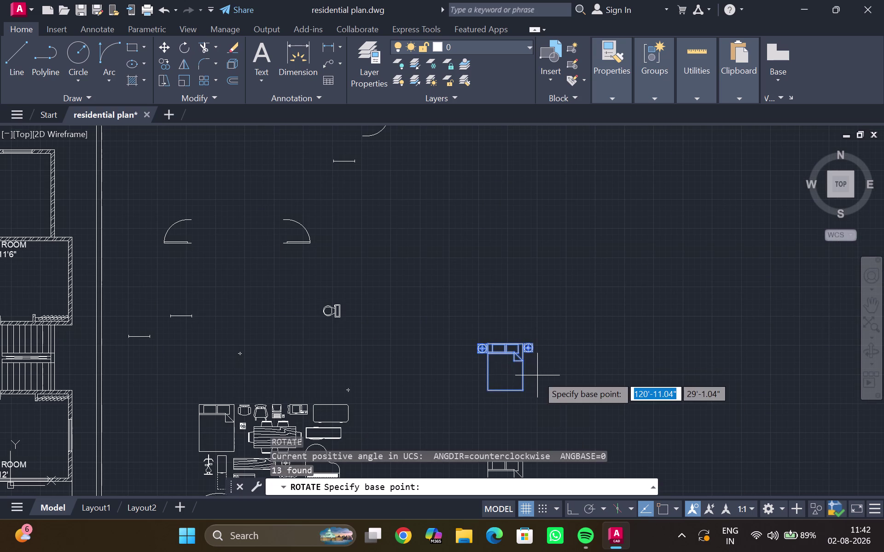
click(513, 371)
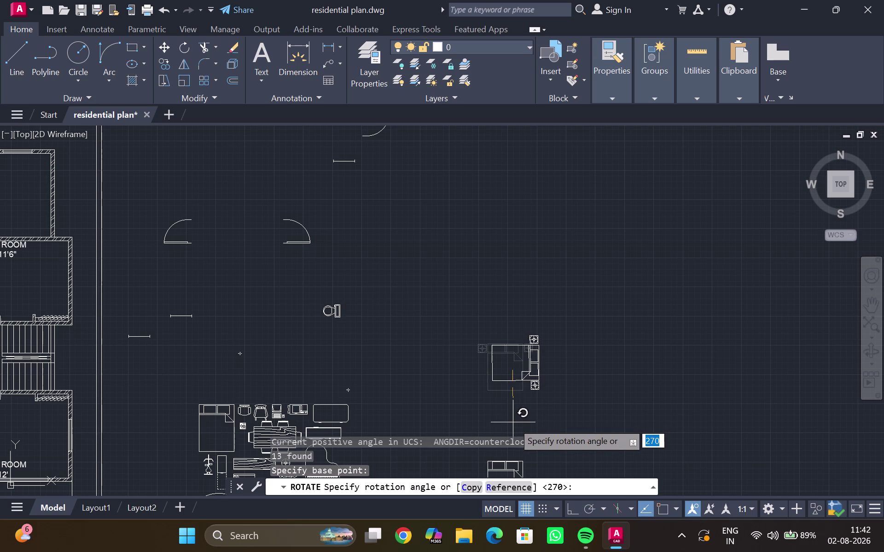
click(570, 509)
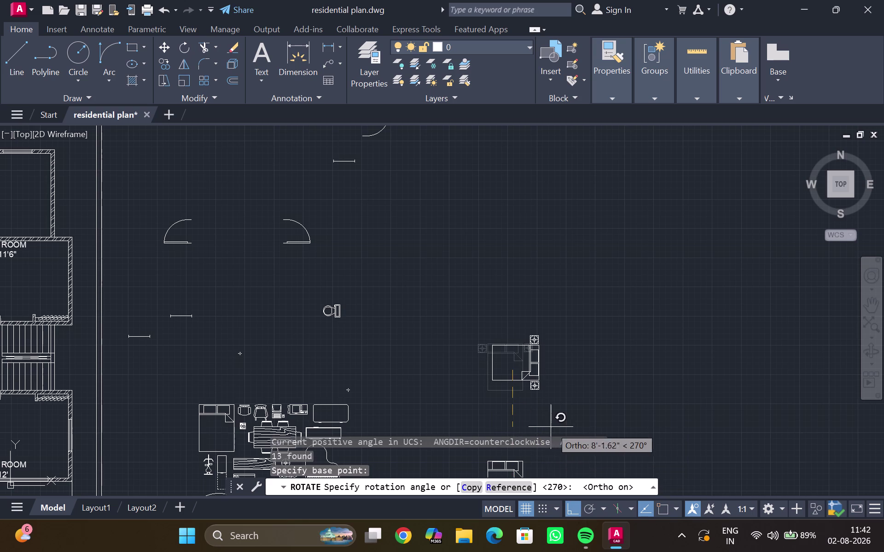
click(540, 404)
Select the rotated bed set and copy it from the headboard midpoint.
click(512, 357)
drag(541, 369, 516, 382)
drag(516, 379, 554, 384)
key(c)
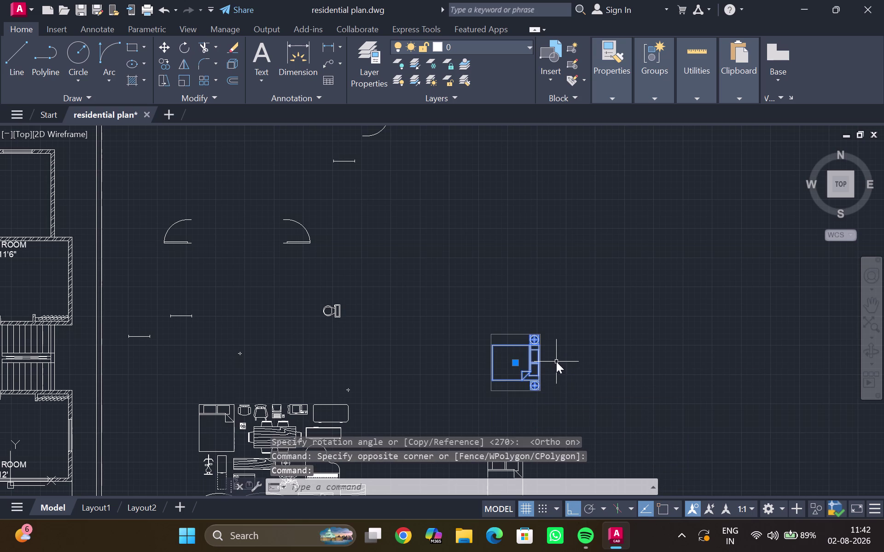
key(o)
key(Return)
scroll(up, 3)
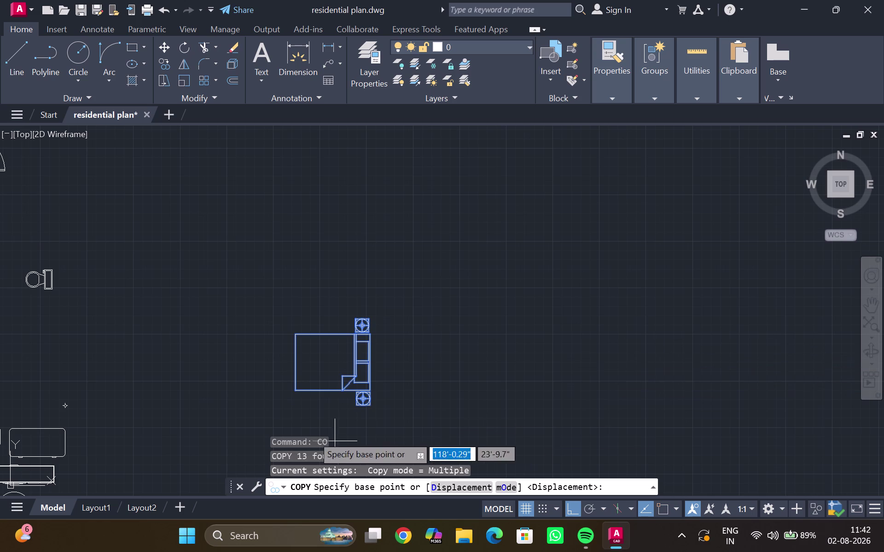
scroll(up, 3)
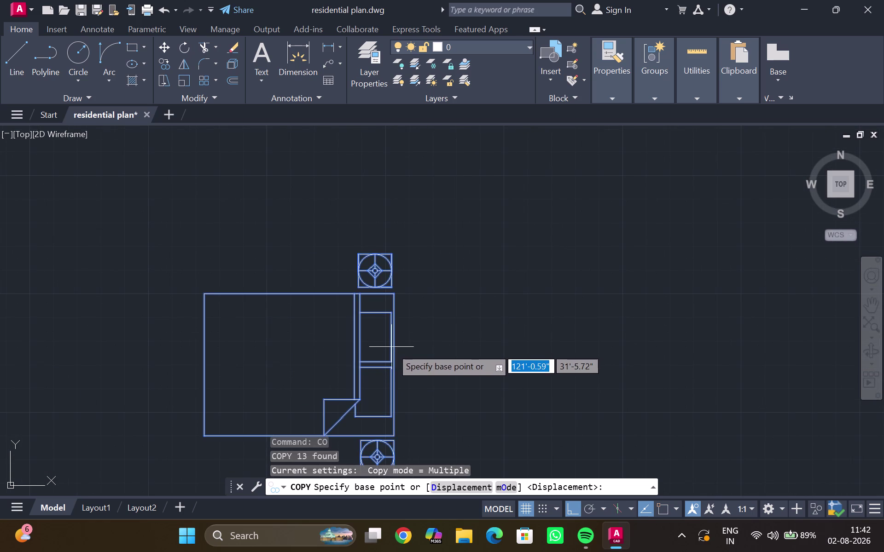
scroll(up, 3)
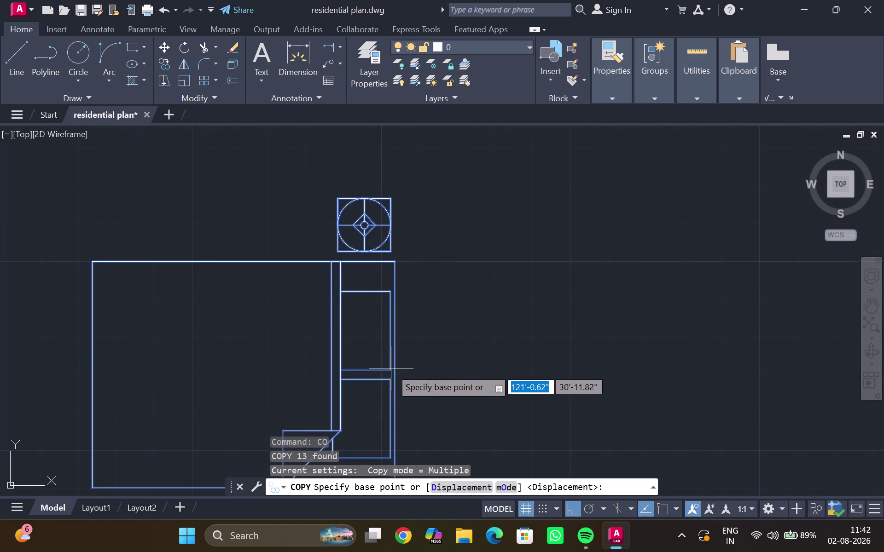
click(666, 511)
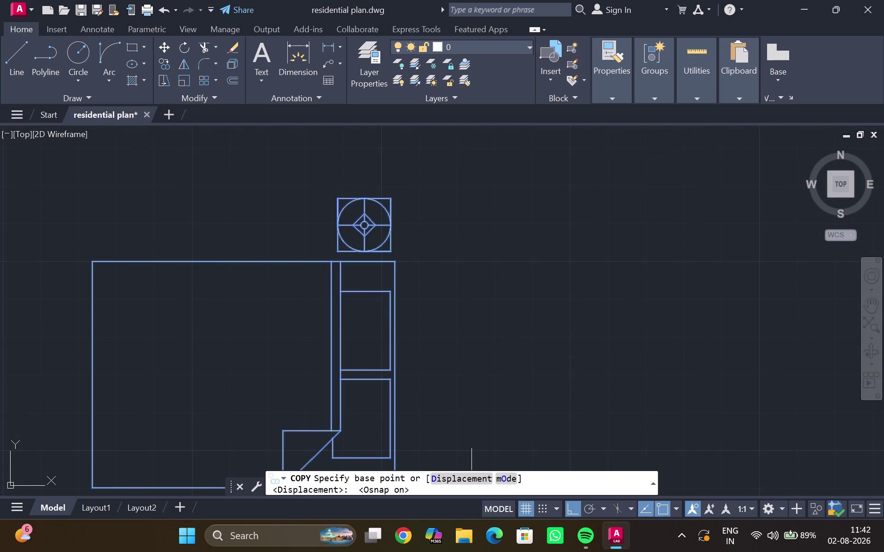
click(396, 373)
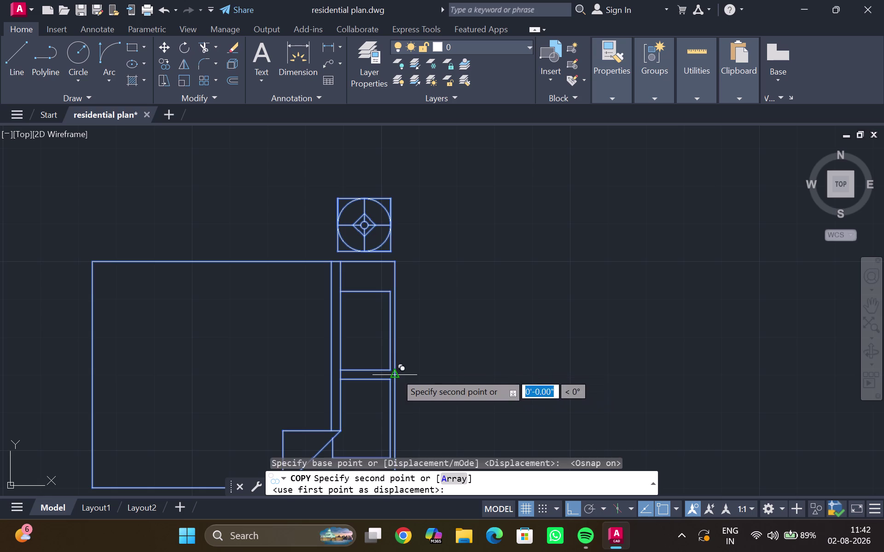
Place a copy against the 13'X11'6" bedroom's right wall.
scroll(down, 3)
scroll(down, 3)
middle_drag(40, 120, 301, 137)
scroll(down, 3)
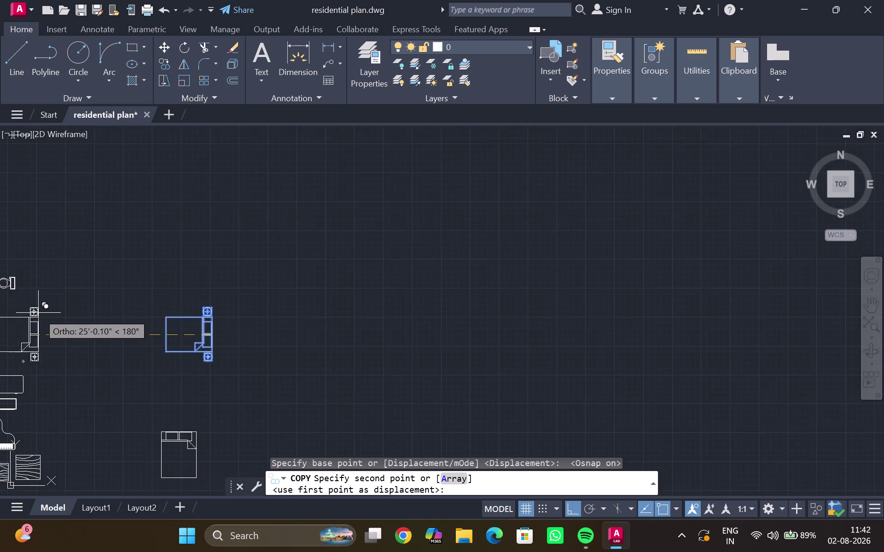
middle_drag(48, 314, 331, 353)
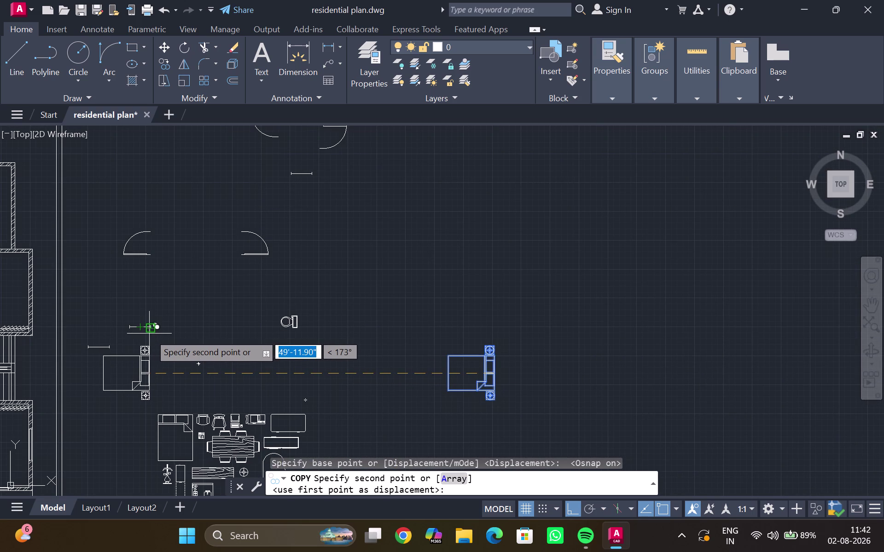
key(ctrl+F8)
scroll(down, 3)
middle_drag(87, 300, 89, 307)
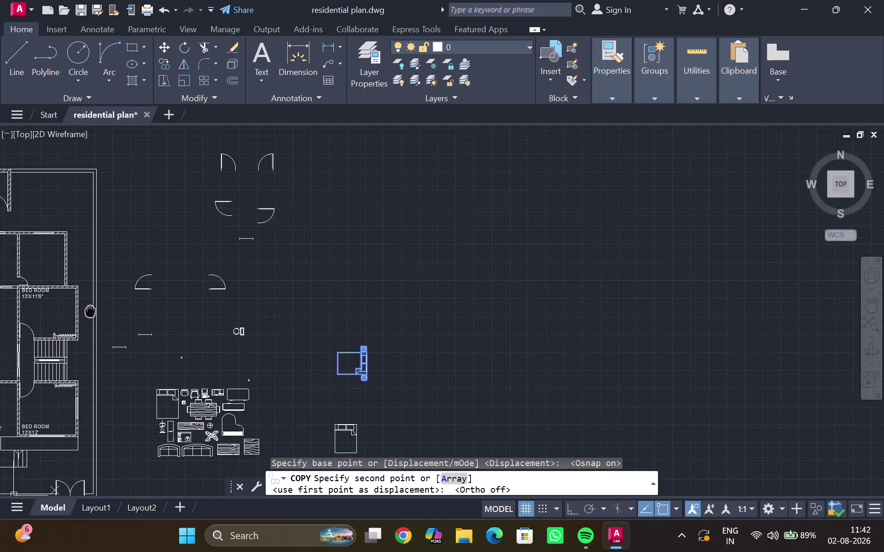
middle_drag(88, 307, 159, 352)
scroll(up, 3)
scroll(up, 3)
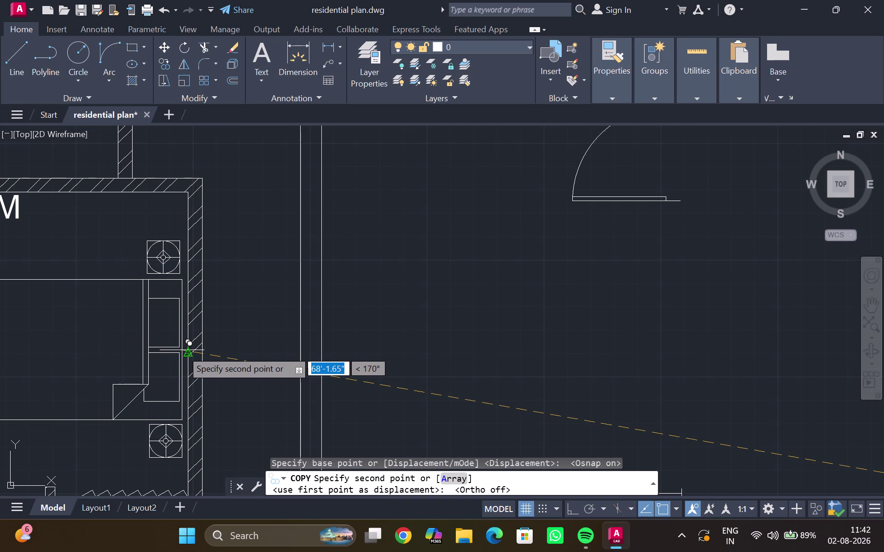
click(182, 350)
Place another copy against the 13'X12' bedroom's right wall.
scroll(down, 3)
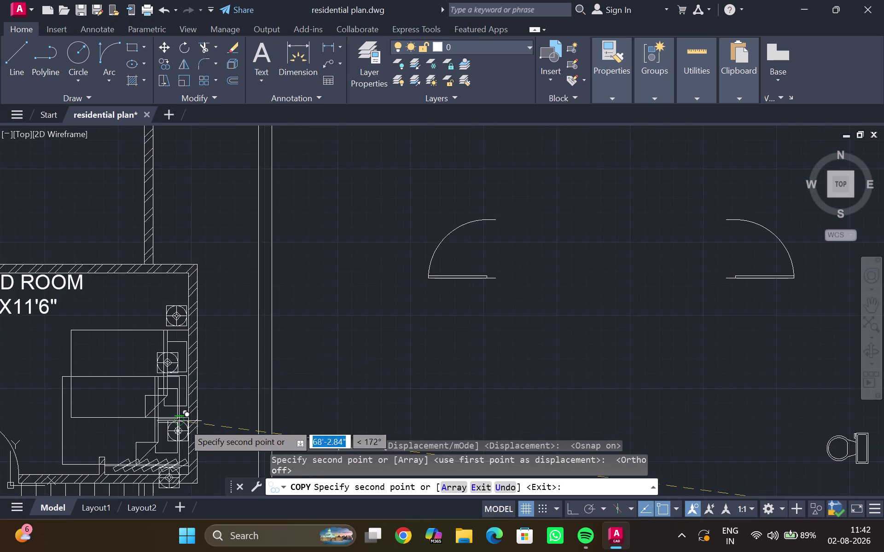
middle_drag(183, 424, 258, 45)
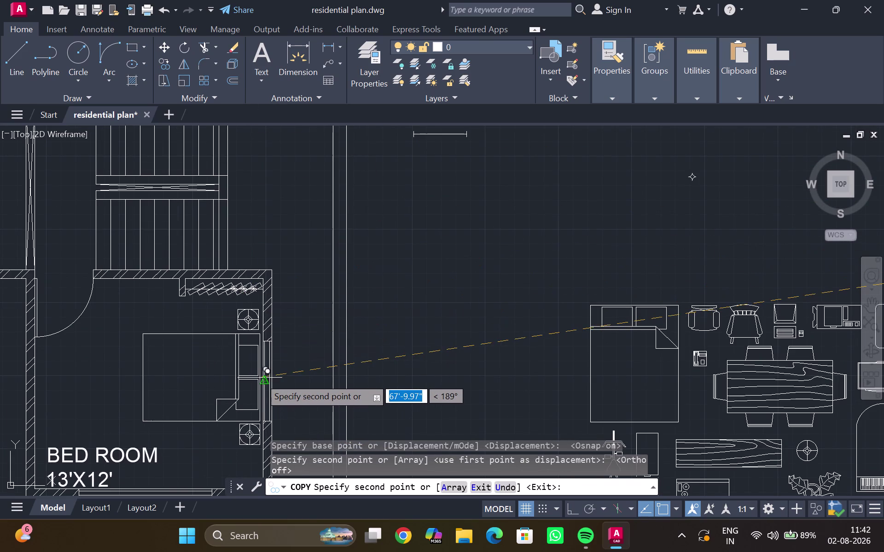
click(259, 381)
scroll(down, 3)
middle_drag(195, 362, 195, 364)
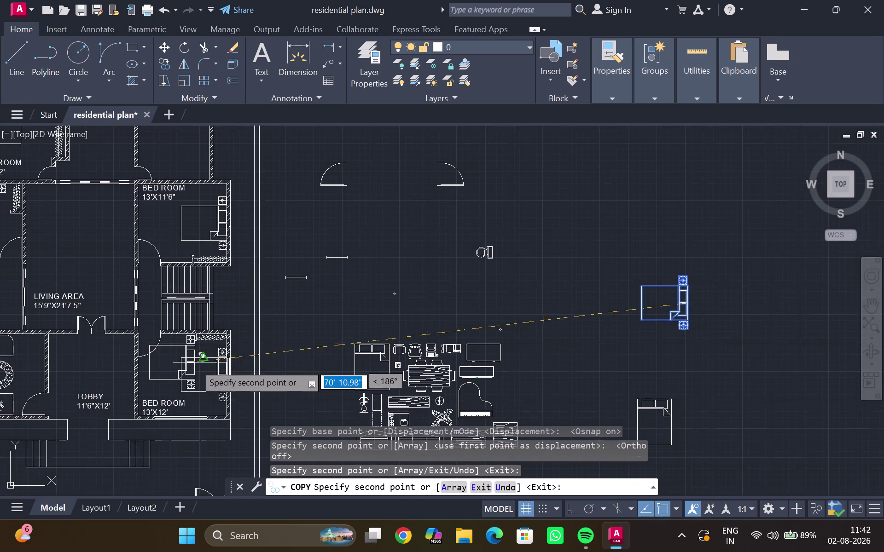
middle_drag(195, 364, 191, 397)
key(Escape)
scroll(down, 3)
middle_drag(592, 289, 501, 303)
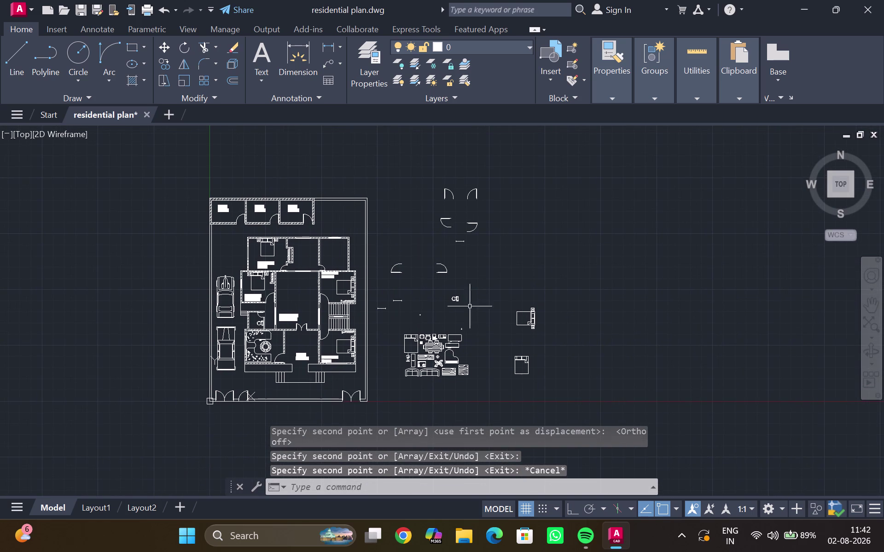
scroll(up, 3)
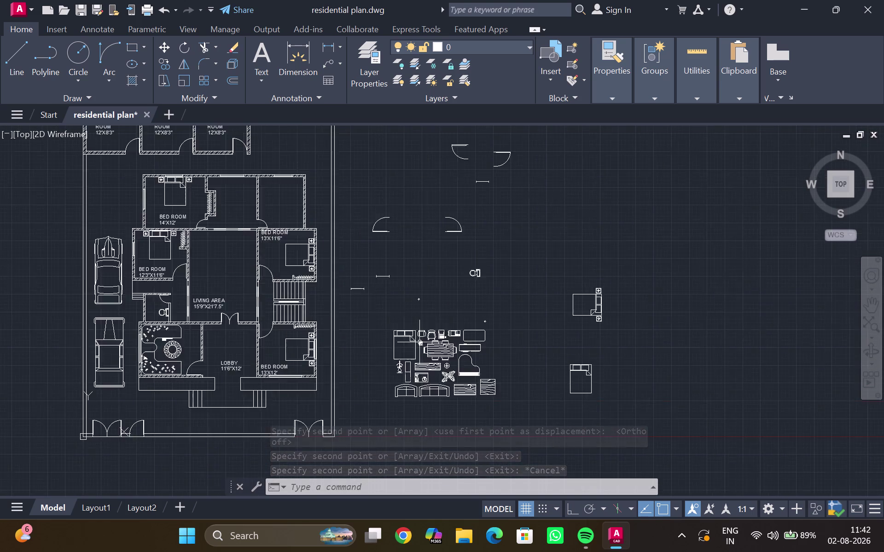
scroll(up, 3)
middle_drag(450, 361, 414, 334)
Copy the dining table with chairs into the room beside the 14'X12' bedroom.
click(416, 332)
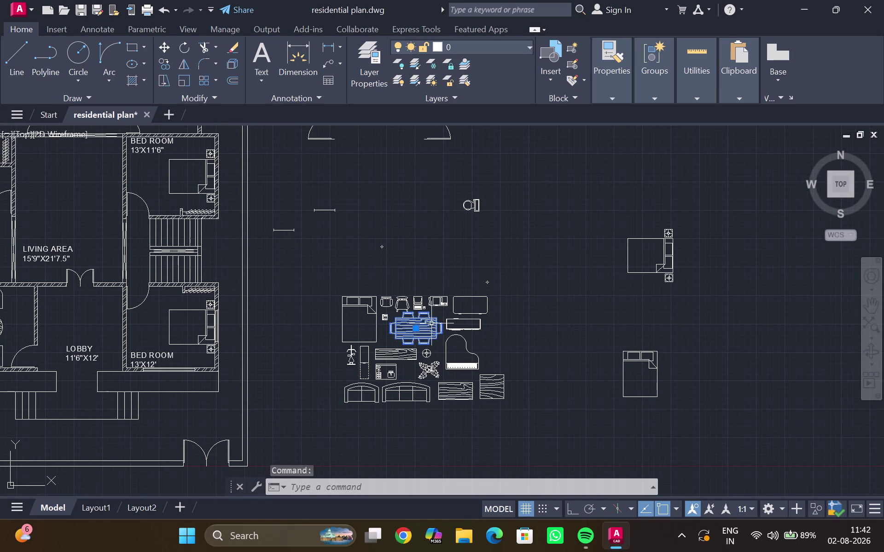
text(CO)
key(Return)
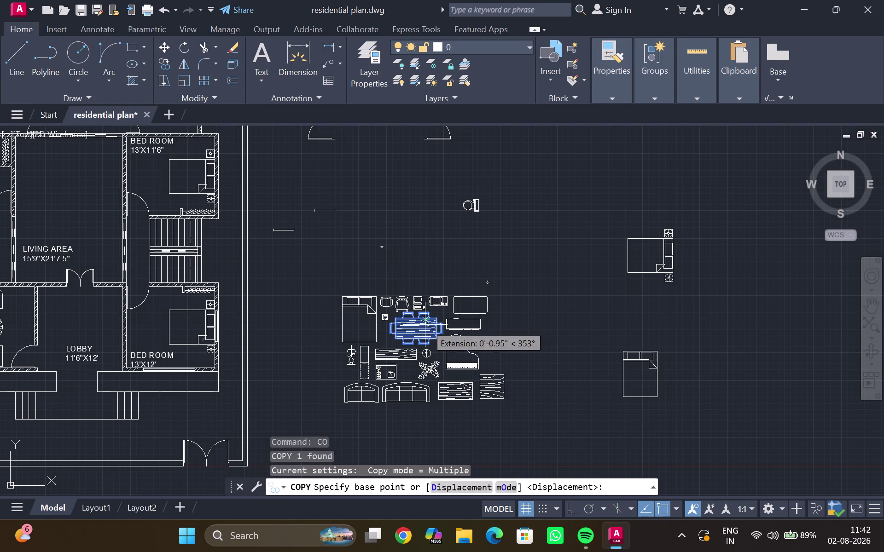
click(421, 327)
scroll(down, 3)
middle_drag(163, 227, 369, 306)
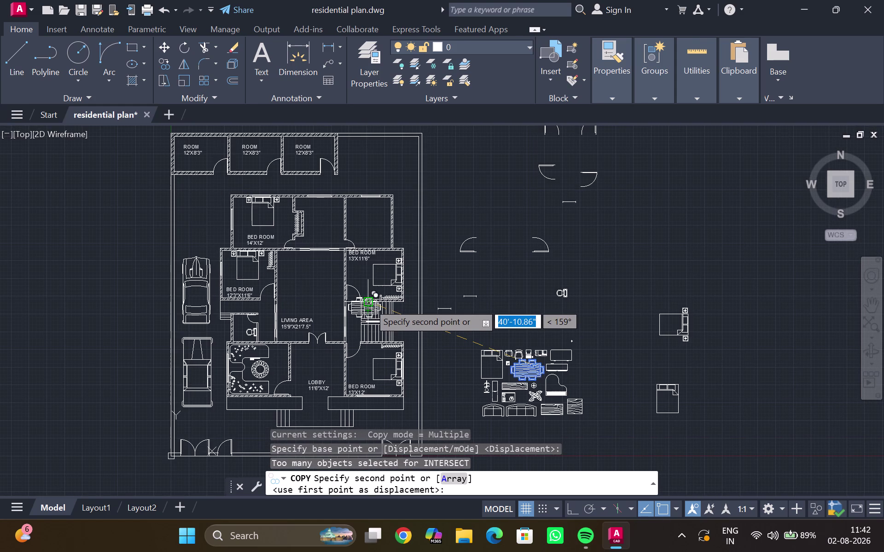
scroll(up, 3)
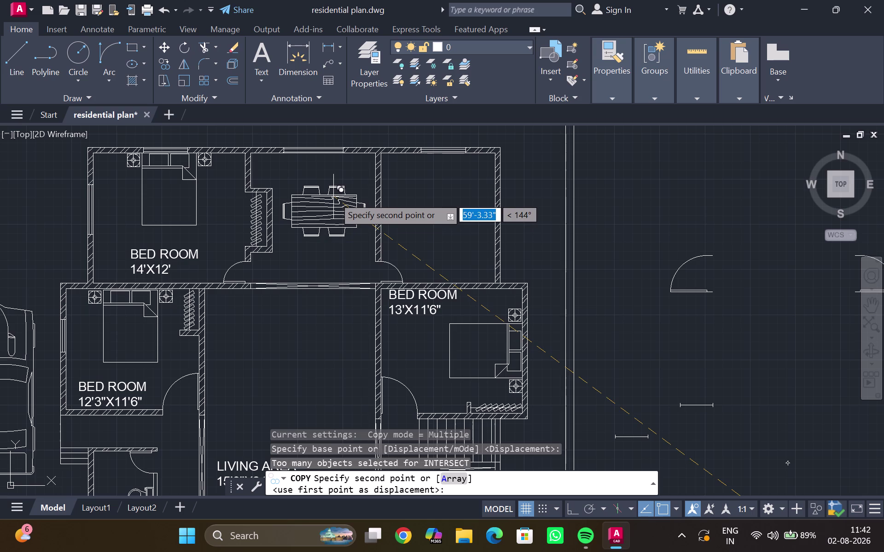
click(334, 196)
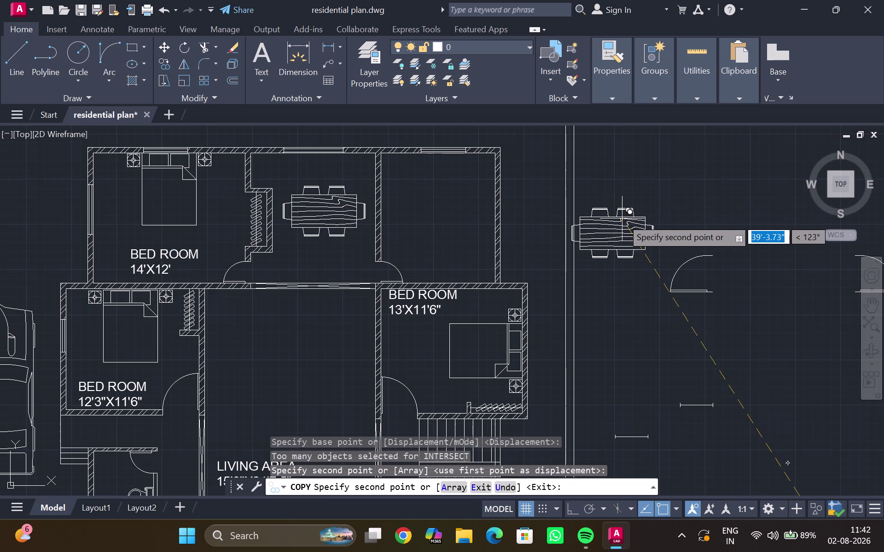
key(Escape)
scroll(down, 3)
middle_drag(640, 259, 540, 207)
middle_drag(581, 272, 549, 263)
scroll(up, 3)
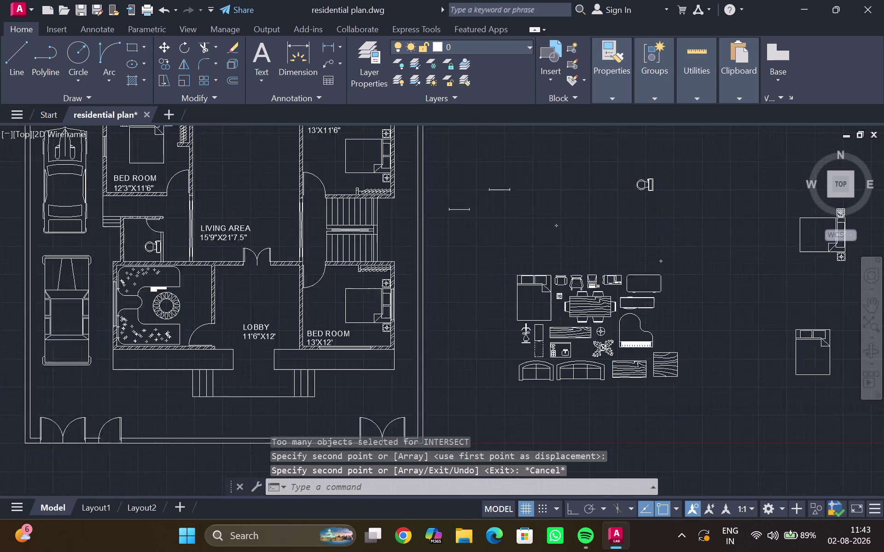
middle_drag(550, 314, 538, 297)
scroll(up, 3)
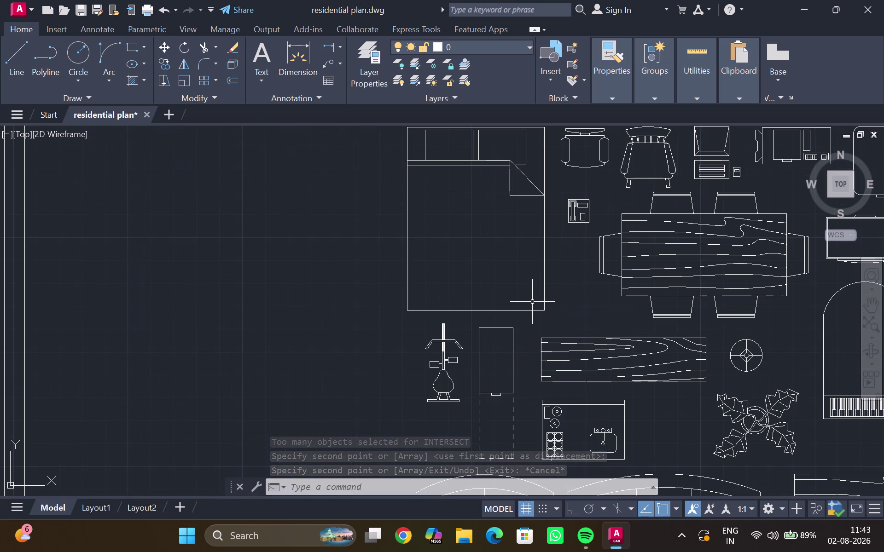
Zoom in on the kitchen counter block and select it.
scroll(up, 3)
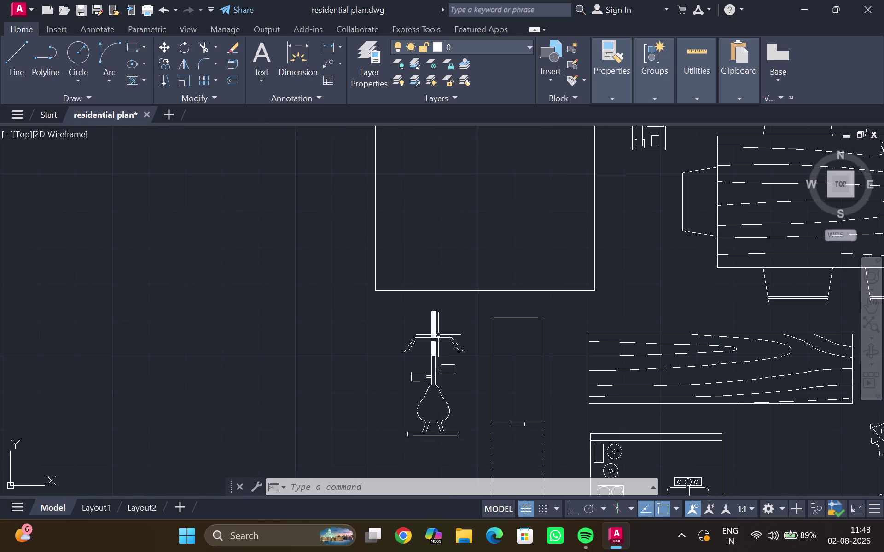
click(437, 336)
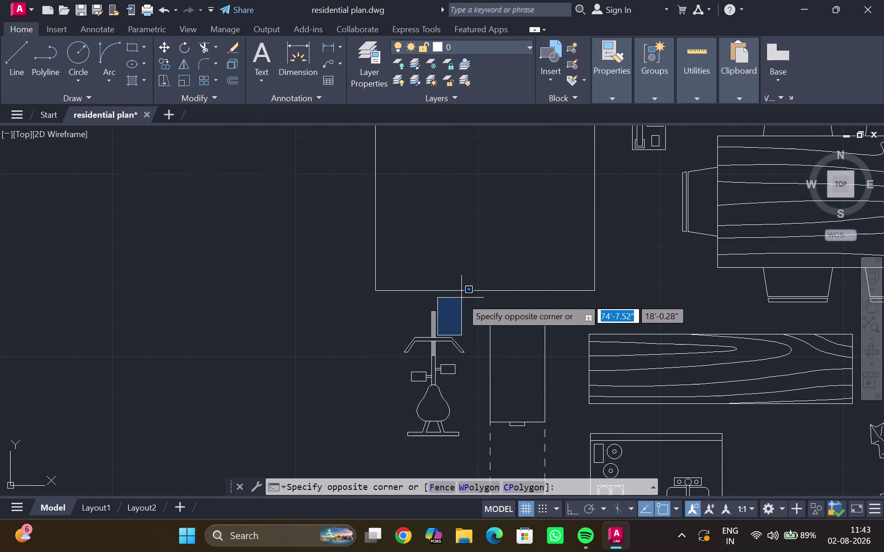
key(Escape)
scroll(down, 3)
middle_drag(528, 357, 457, 251)
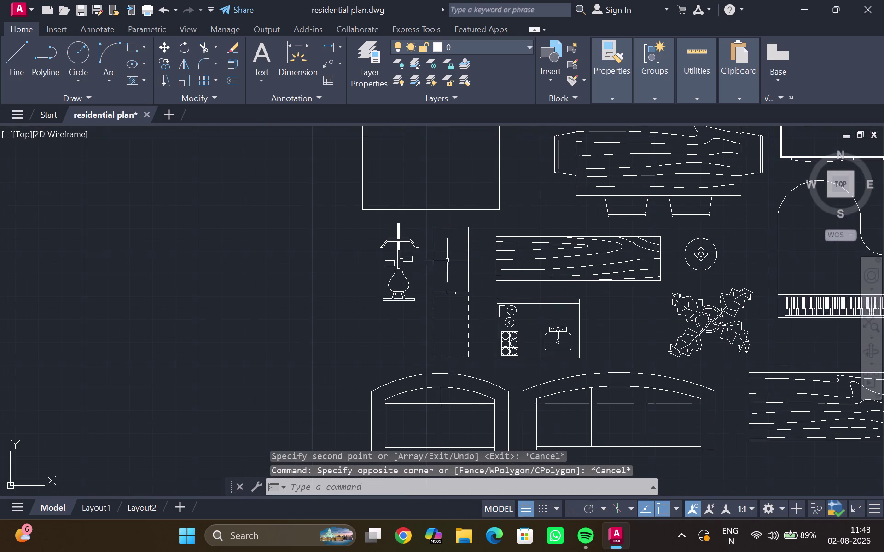
scroll(down, 3)
middle_drag(448, 289, 362, 294)
scroll(up, 3)
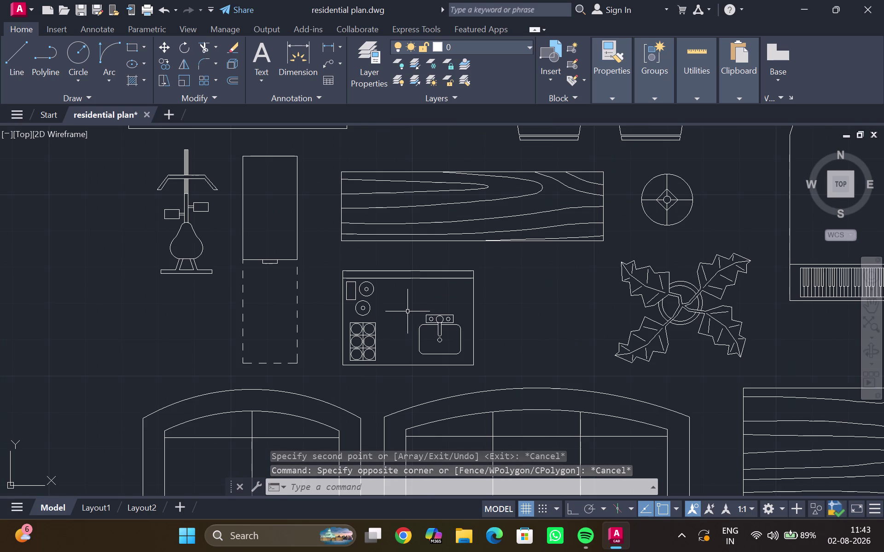
scroll(up, 3)
middle_click(407, 312)
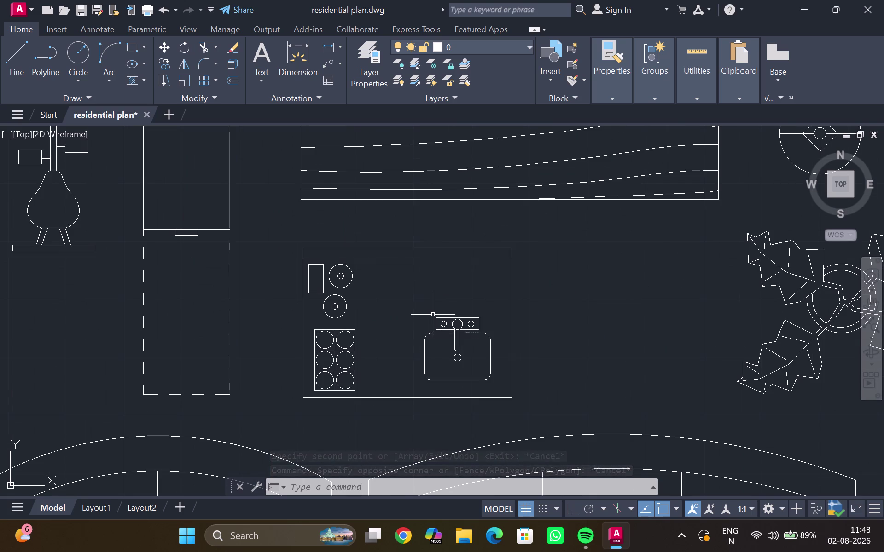
click(457, 340)
click(461, 326)
click(457, 320)
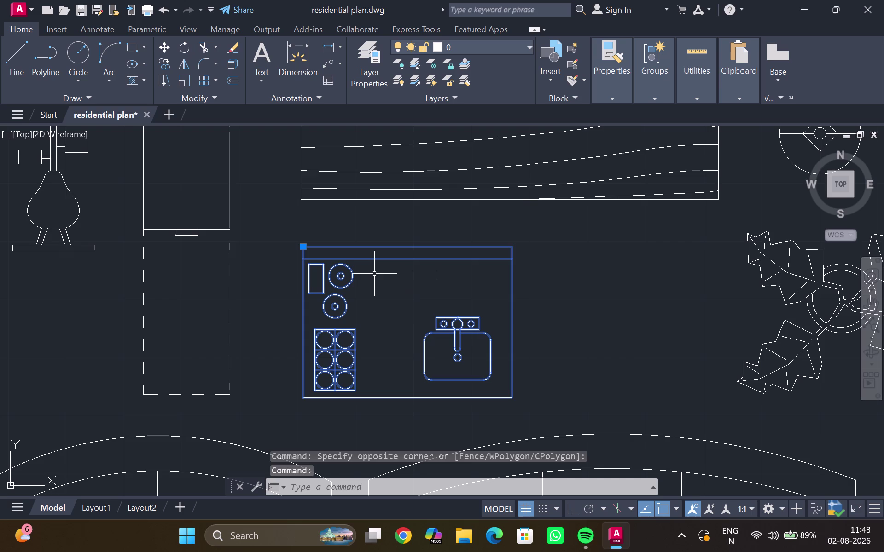
Explode the kitchen counter block into separate pieces with X.
key(x)
key(Return)
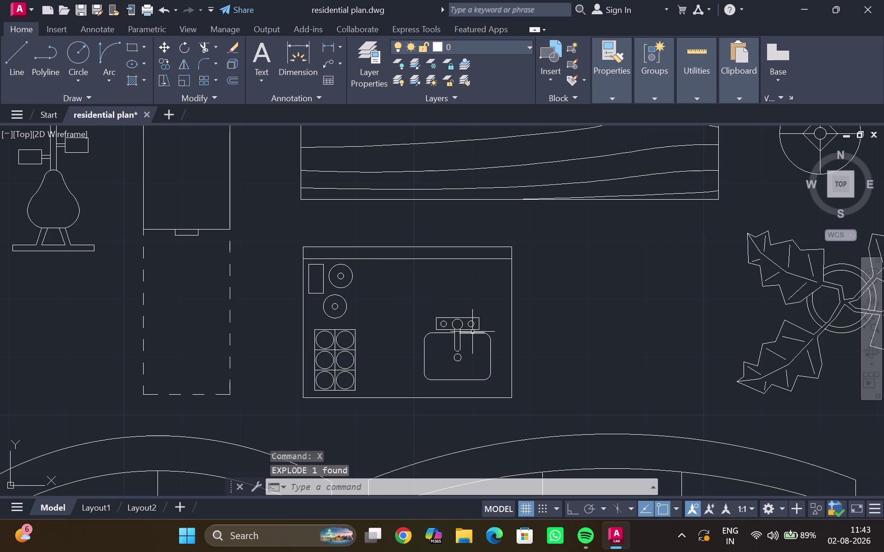
click(472, 332)
click(442, 325)
scroll(up, 3)
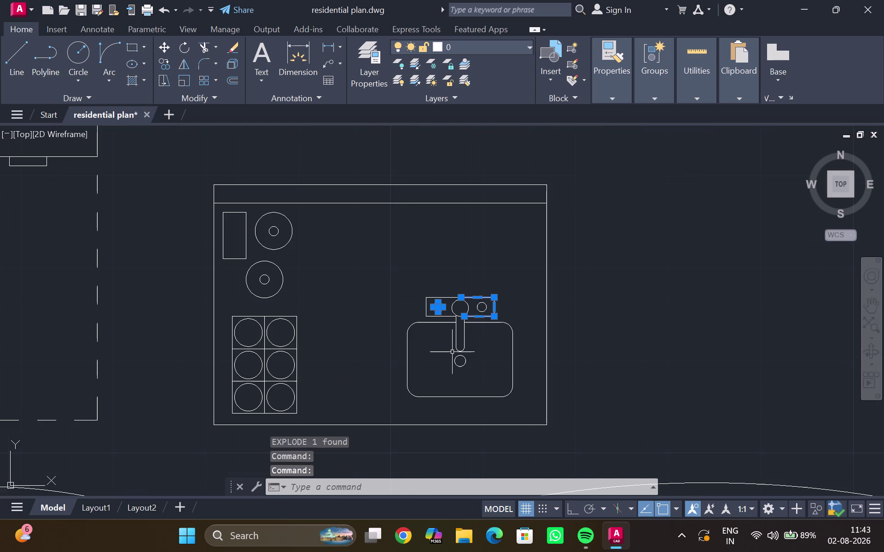
key(Escape)
Lasso-select the sink and faucet and join two sink lines into one polyline.
drag(420, 276, 481, 418)
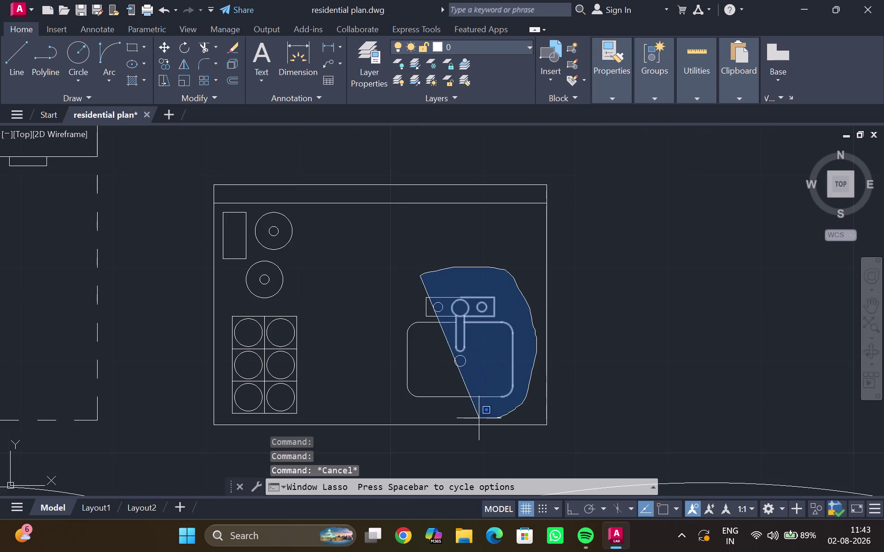
drag(481, 419, 349, 367)
key(j)
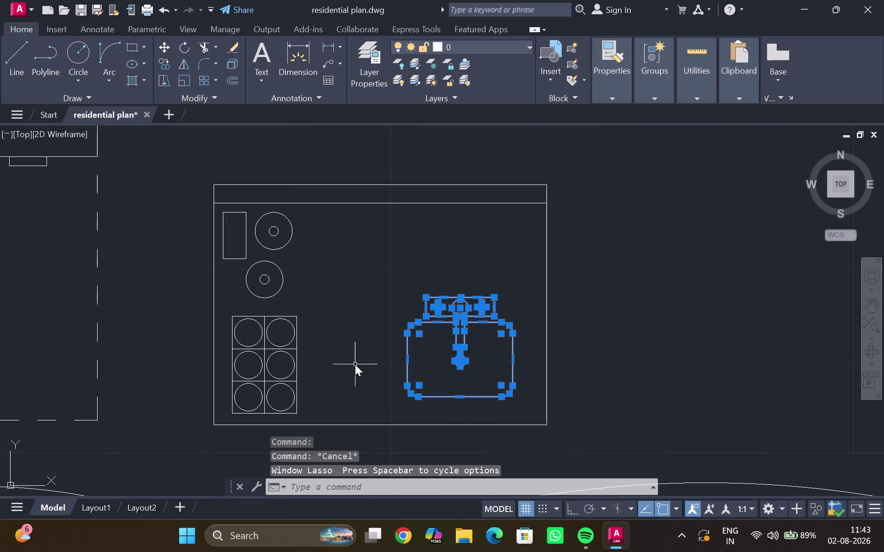
key(Return)
click(472, 315)
click(437, 311)
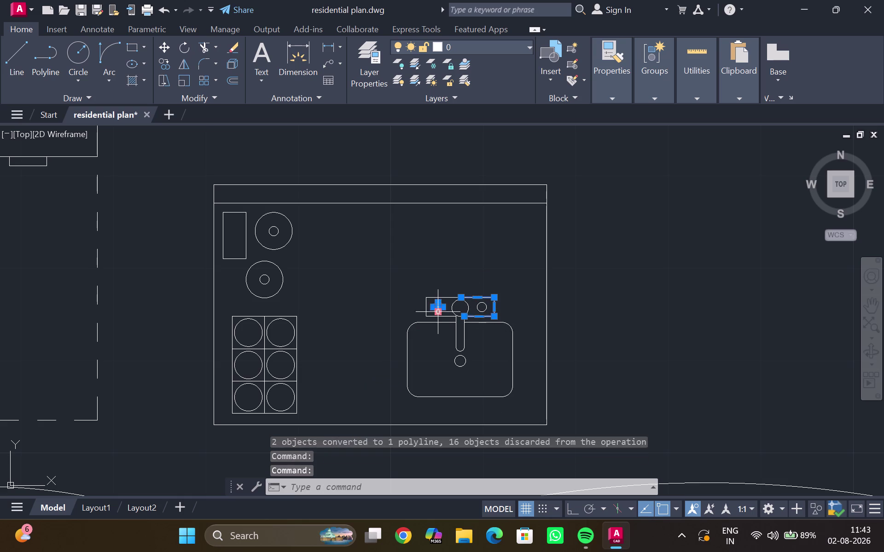
drag(445, 325, 445, 329)
click(452, 337)
drag(456, 344, 462, 348)
click(469, 344)
key(Escape)
key(Escape)
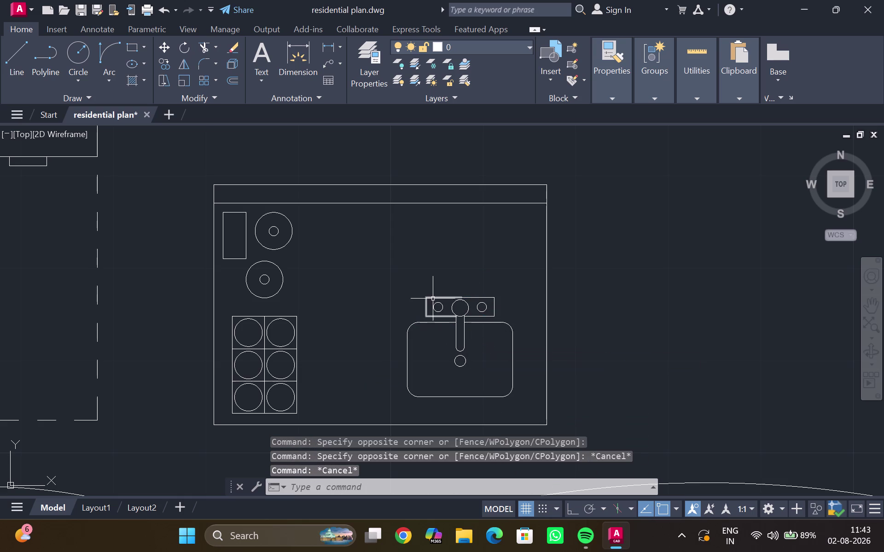
key(Escape)
key(Escape)
Reselect the sink and faucet and start moving them.
drag(455, 273, 393, 323)
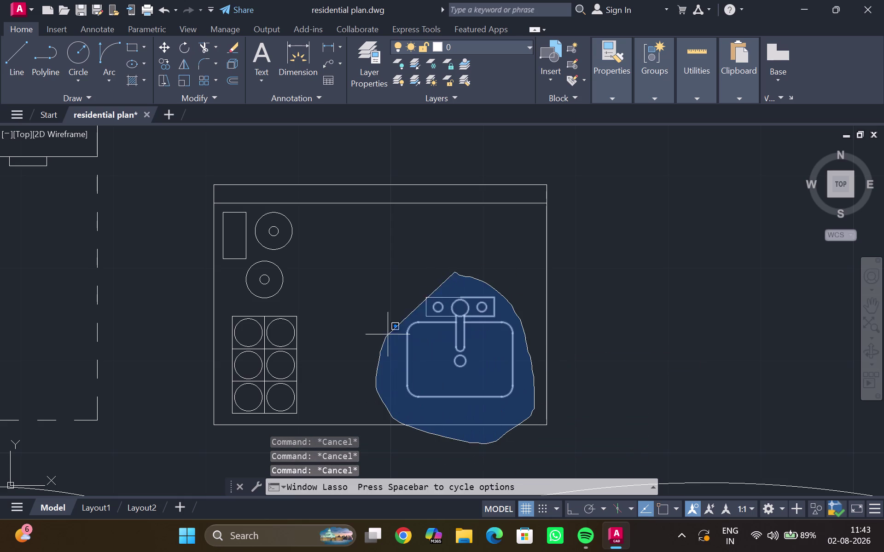
drag(392, 323, 445, 269)
key(m)
key(Return)
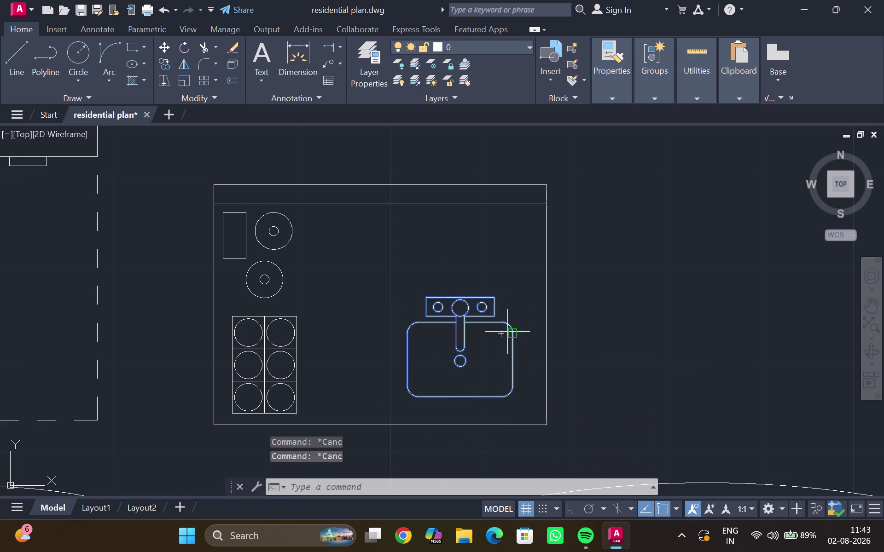
Move the sink and faucet to the right of the counter and reselect them.
click(458, 360)
click(703, 296)
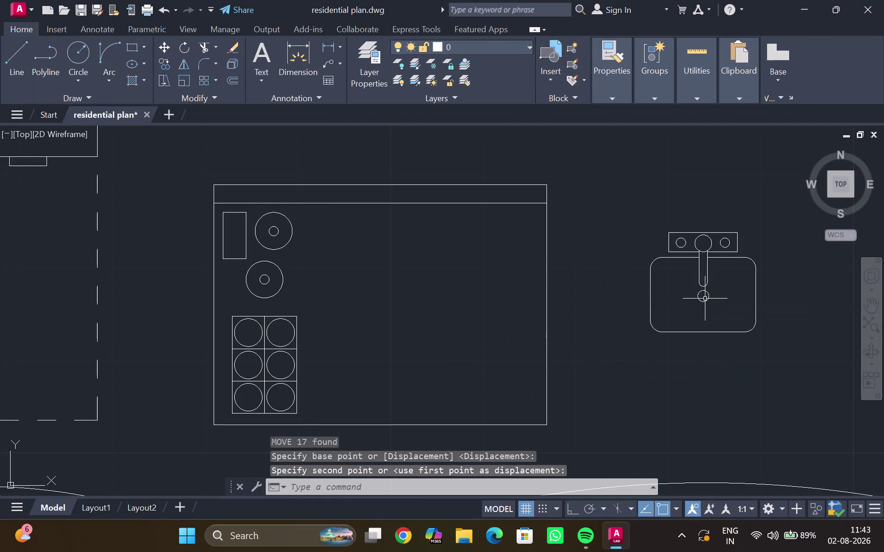
key(Escape)
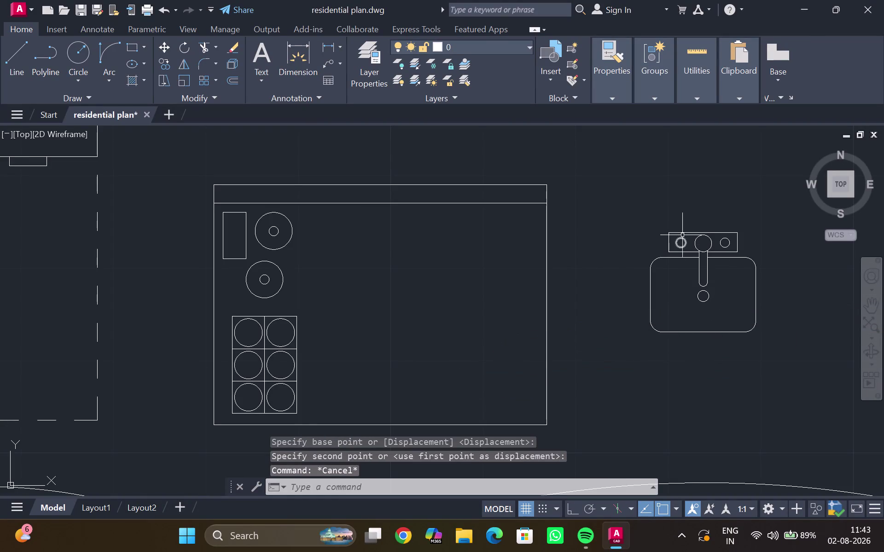
drag(744, 200, 599, 160)
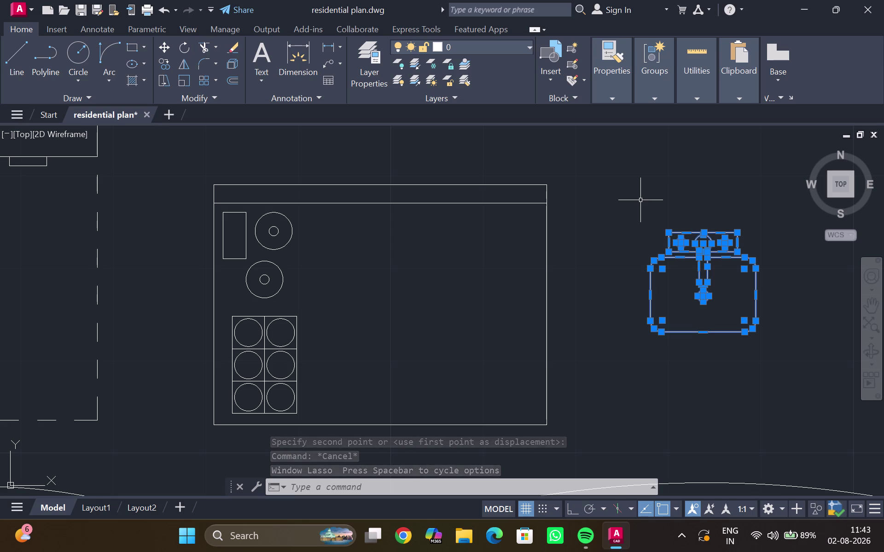
key(Escape)
click(701, 294)
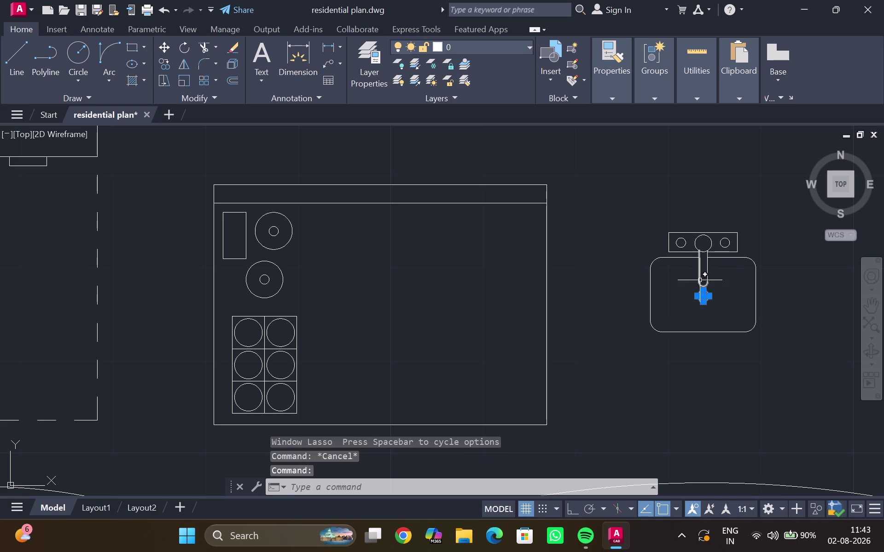
key(Escape)
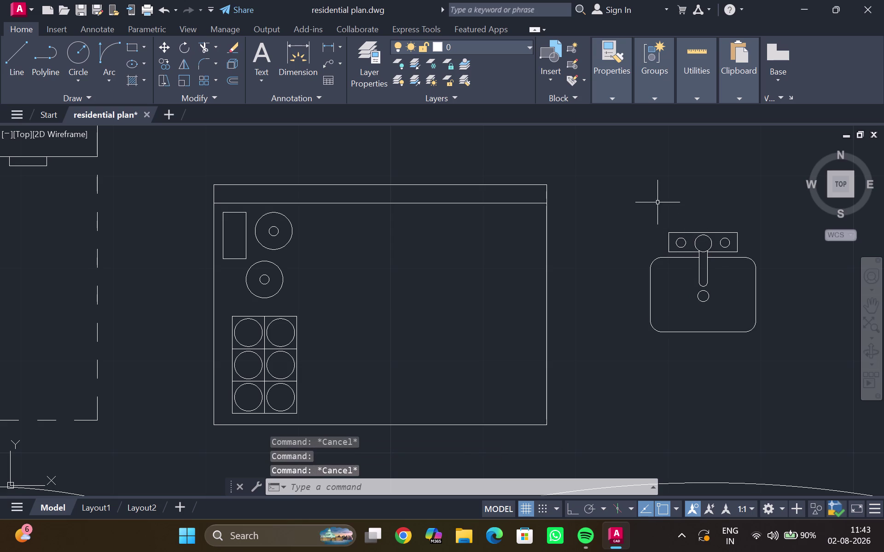
drag(726, 188, 686, 138)
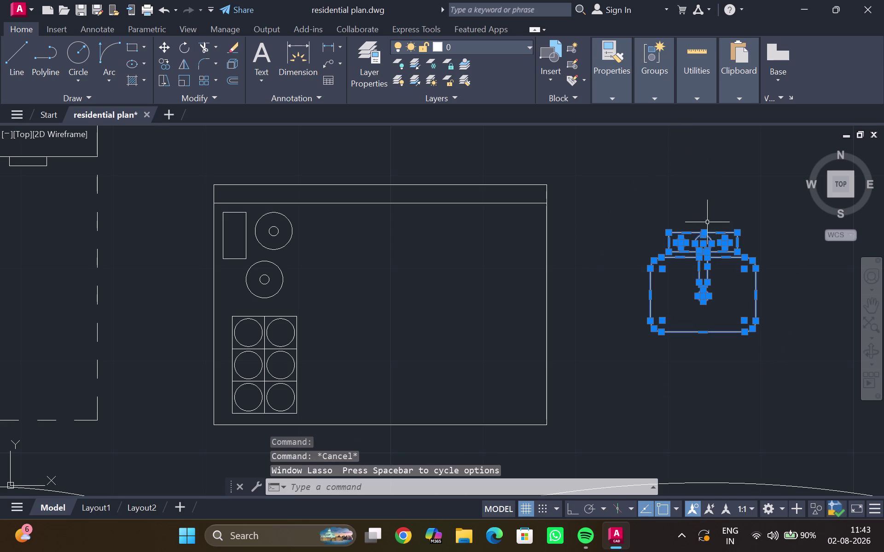
Rotate the sink and faucet 270° so the faucet plate sits below the basin.
key(r)
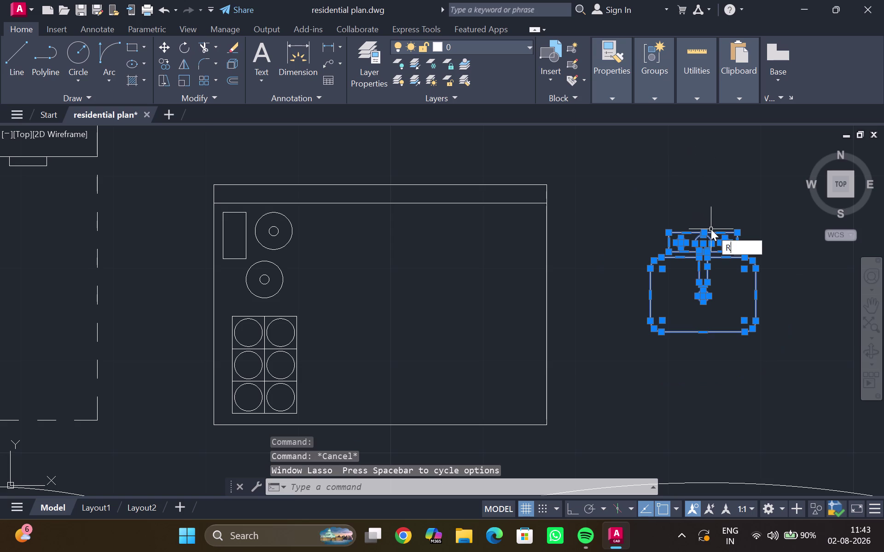
key(o)
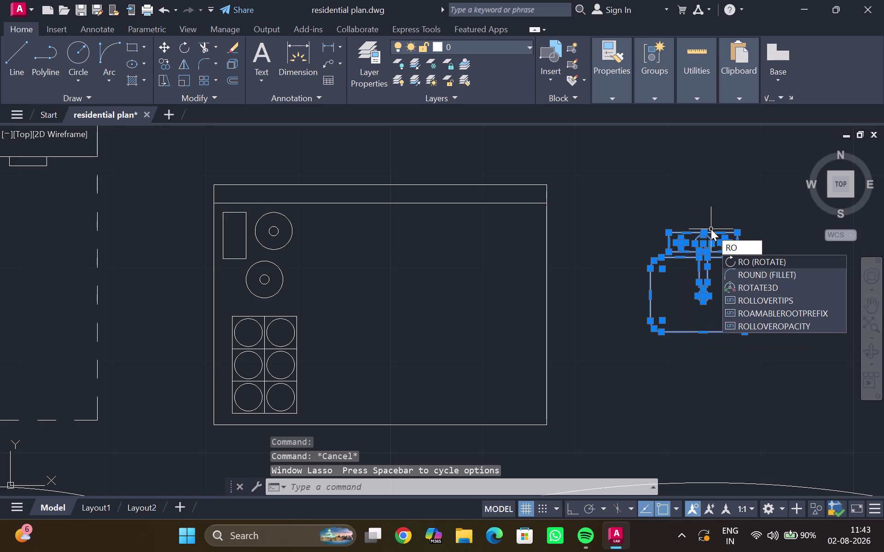
key(Return)
click(667, 226)
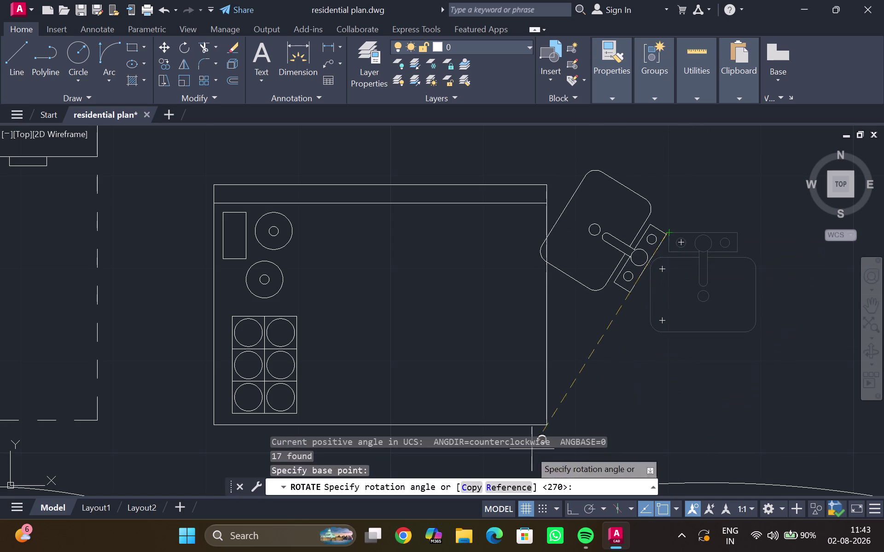
click(567, 503)
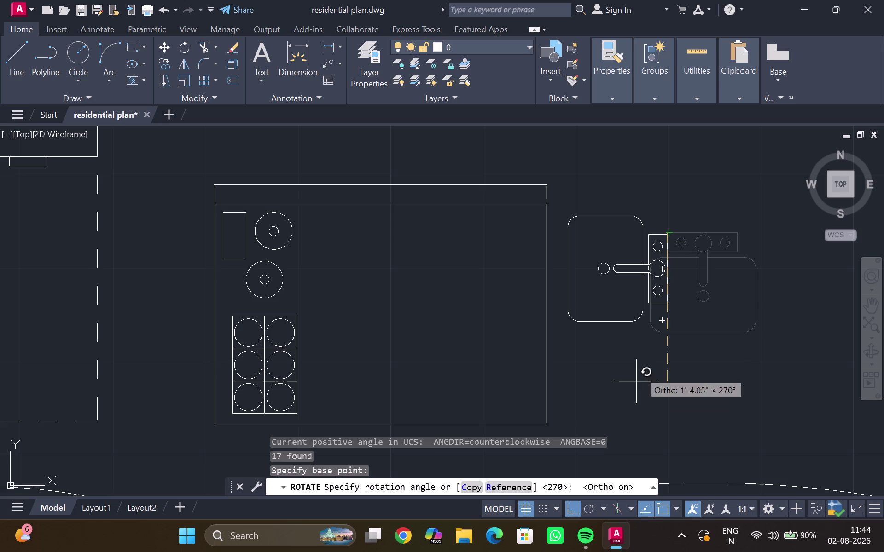
click(627, 255)
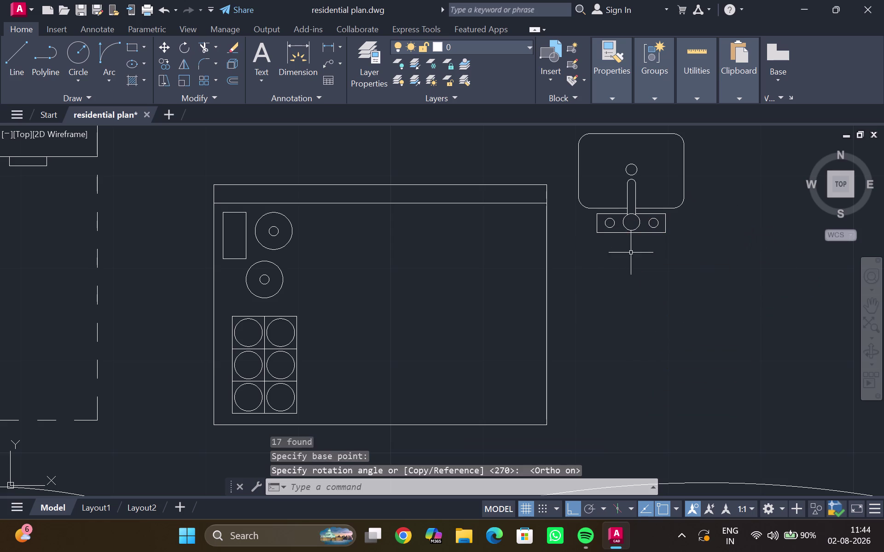
key(Escape)
middle_drag(669, 226, 623, 403)
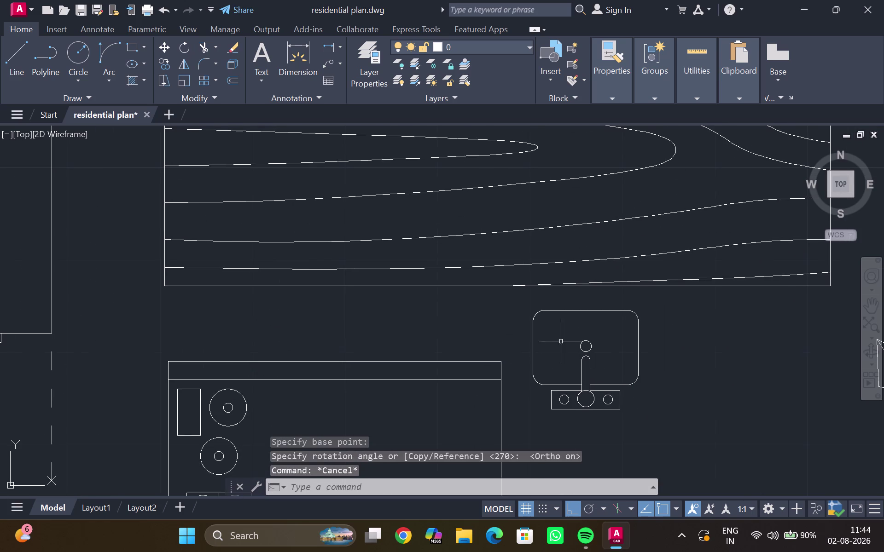
Select all parts of the wash basin and try joining them.
drag(518, 313, 530, 424)
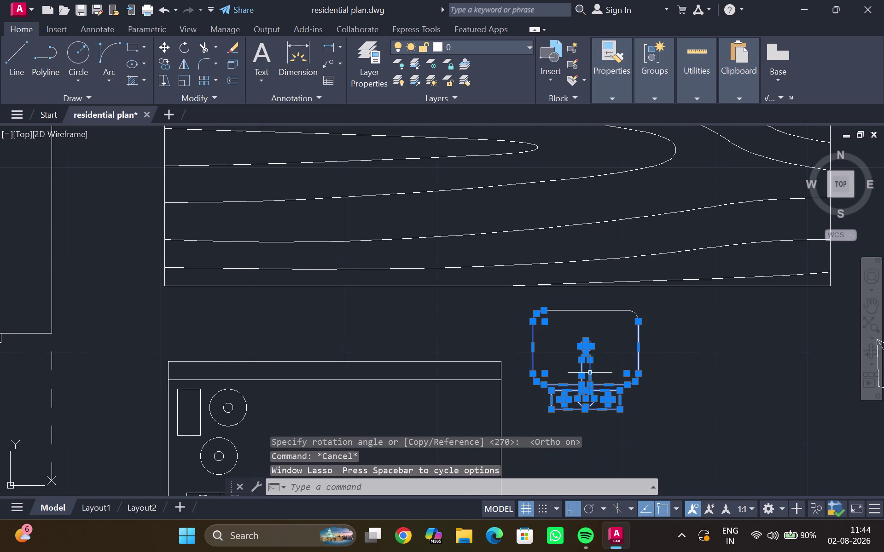
click(617, 309)
click(635, 314)
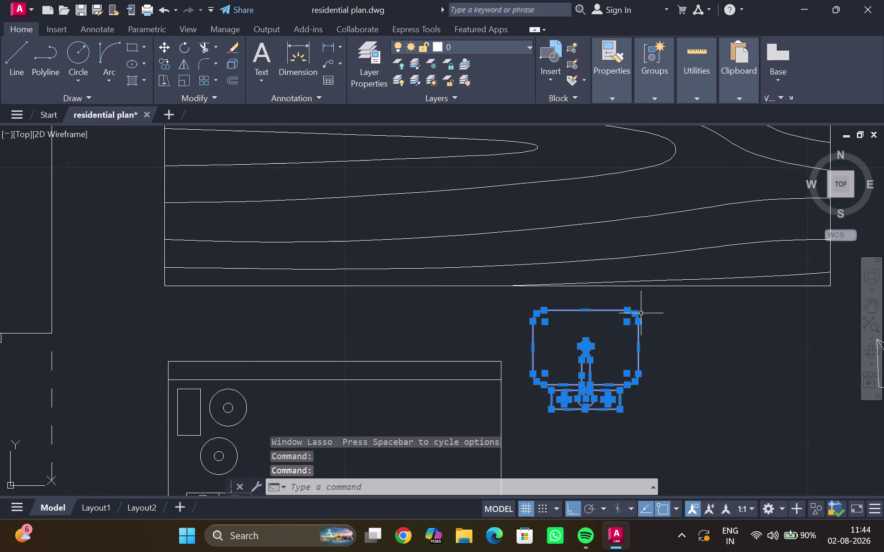
key(j)
key(Return)
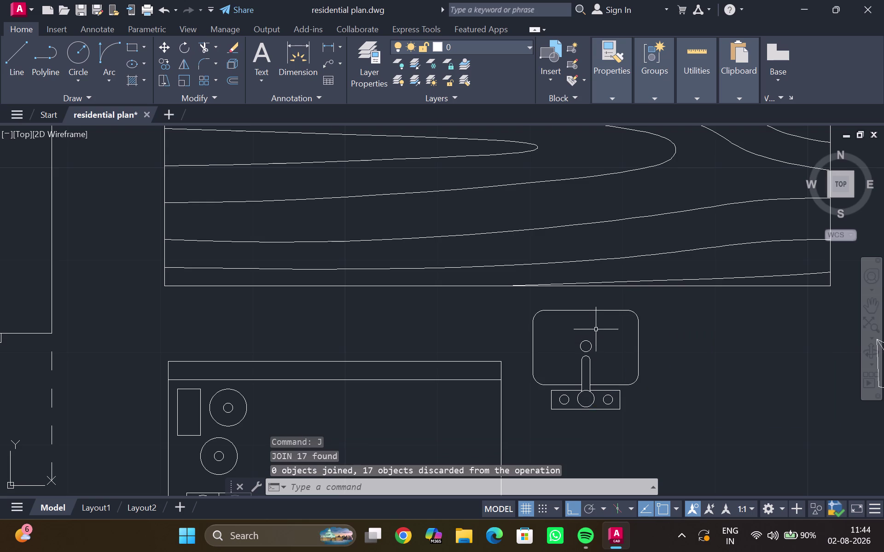
click(600, 312)
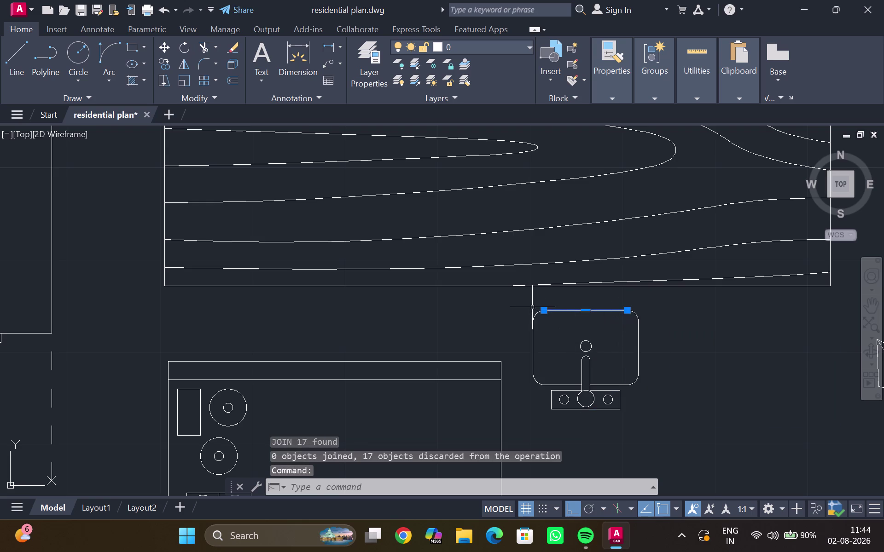
drag(532, 307, 632, 304)
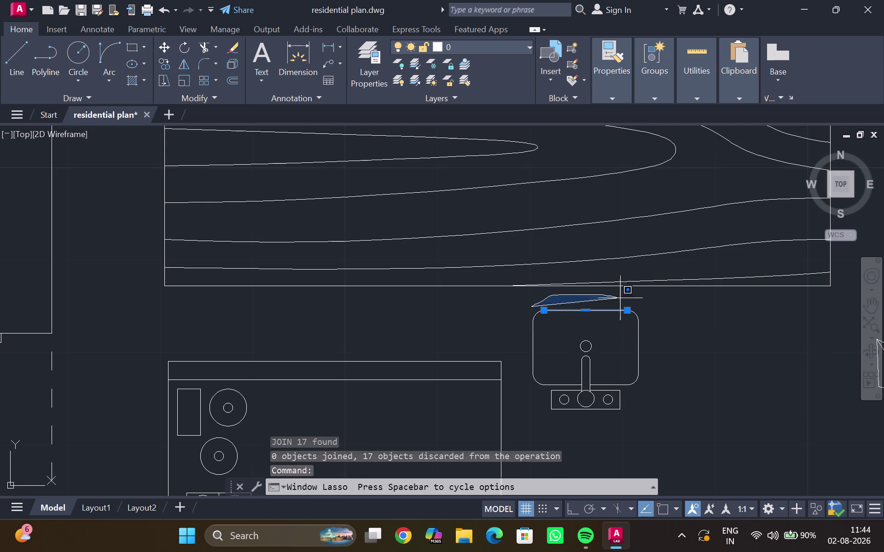
drag(632, 304, 506, 384)
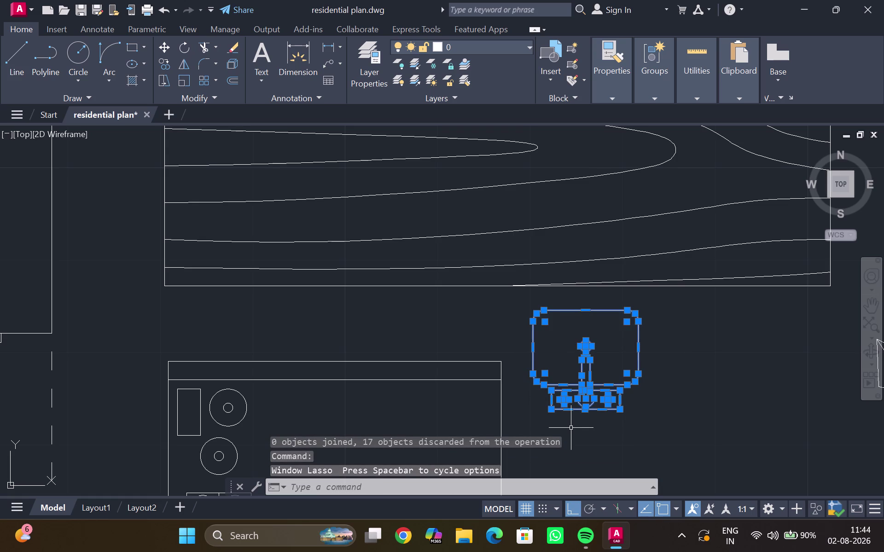
Start moving the basin from its tap base point with Ortho turned off.
key(m)
key(Return)
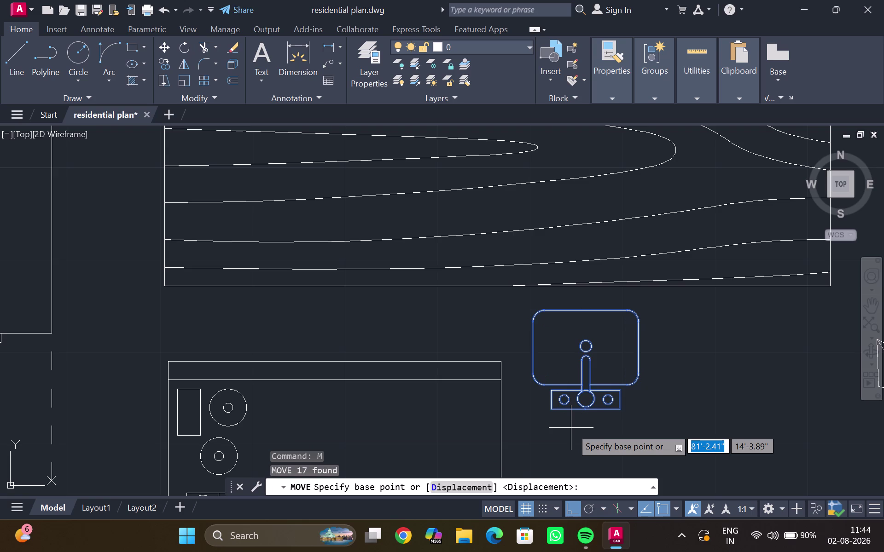
scroll(up, 3)
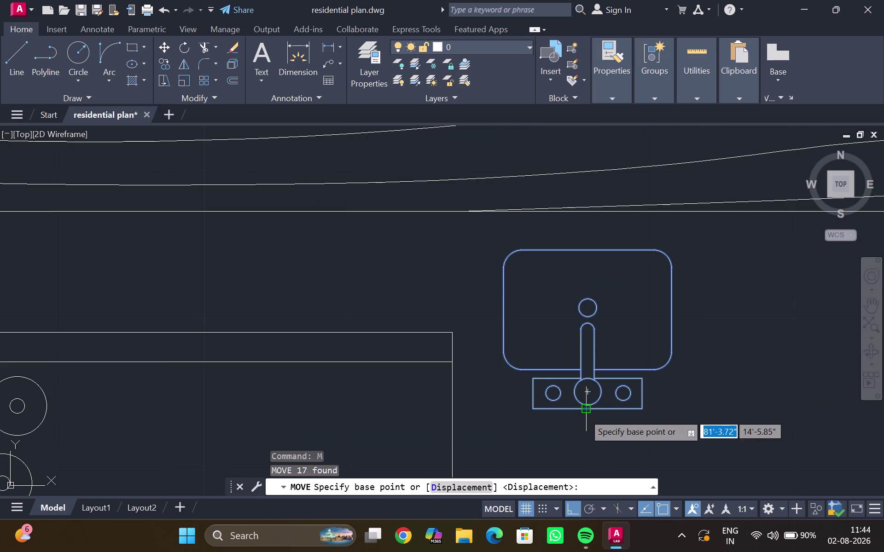
click(583, 413)
scroll(down, 3)
middle_drag(222, 461, 771, 273)
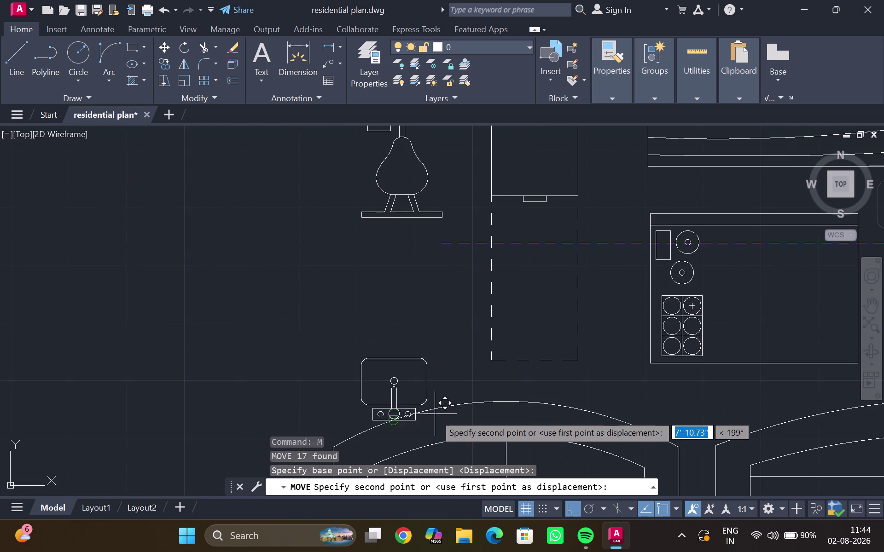
key(ctrl+F8)
Drop the wash basin against the toilet wall below the WC.
scroll(down, 3)
middle_drag(346, 394, 396, 344)
scroll(down, 3)
middle_drag(410, 311, 495, 254)
middle_drag(25, 273, 460, 281)
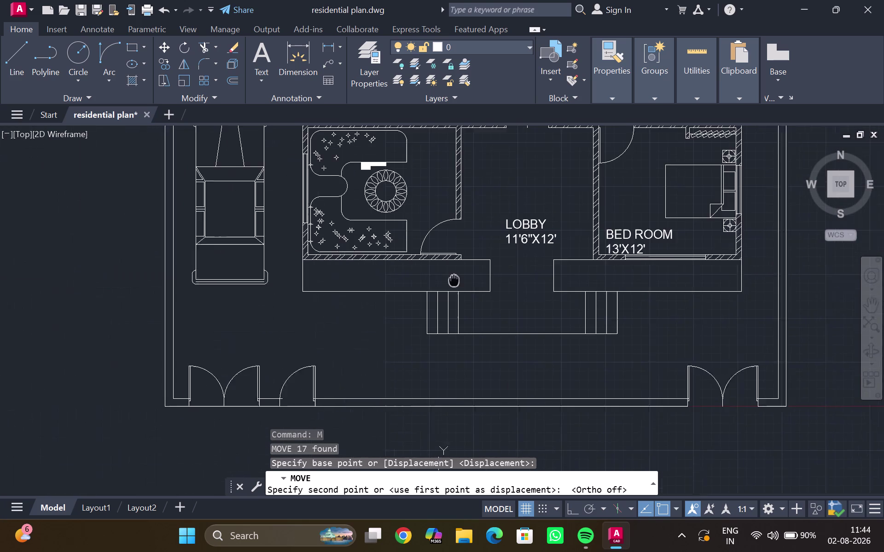
middle_drag(460, 281, 466, 283)
middle_drag(339, 256, 250, 397)
scroll(up, 3)
scroll(up, 3)
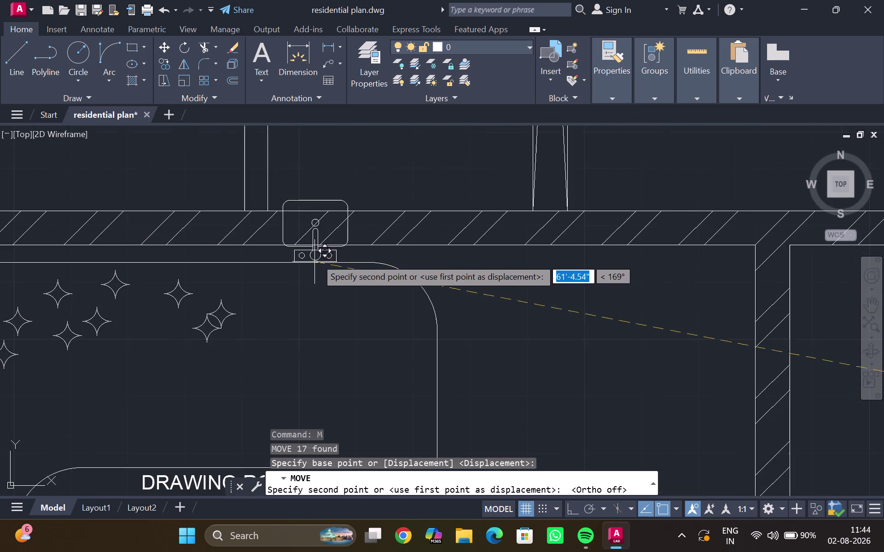
scroll(up, 3)
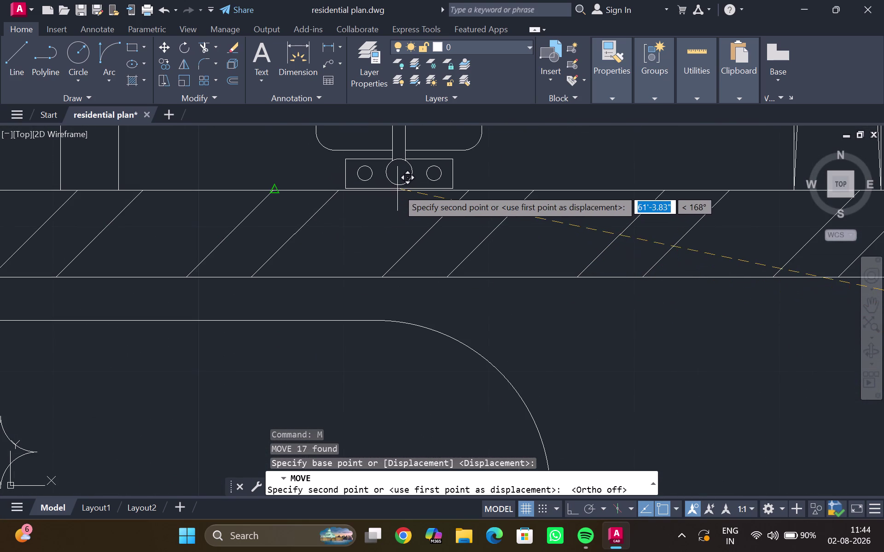
click(276, 188)
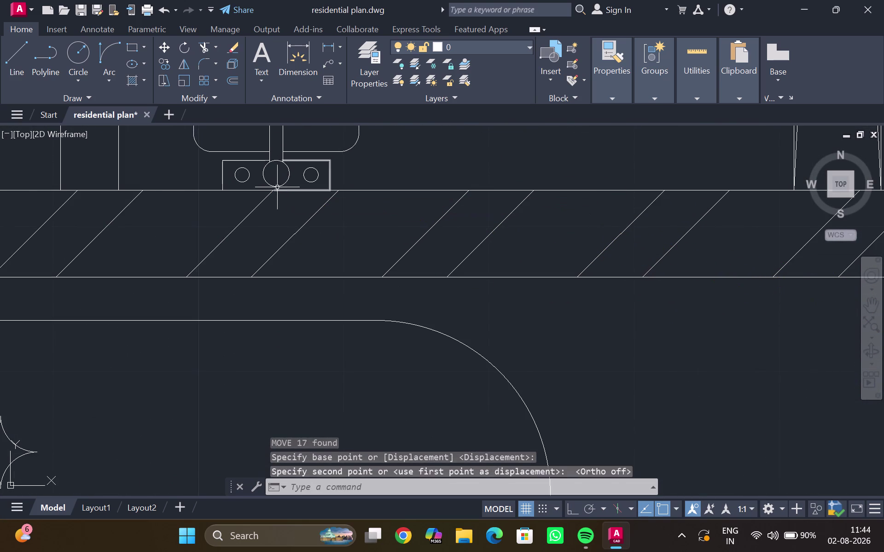
scroll(down, 3)
middle_drag(349, 168, 265, 325)
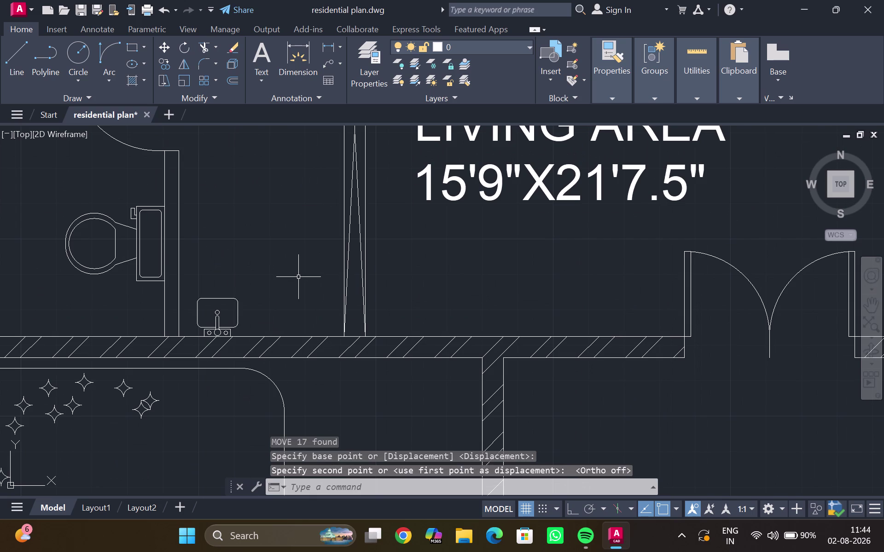
key(Escape)
scroll(down, 3)
middle_drag(302, 274, 230, 346)
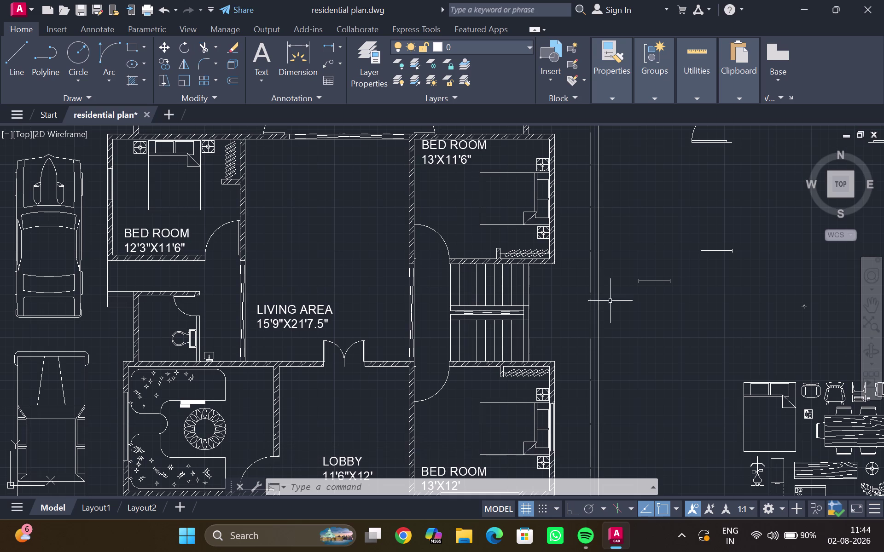
middle_drag(610, 301, 448, 226)
scroll(down, 3)
middle_drag(551, 335, 384, 250)
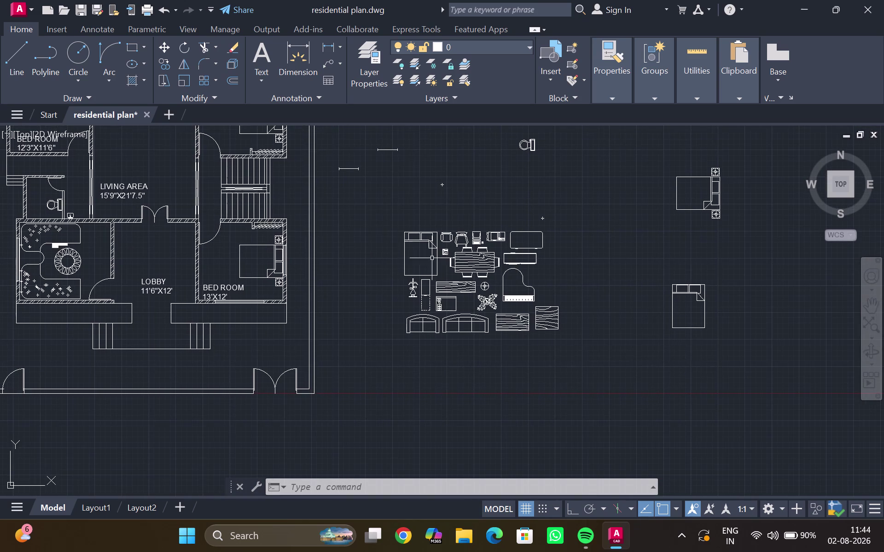
scroll(up, 3)
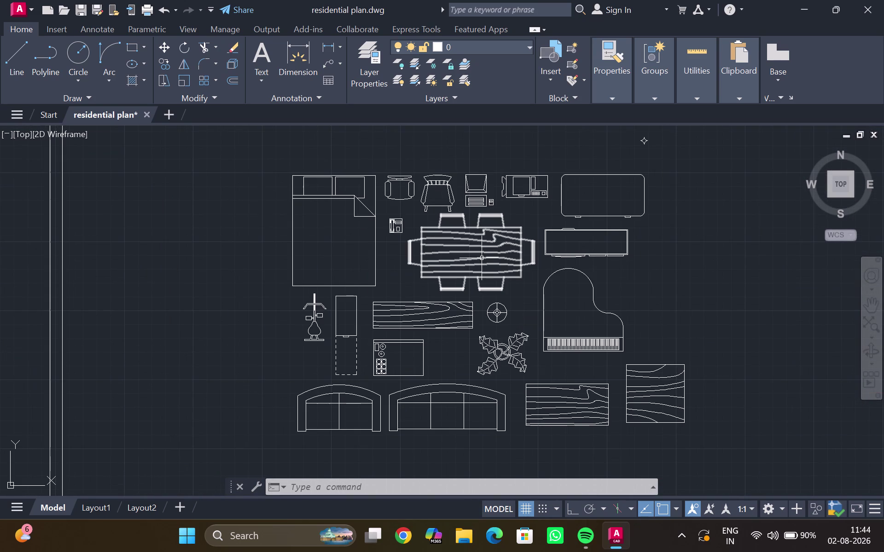
scroll(up, 3)
scroll(down, 3)
middle_drag(586, 267, 583, 272)
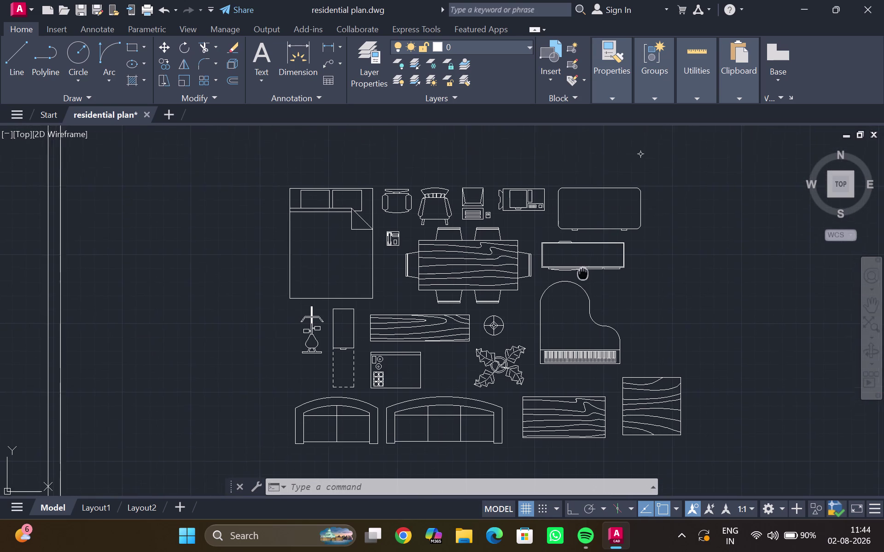
middle_drag(583, 273, 573, 290)
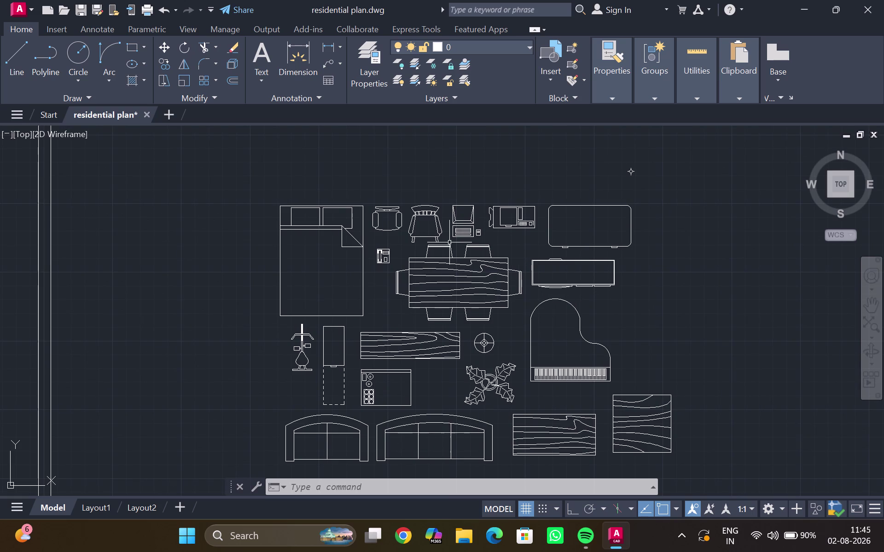
scroll(up, 3)
middle_drag(443, 242, 442, 225)
scroll(down, 3)
middle_drag(465, 263, 464, 262)
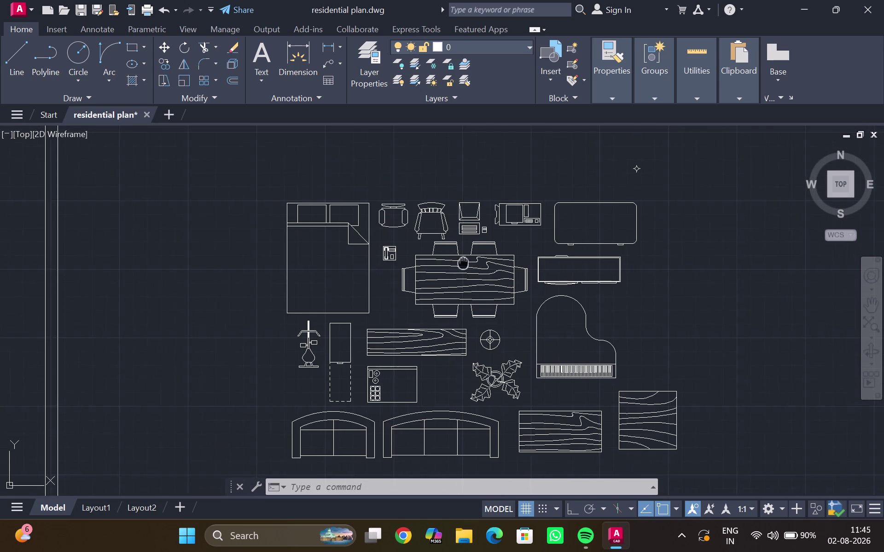
middle_drag(464, 263, 444, 235)
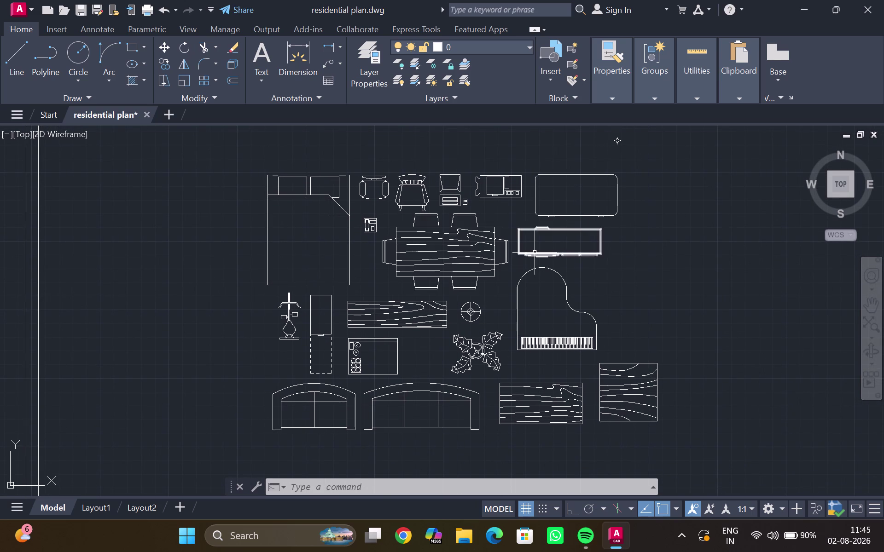
scroll(down, 3)
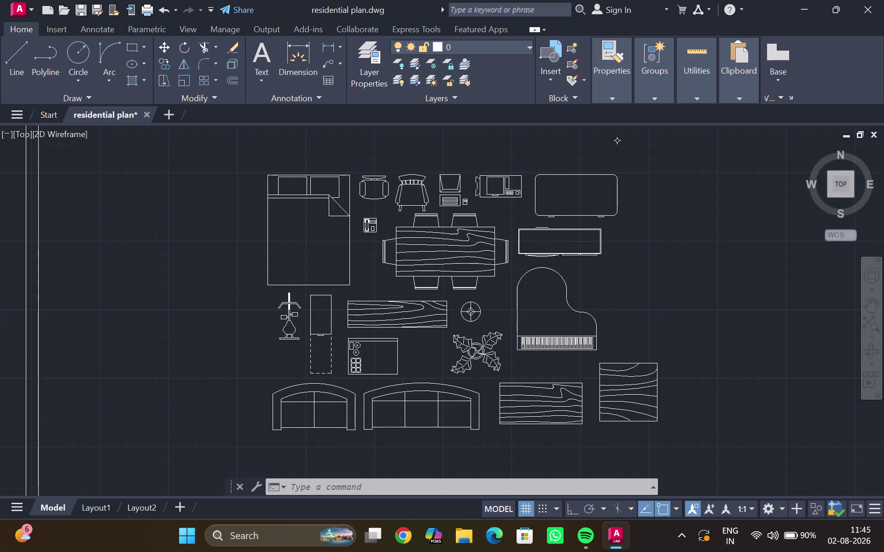
scroll(up, 3)
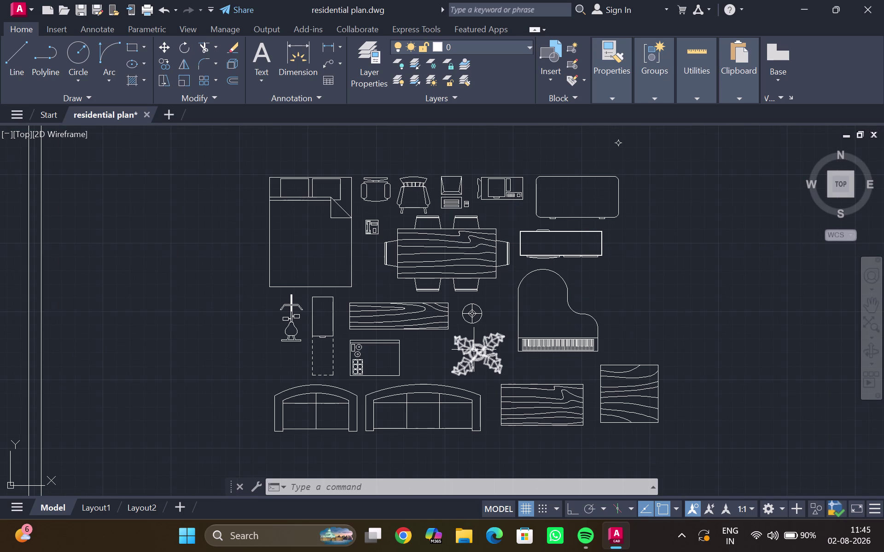
Drag the plant symbol by its centre grip to the right of the grand piano.
click(474, 351)
click(480, 351)
click(475, 353)
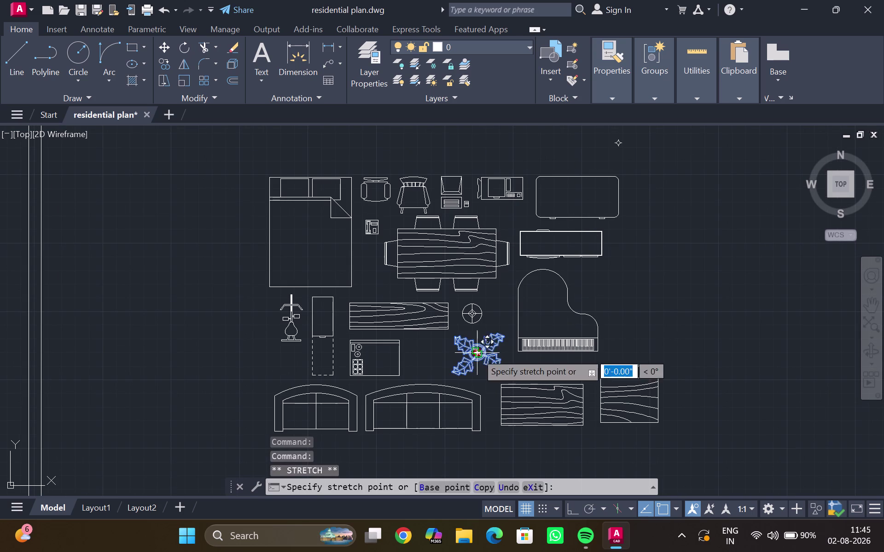
click(673, 314)
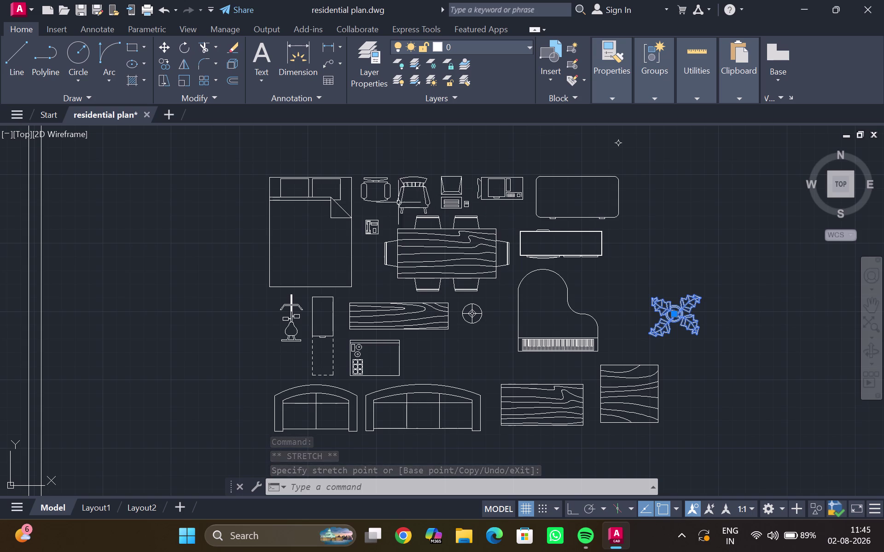
Zoom back out to the furniture symbols and reopen DesignCenter with Ctrl+2.
scroll(up, 3)
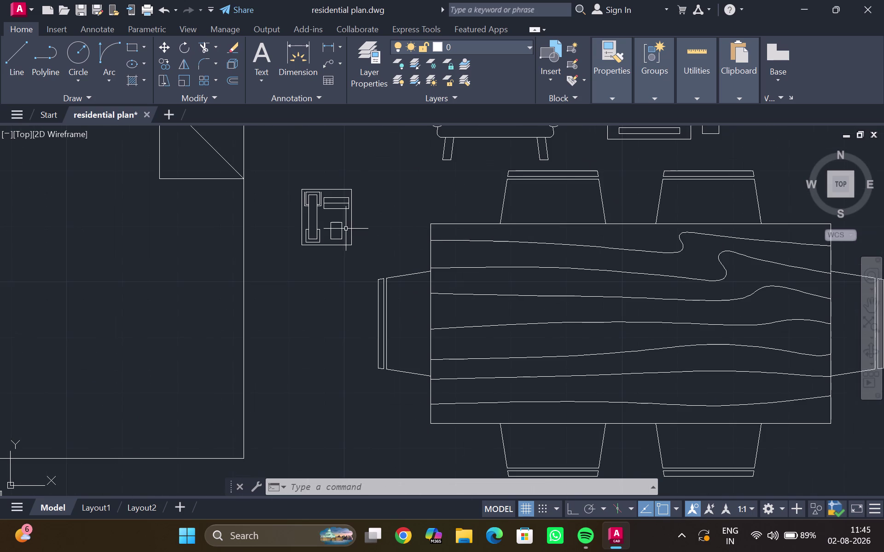
scroll(up, 3)
middle_drag(346, 228, 377, 273)
scroll(down, 3)
middle_drag(411, 264, 377, 214)
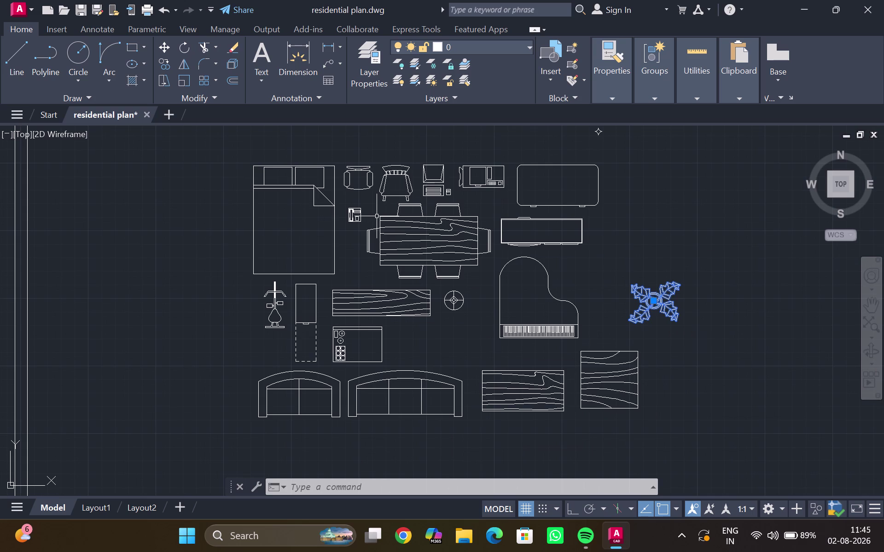
key(ctrl+2)
scroll(down, 3)
Browse the DesignCenter folder list to the Home - Space Planner drawing.
double_click(324, 178)
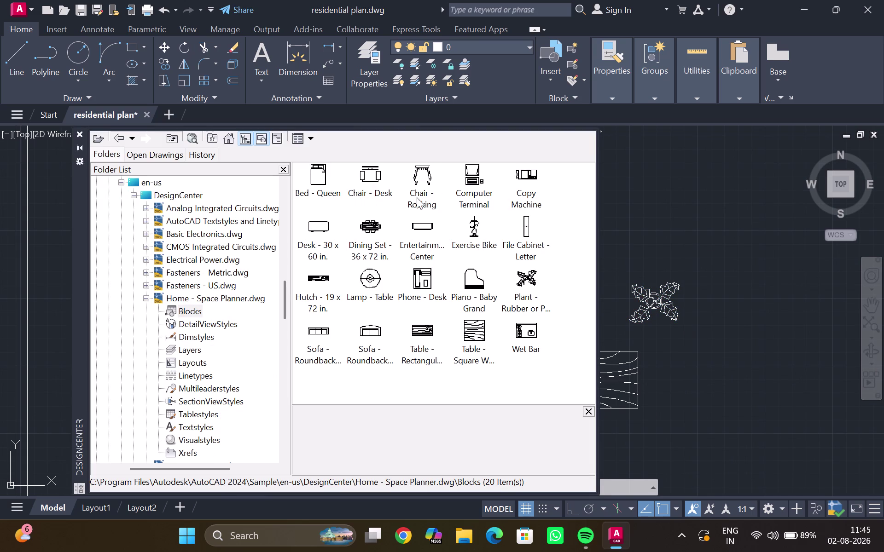
scroll(down, 3)
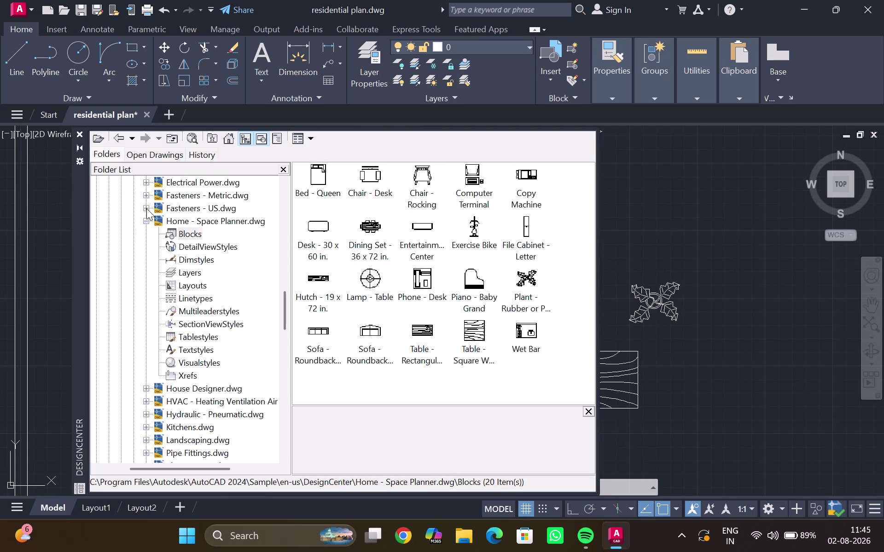
scroll(up, 3)
scroll(up, 3)
scroll(up, 3)
scroll(up, 3)
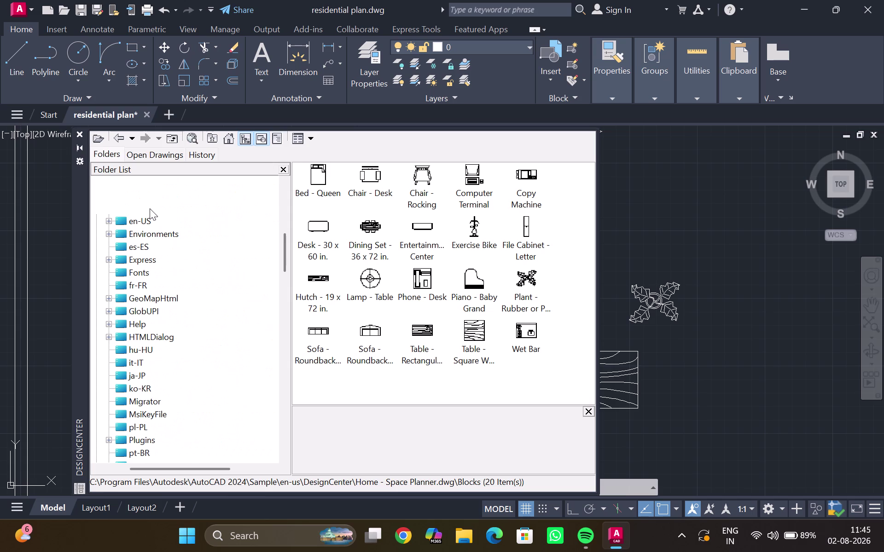
scroll(down, 3)
scroll(down, 3)
scroll(down, 3)
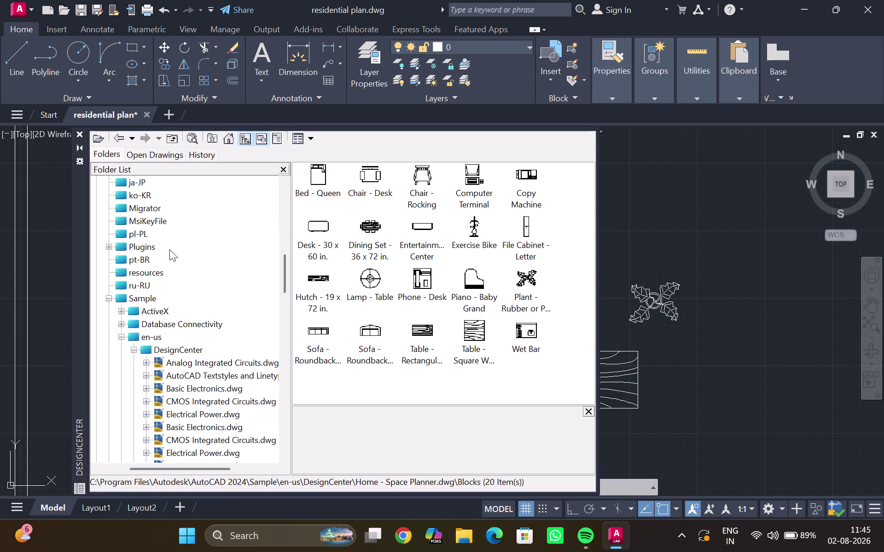
scroll(up, 3)
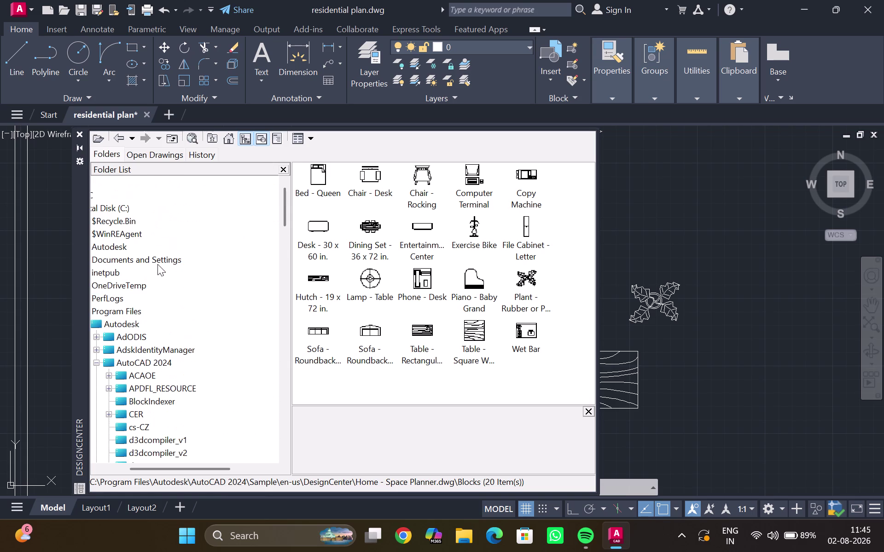
scroll(up, 3)
scroll(down, 3)
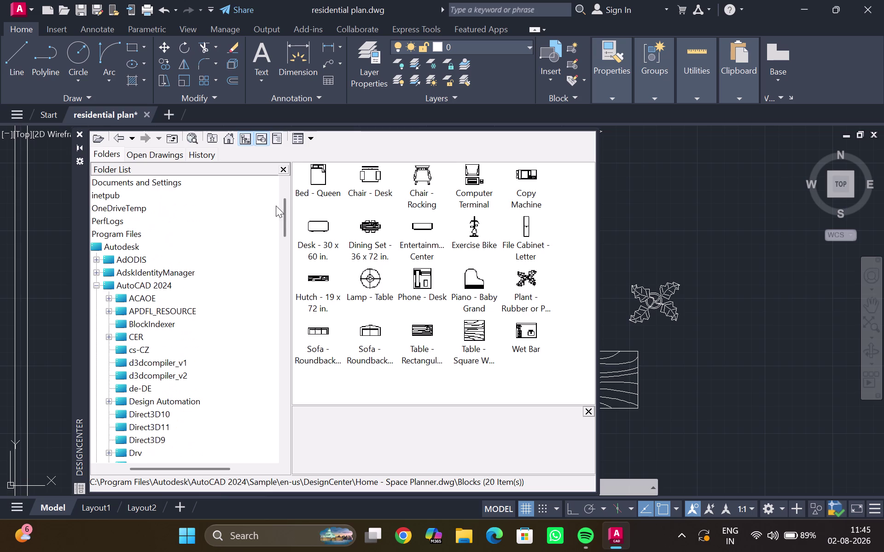
drag(289, 208, 343, 215)
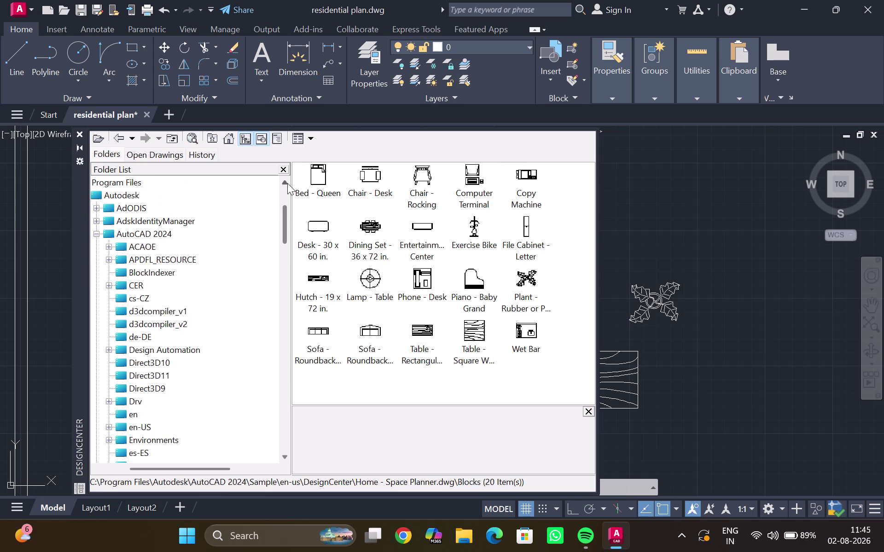
click(289, 192)
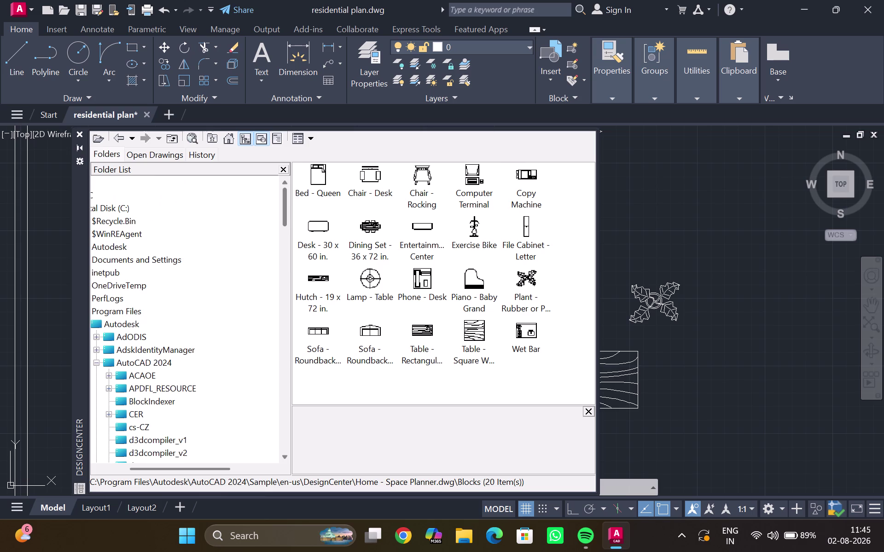
Widen the folder pane, then hide the tree view to show the 20 Space Planner blocks.
drag(290, 255, 364, 264)
scroll(down, 3)
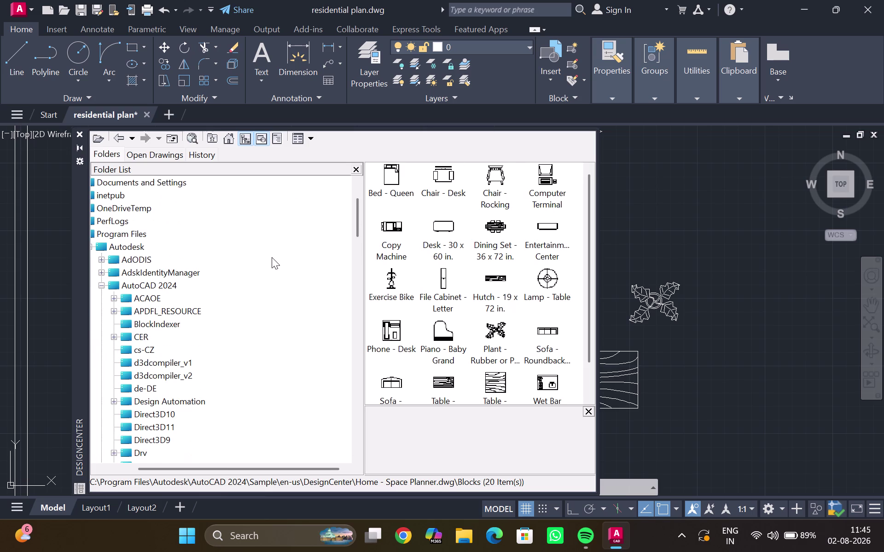
scroll(up, 3)
scroll(up, 3)
scroll(up, 3)
middle_drag(150, 239, 236, 254)
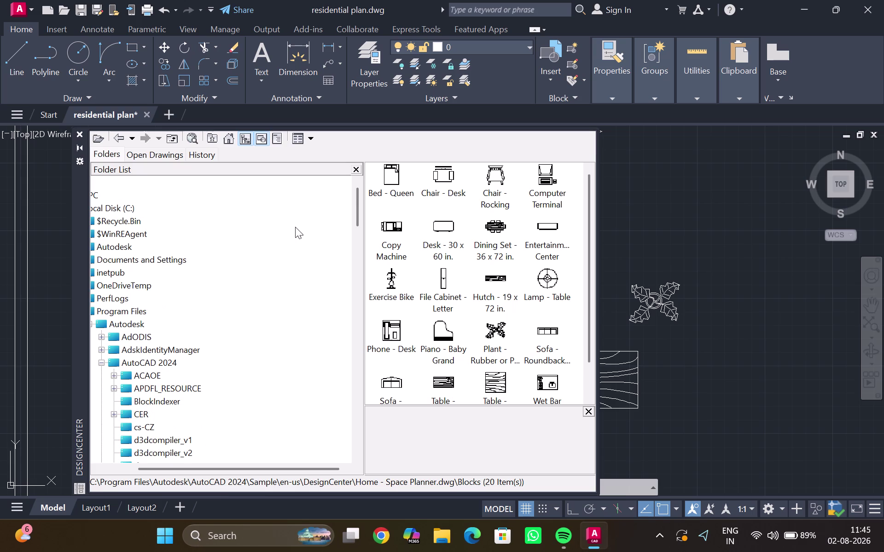
middle_drag(138, 221, 254, 235)
scroll(down, 3)
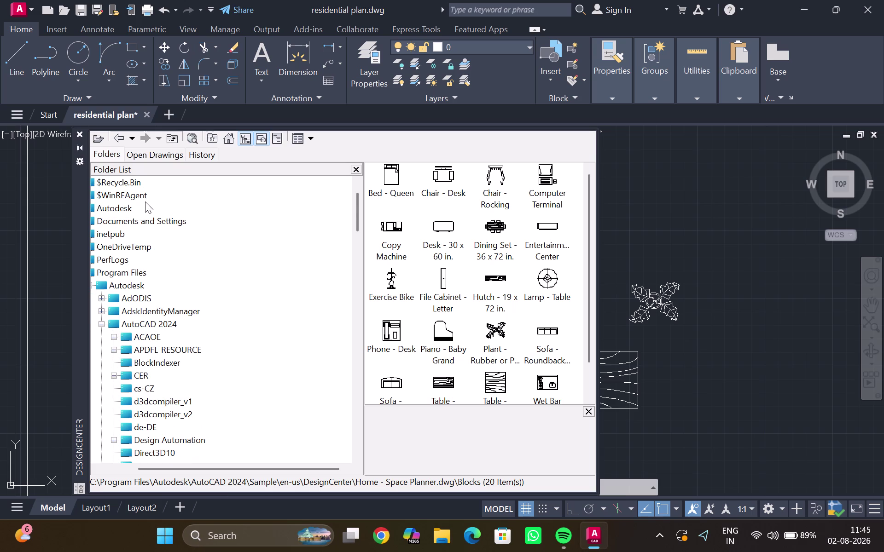
scroll(down, 3)
scroll(down, 3)
scroll(down, 3)
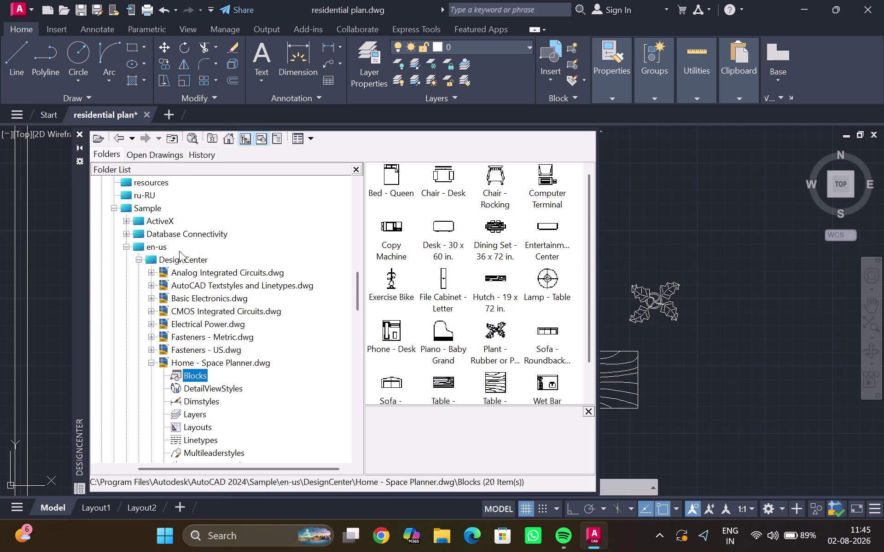
scroll(up, 3)
scroll(up, 3)
scroll(up, 3)
scroll(up, 3)
scroll(up, 3)
scroll(down, 3)
scroll(down, 3)
scroll(down, 3)
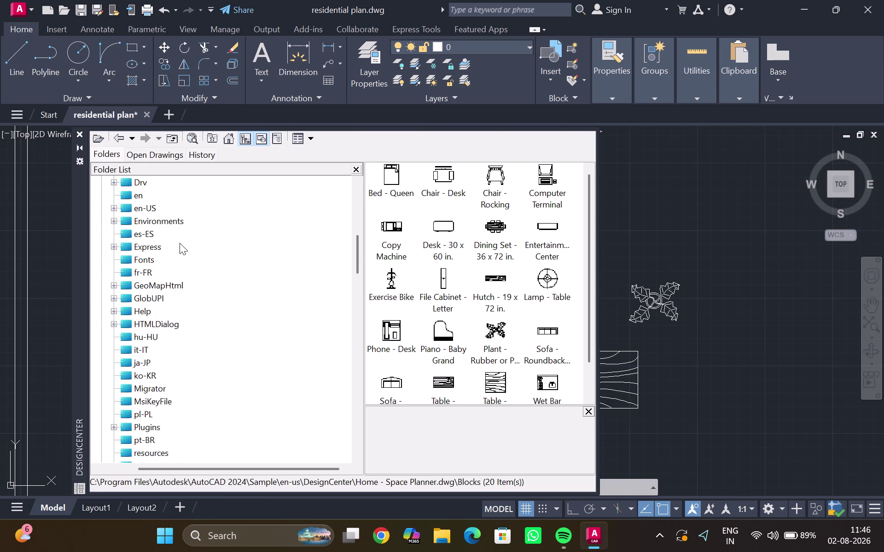
scroll(down, 3)
scroll(down, 3)
scroll(down, 3)
scroll(down, 3)
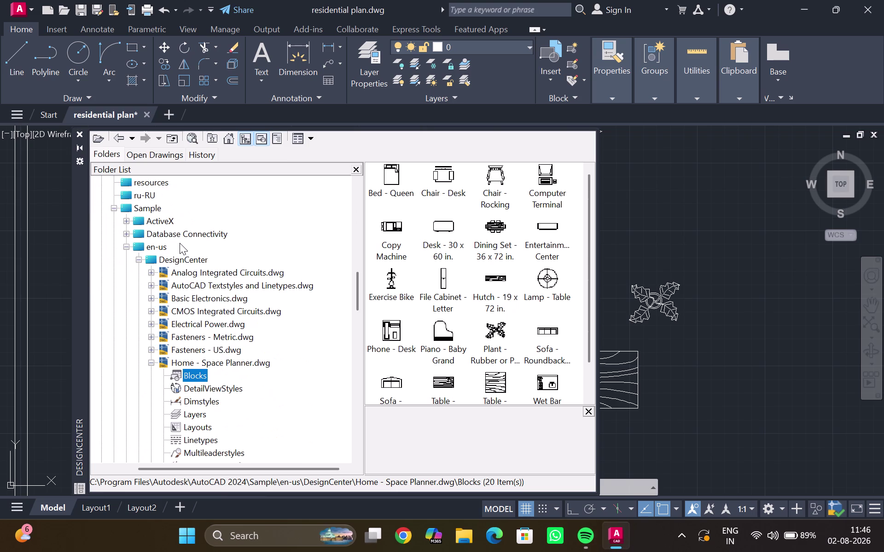
click(359, 166)
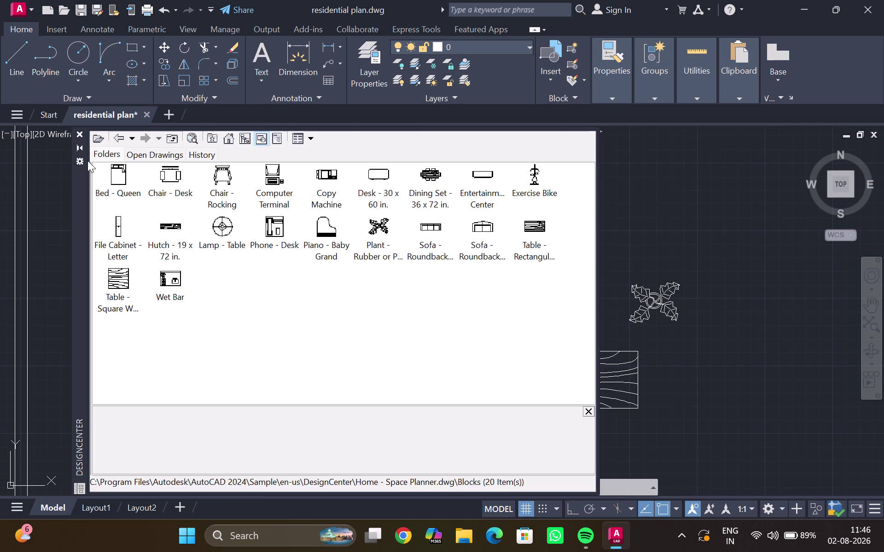
Turn DesignCenter's tree view back on and scroll through the folder list.
click(258, 138)
click(247, 140)
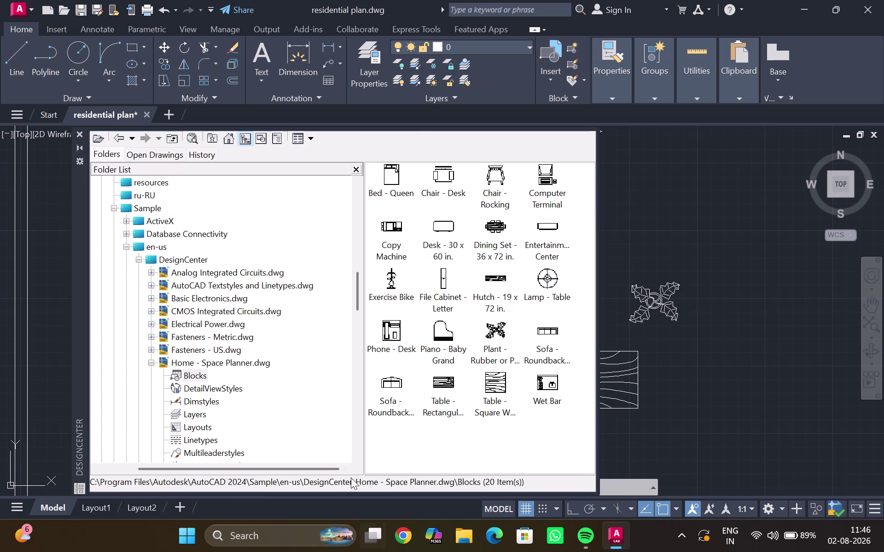
scroll(down, 3)
middle_drag(207, 345, 218, 286)
scroll(down, 3)
scroll(down, 3)
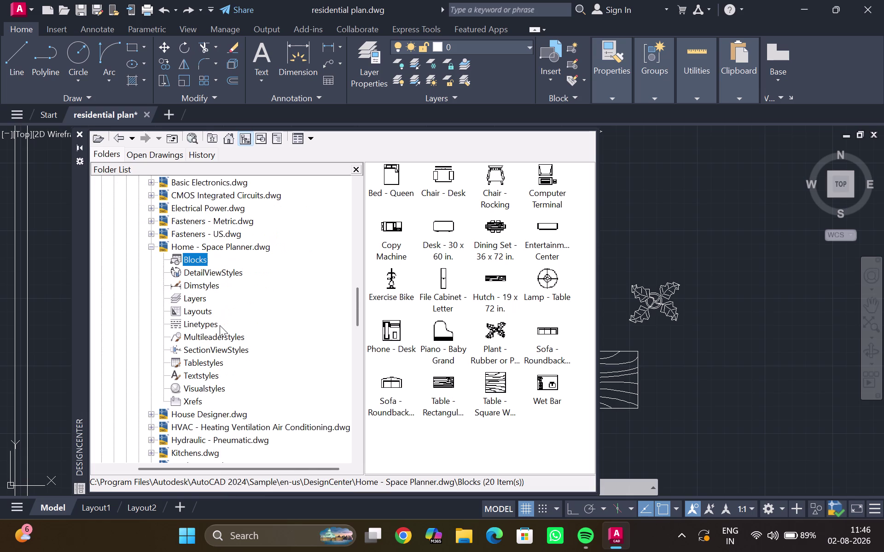
scroll(up, 3)
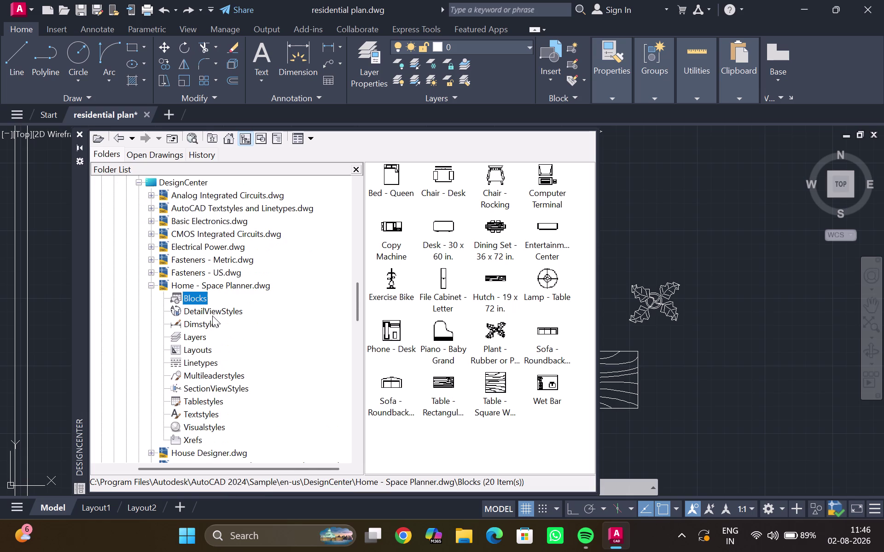
View Home - Space Planner's DetailViewStyles and Blocks, then move on to Kitchens.dwg.
click(211, 315)
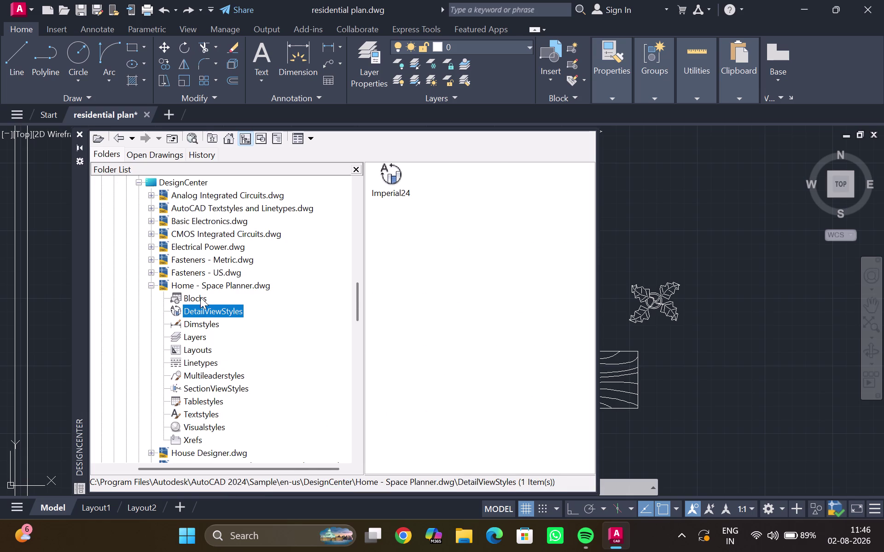
click(200, 298)
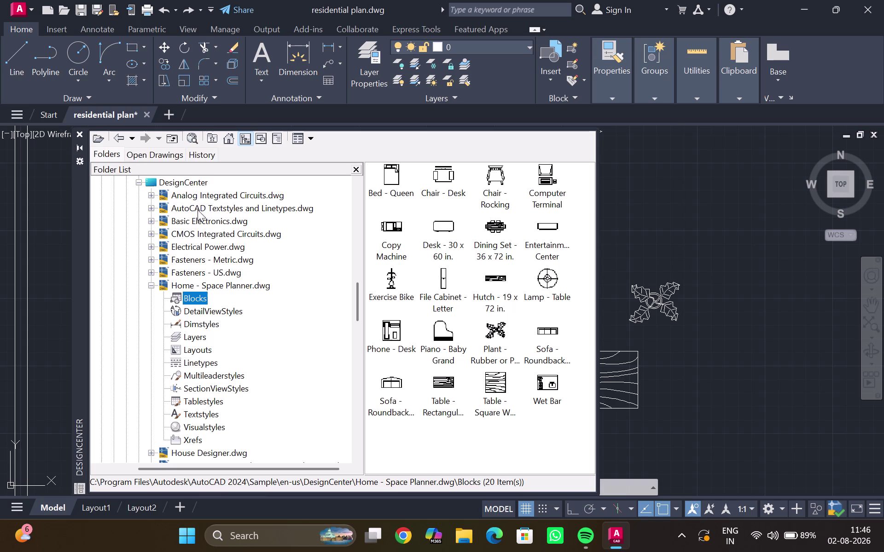
scroll(up, 3)
scroll(down, 3)
scroll(down, 3)
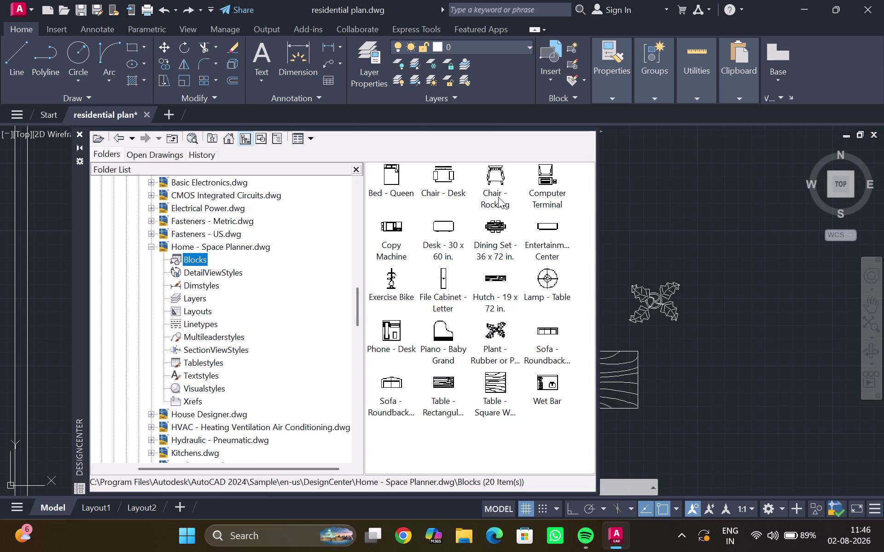
scroll(down, 3)
scroll(down, 3)
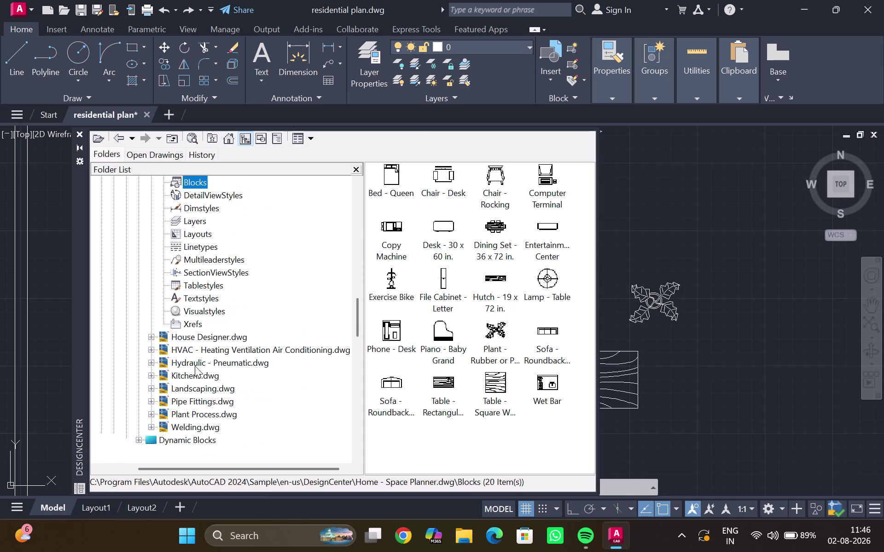
click(187, 370)
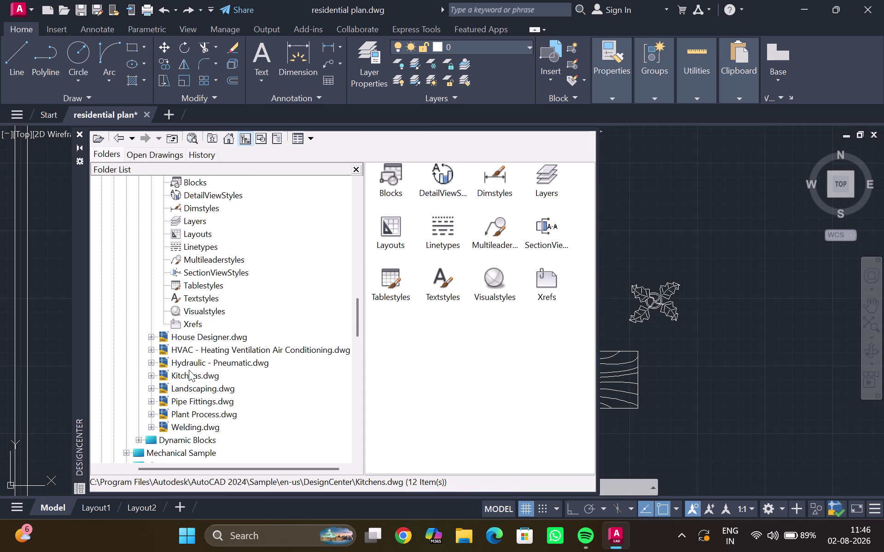
Expand Kitchens.dwg and browse its 21 blocks: cabinets, faucets, ranges, refrigerators, sinks.
click(401, 179)
double_click(396, 181)
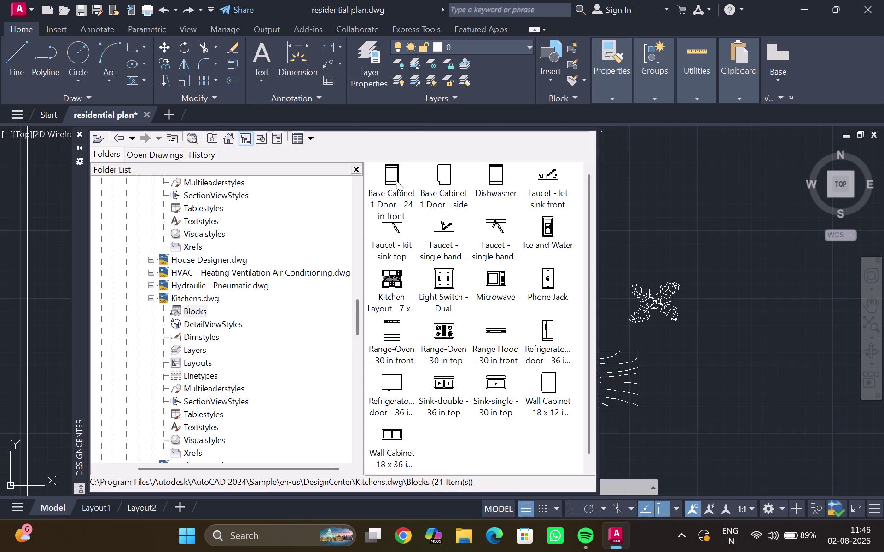
scroll(down, 3)
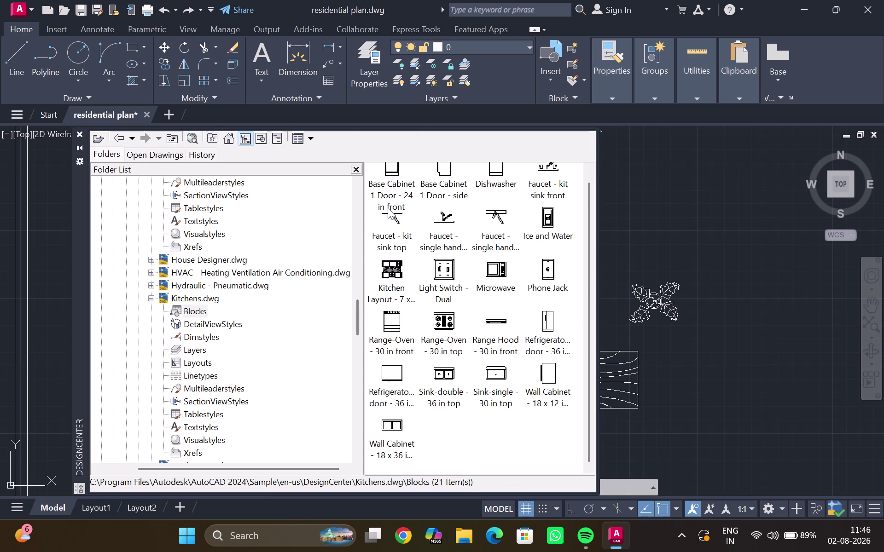
scroll(up, 3)
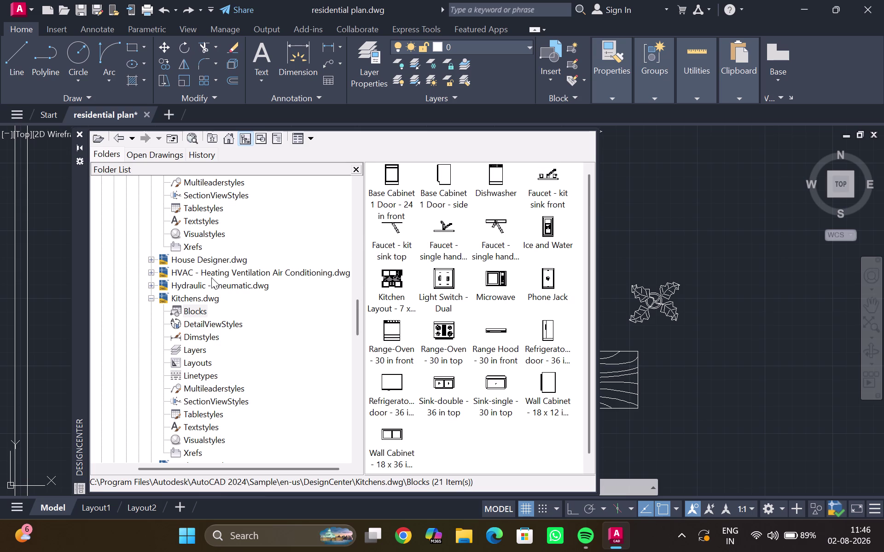
scroll(down, 3)
scroll(down, 3)
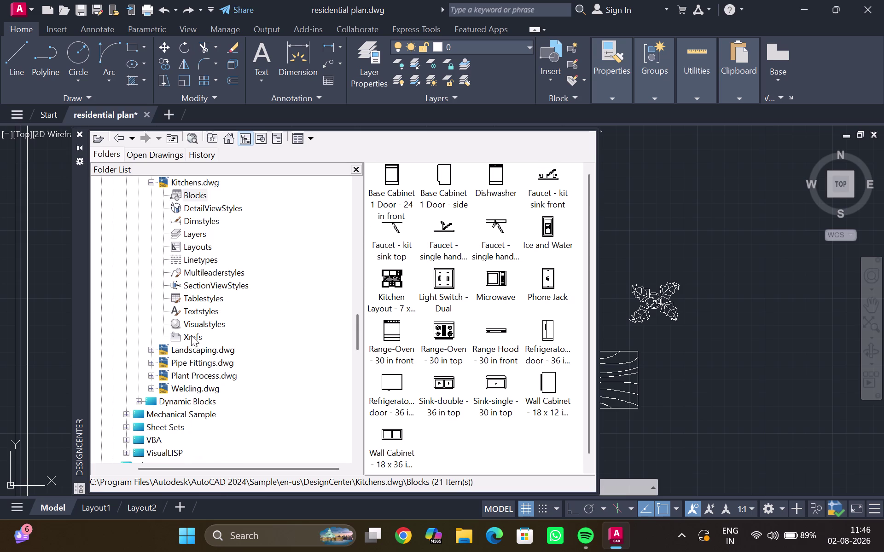
scroll(up, 3)
scroll(up, 3)
Preview the Analog Integrated Circuits and AutoCAD Textstyles and Linetypes sample drawings.
scroll(up, 3)
scroll(up, 3)
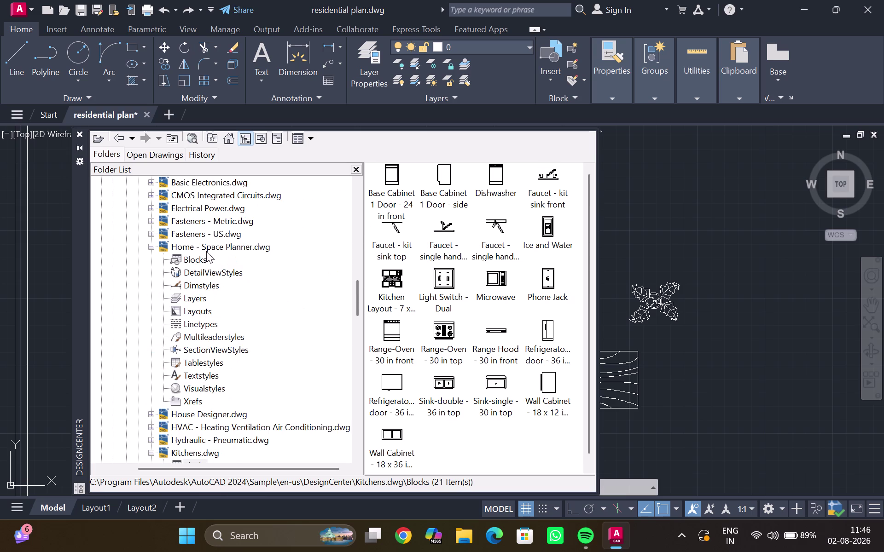
scroll(up, 3)
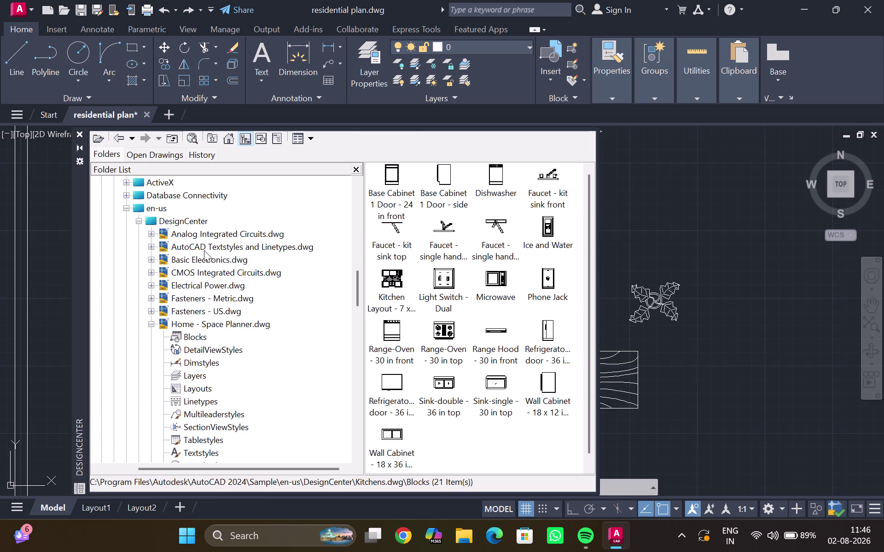
click(217, 231)
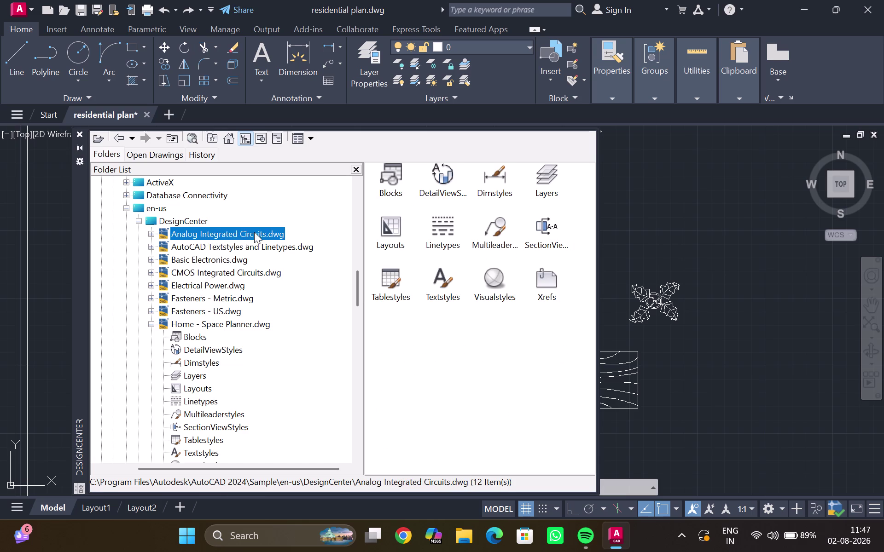
click(239, 246)
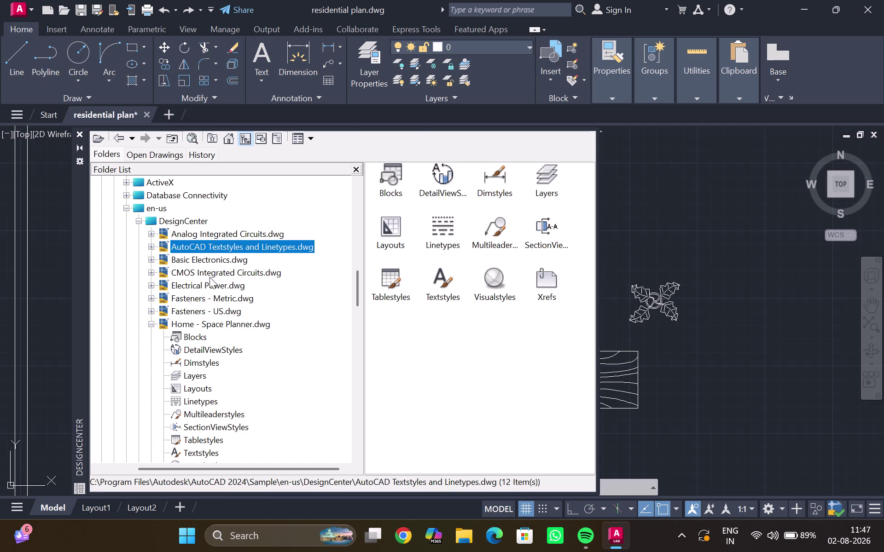
scroll(down, 3)
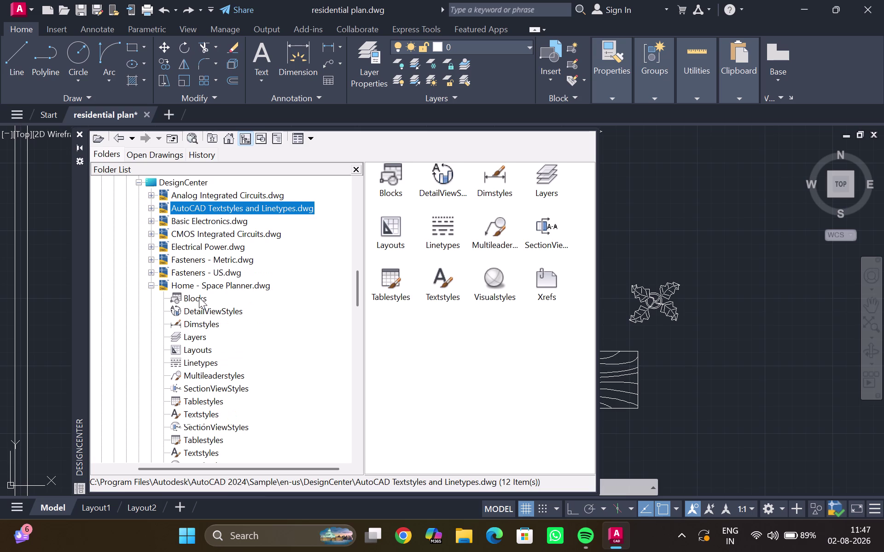
Drag two Roundback sofa blocks from Home - Space Planner into the drawing.
click(199, 298)
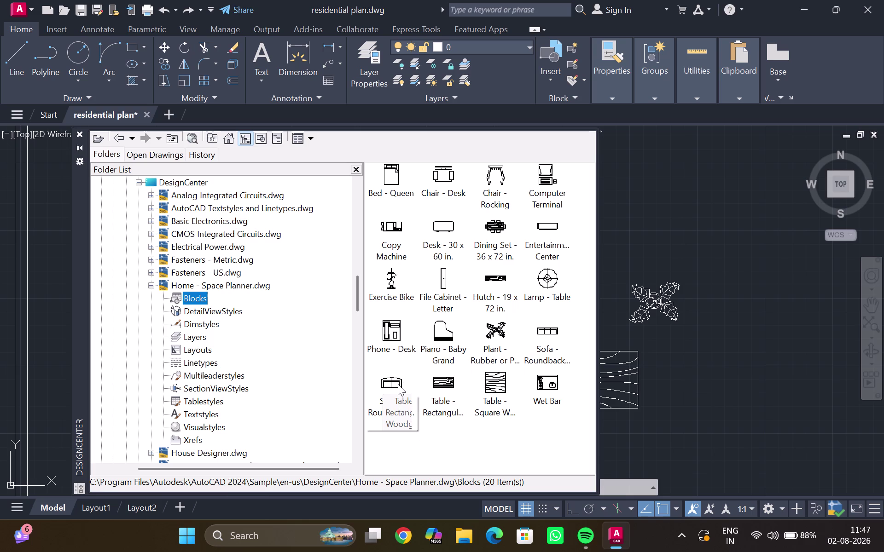
drag(395, 385, 761, 208)
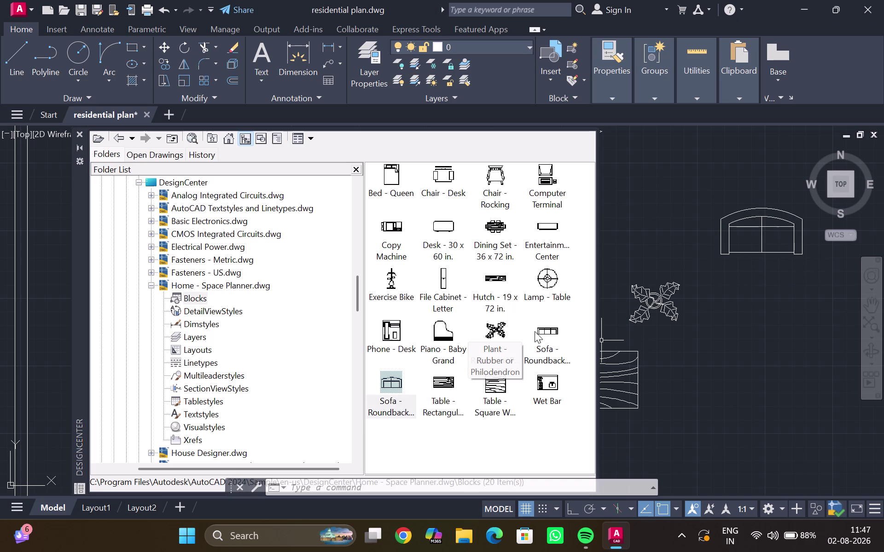
drag(546, 334, 771, 312)
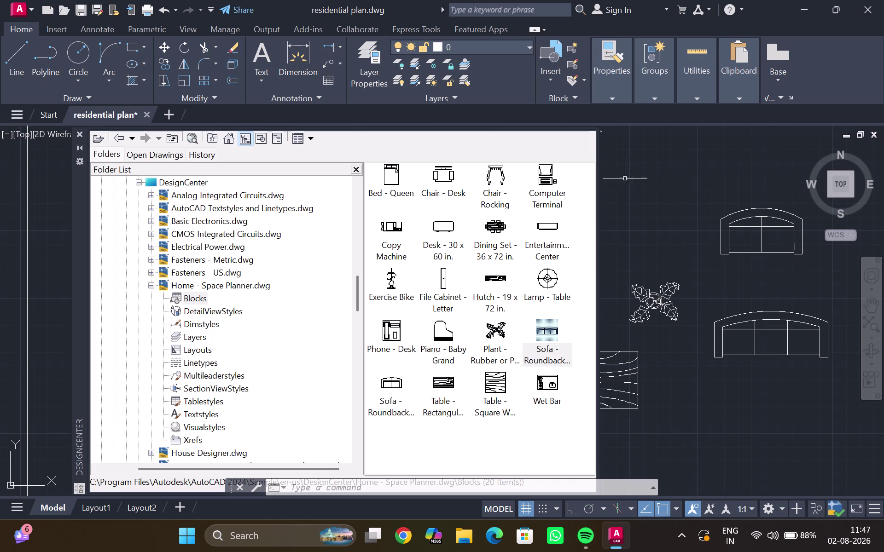
click(121, 133)
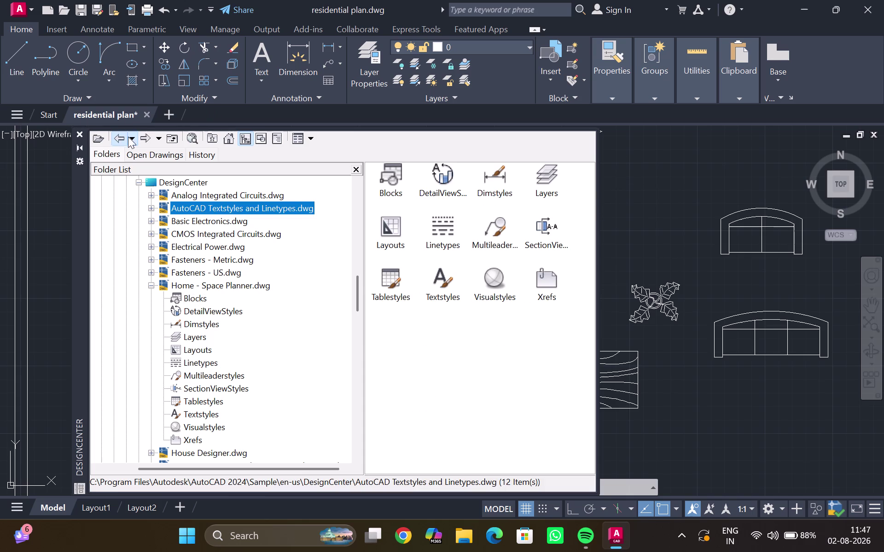
Close DesignCenter and frame the floor plan beside the furniture blocks and two sofas.
click(78, 132)
scroll(down, 3)
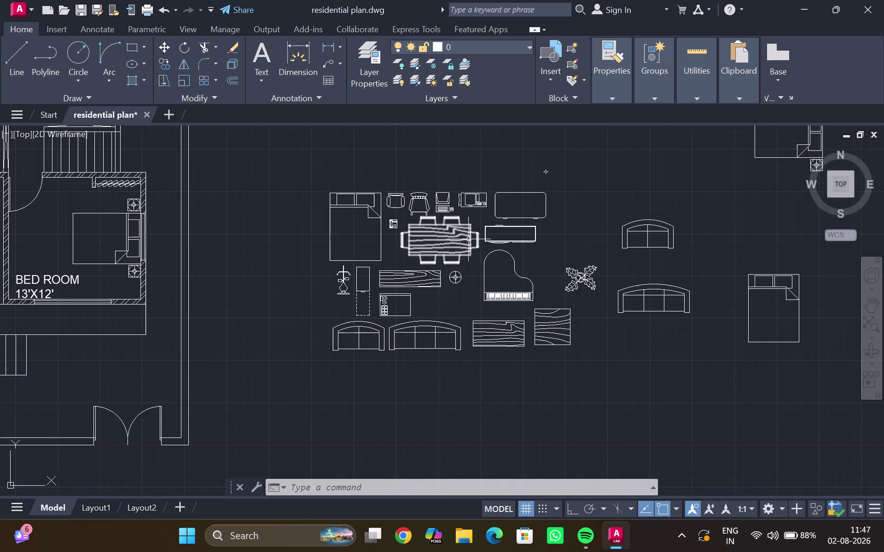
middle_drag(469, 240, 468, 246)
middle_drag(283, 362, 367, 407)
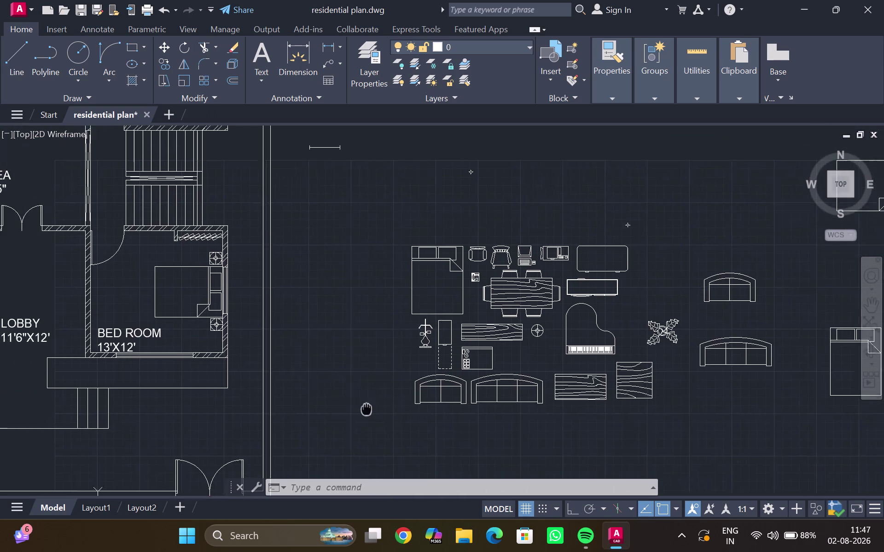
middle_drag(367, 407, 400, 376)
scroll(down, 3)
middle_drag(257, 306, 257, 309)
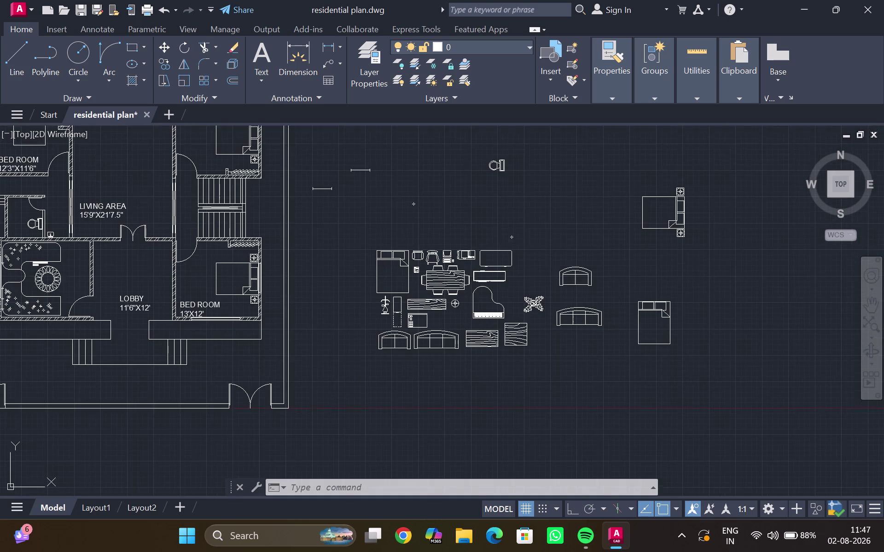
middle_drag(257, 309, 312, 372)
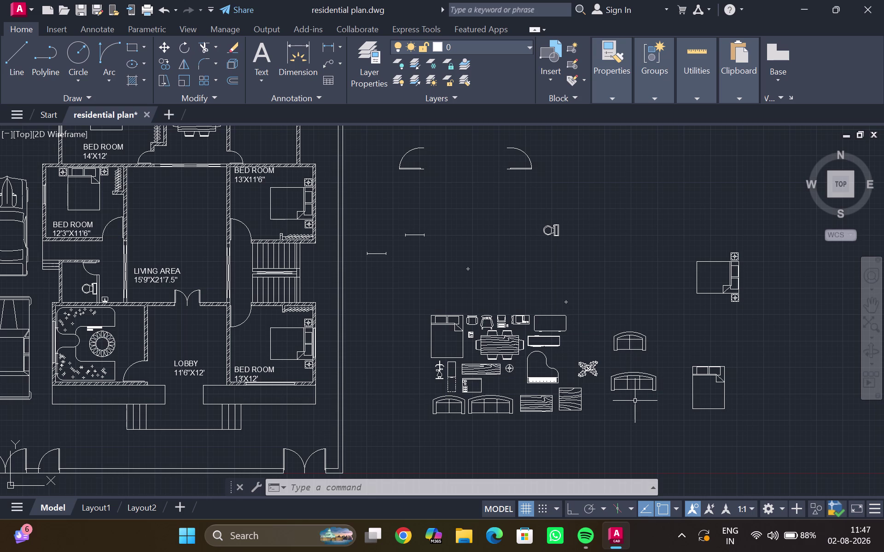
click(623, 384)
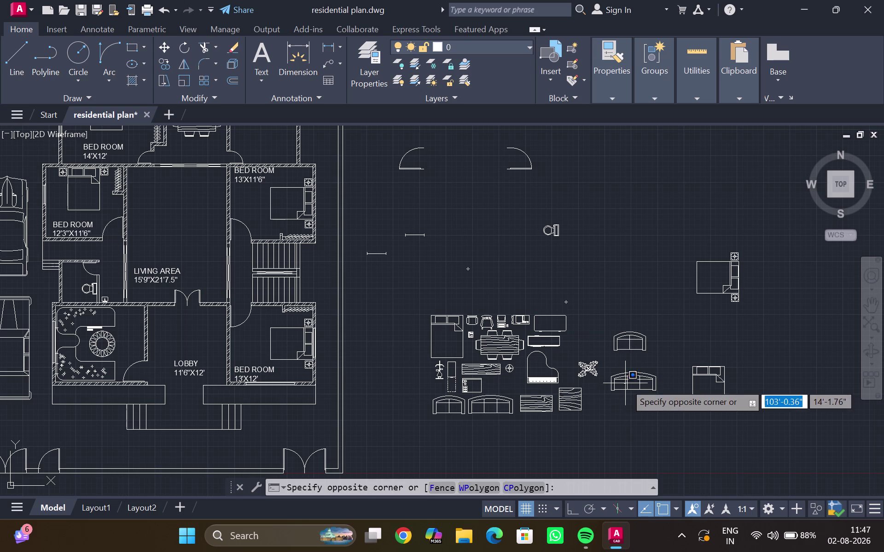
Rotate the selected sofa 90° upright with Ortho on.
click(633, 373)
click(637, 376)
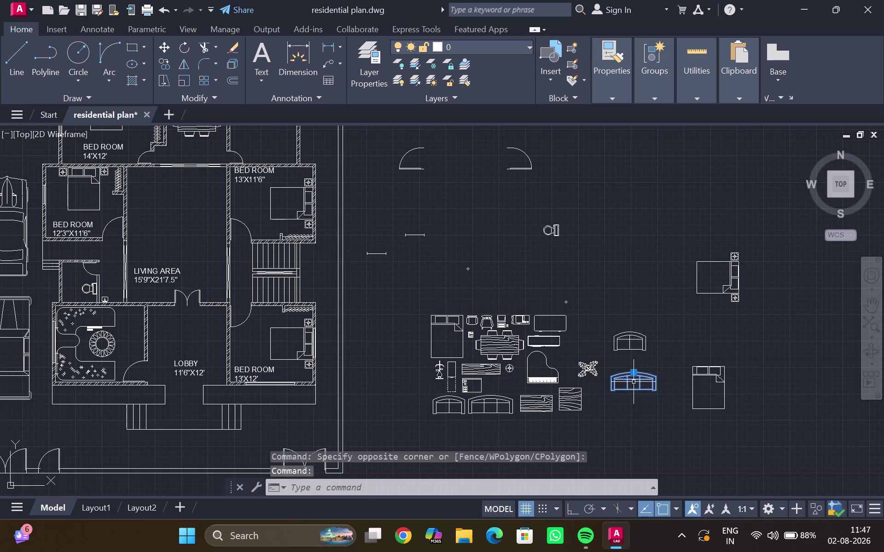
key(c)
key(BackSpace)
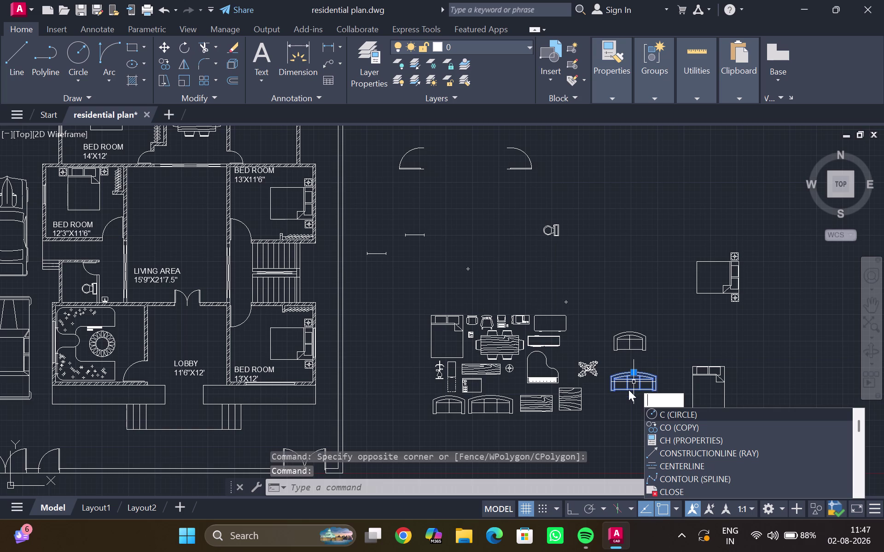
text(RO)
key(Return)
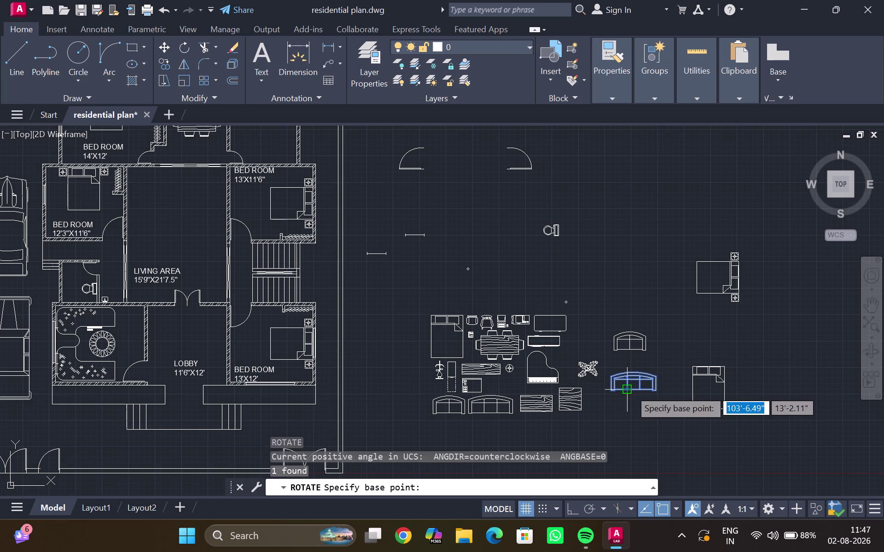
click(659, 382)
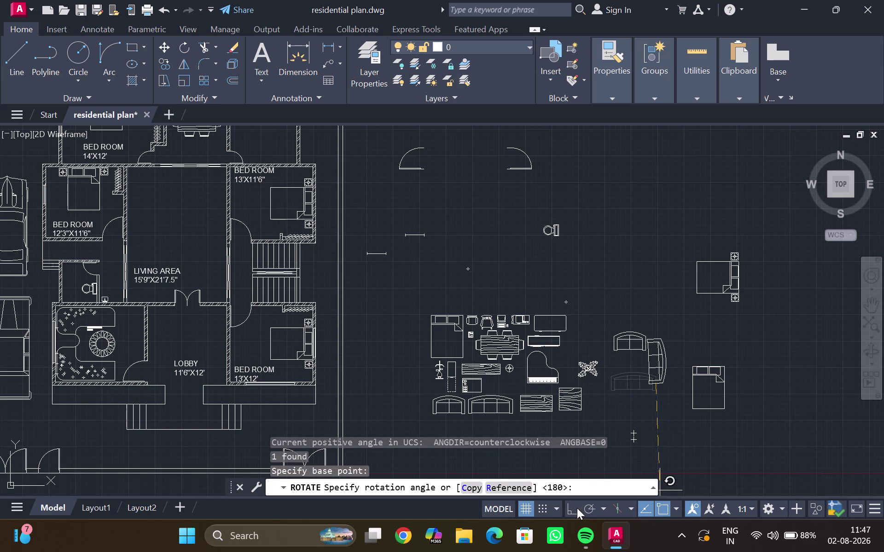
click(575, 509)
click(658, 354)
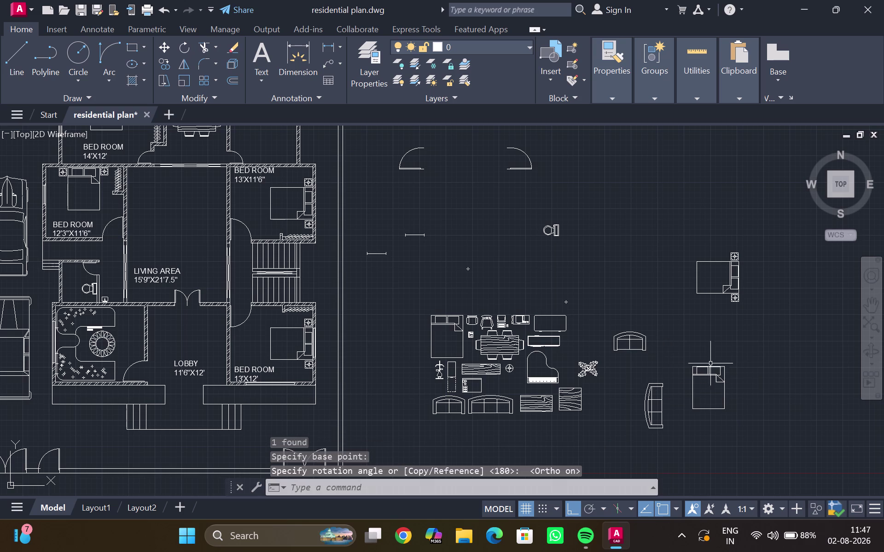
Copy the rotated sofa against the living area's left wall.
click(655, 409)
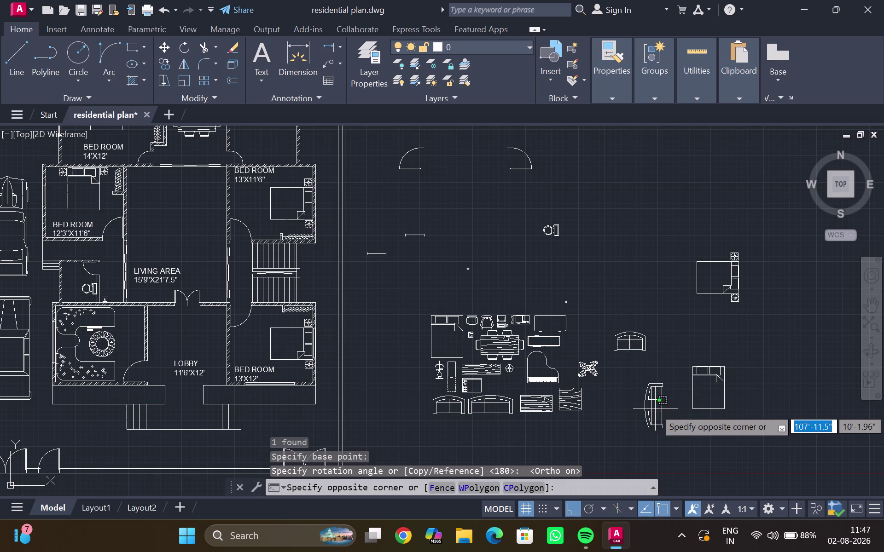
click(646, 406)
text(CP)
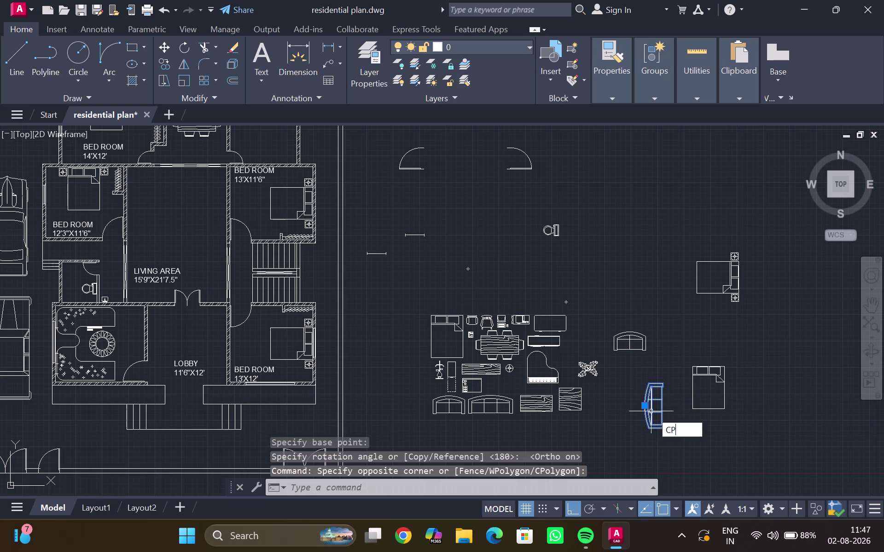
key(BackSpace)
key(o)
key(Return)
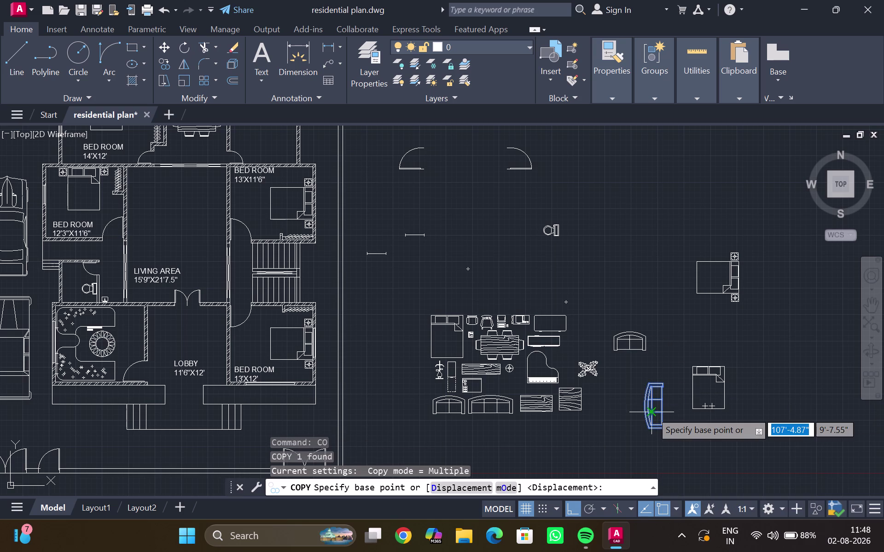
click(651, 413)
scroll(down, 3)
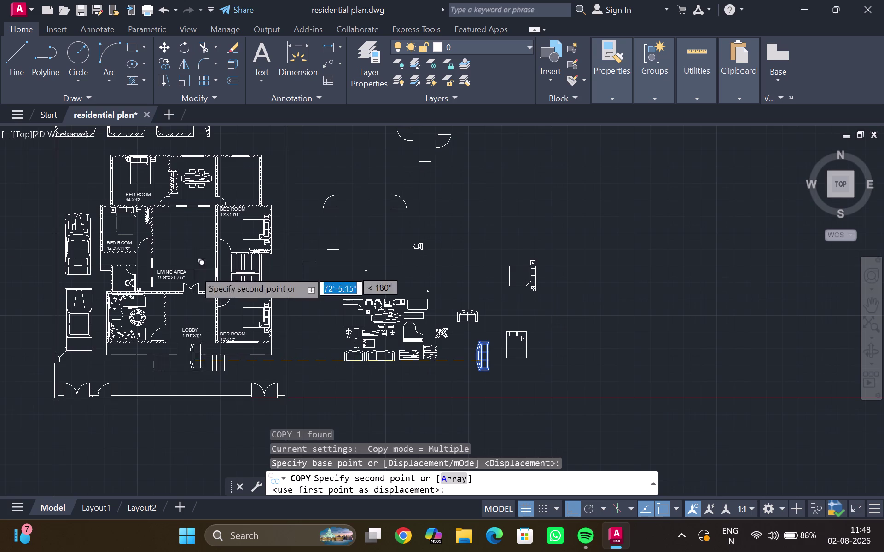
key(ctrl+F8)
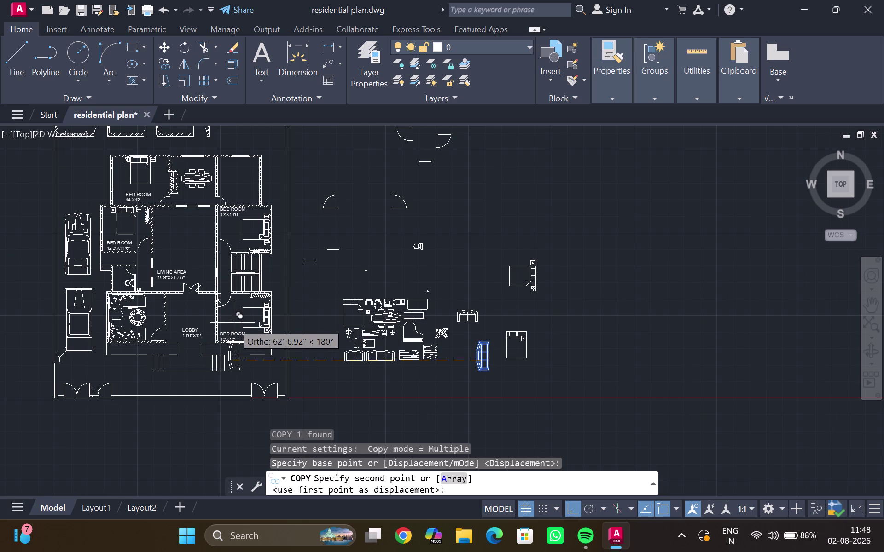
middle_drag(183, 271, 201, 343)
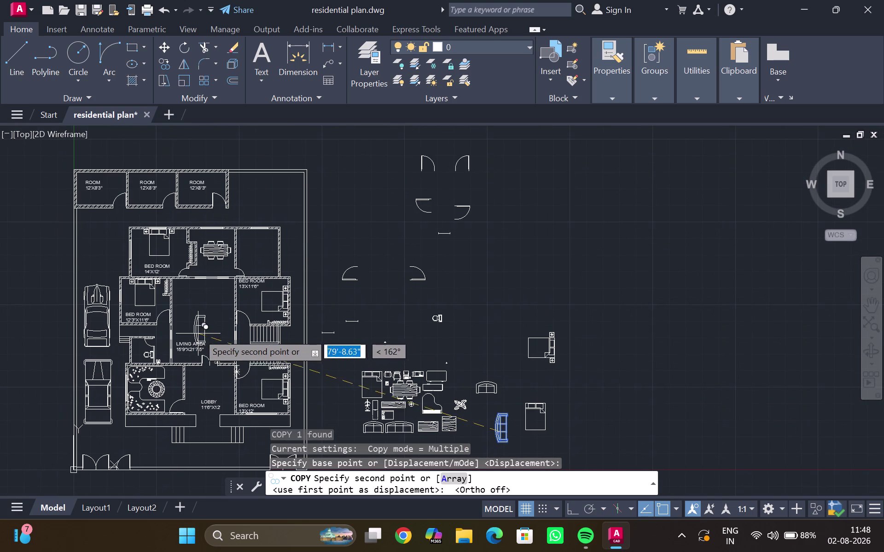
scroll(up, 3)
scroll(up, 3)
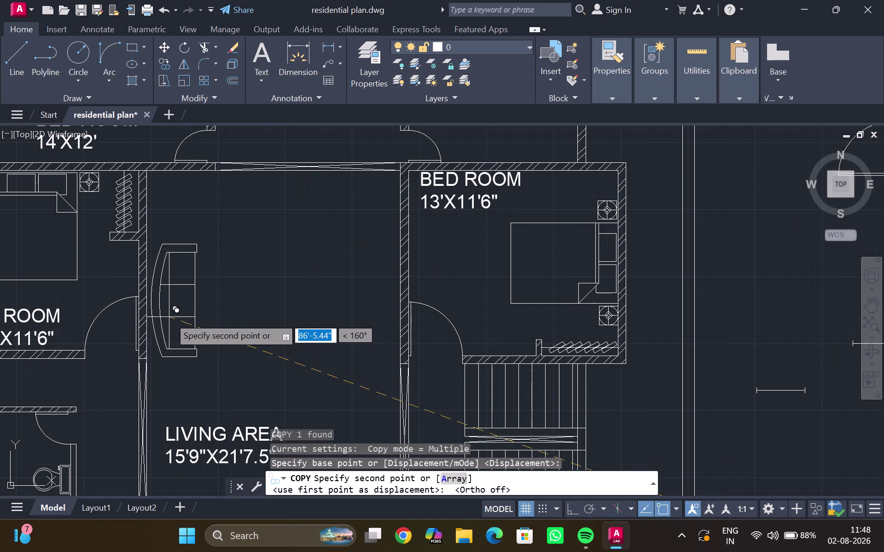
click(169, 317)
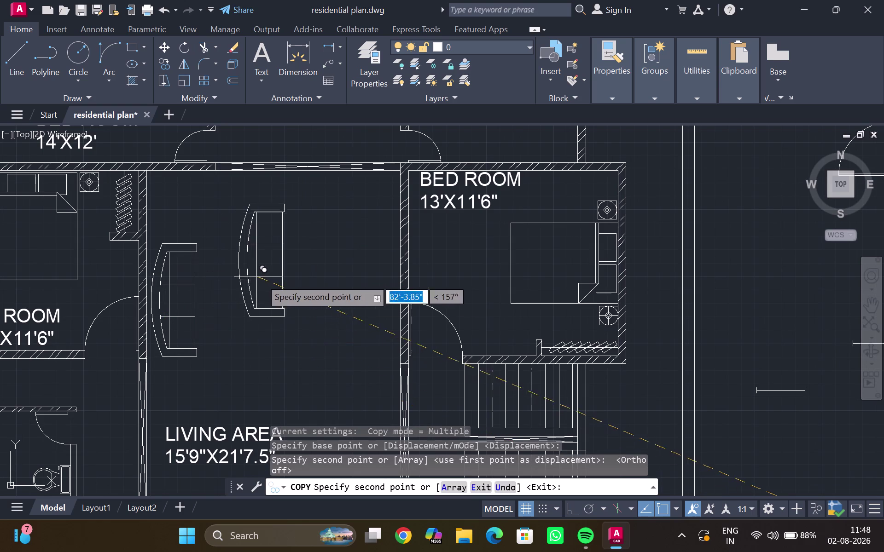
key(Escape)
scroll(down, 3)
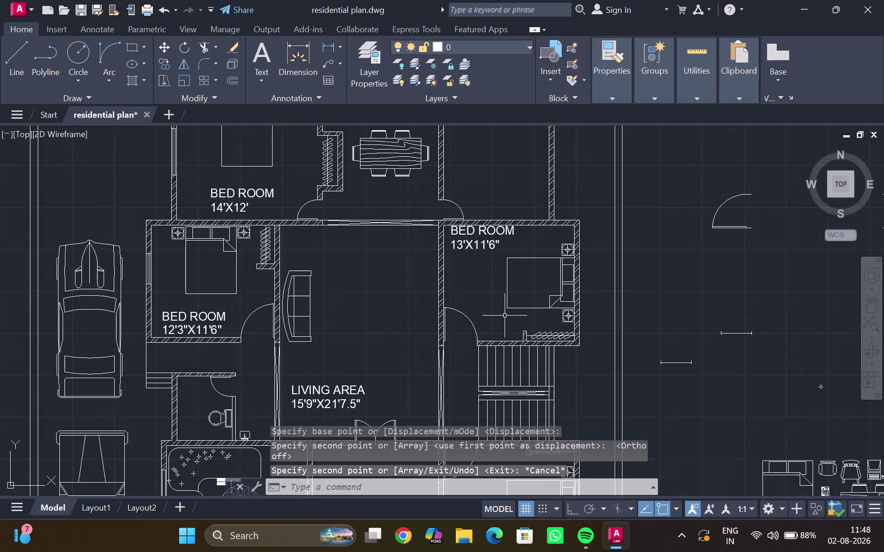
middle_drag(531, 312, 234, 343)
scroll(down, 3)
middle_drag(538, 290, 518, 265)
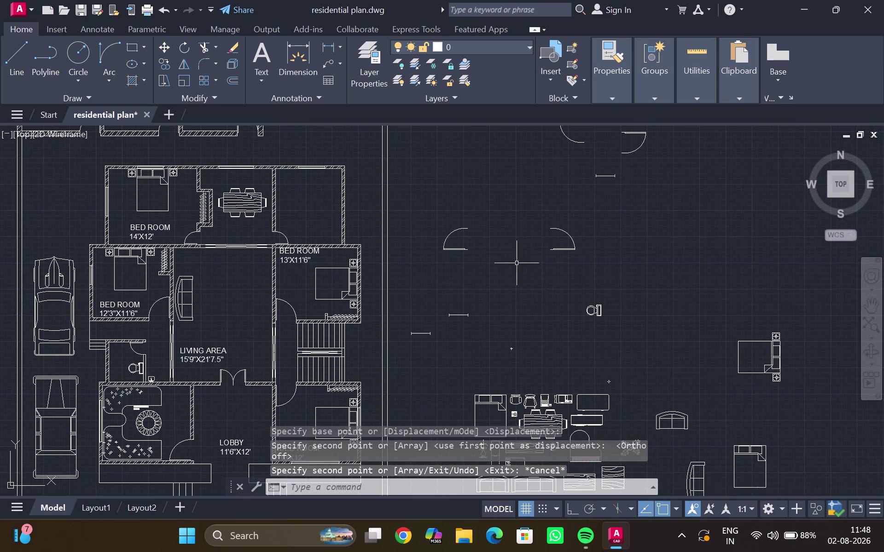
middle_drag(533, 309, 510, 270)
middle_drag(638, 393, 629, 334)
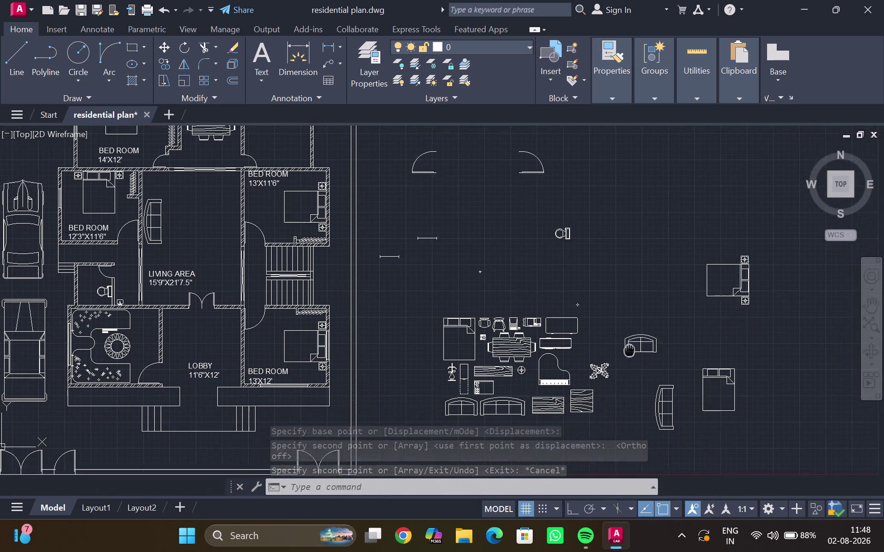
middle_drag(629, 334, 628, 270)
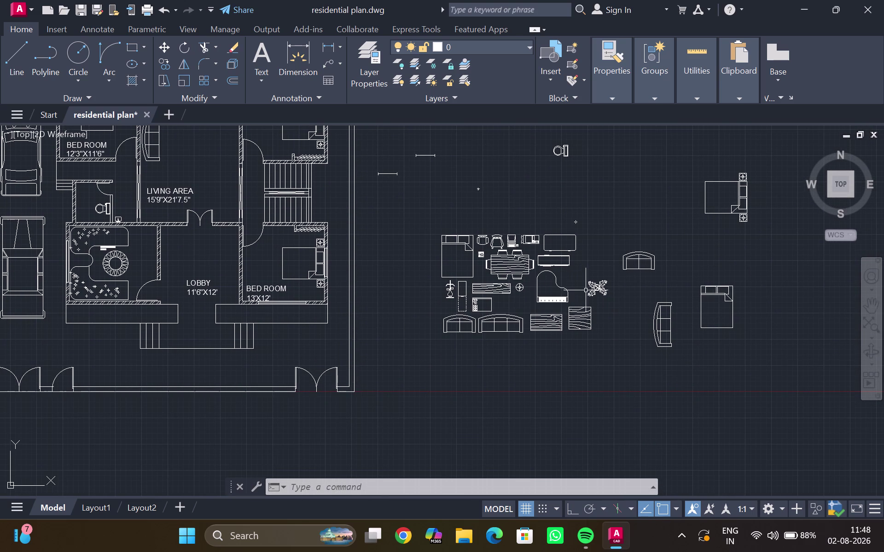
scroll(up, 3)
middle_drag(471, 264, 467, 281)
Copy the small armchair block twice, side by side at the top of the living area.
scroll(up, 3)
click(491, 211)
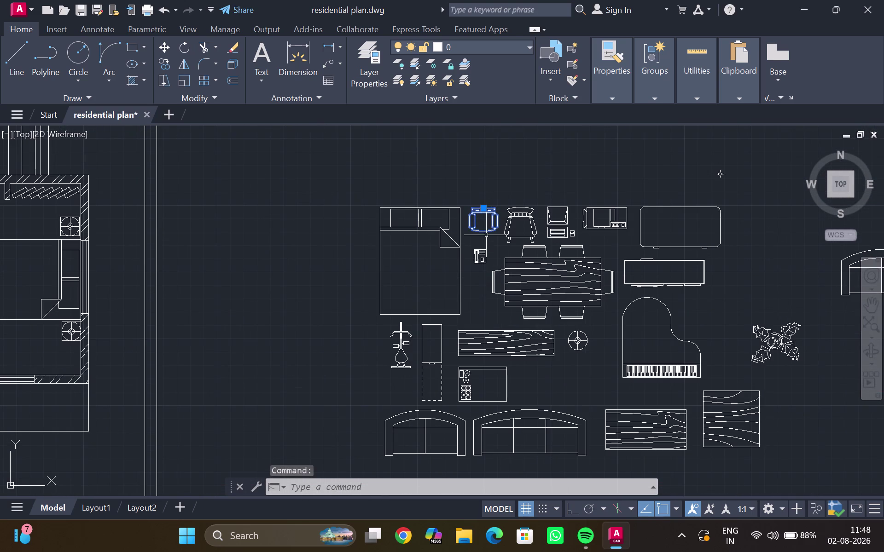
key(m)
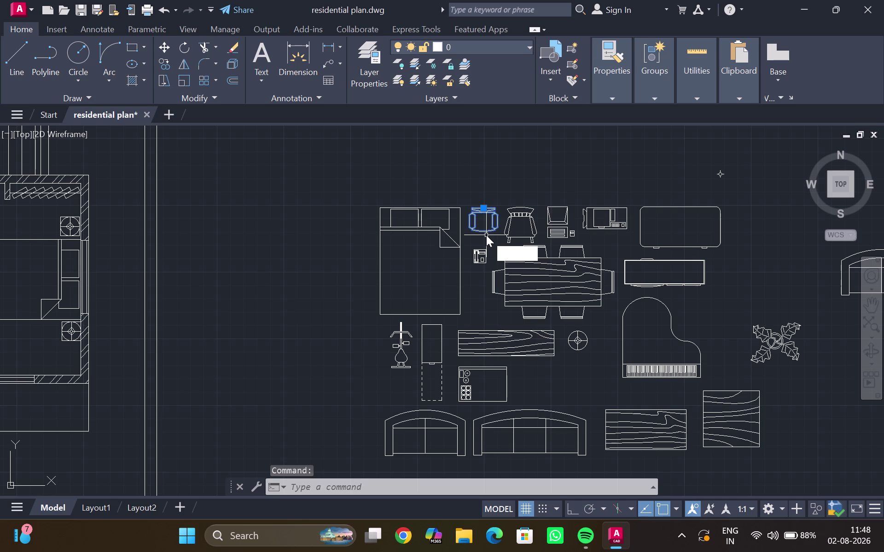
key(BackSpace)
text(CO)
key(Return)
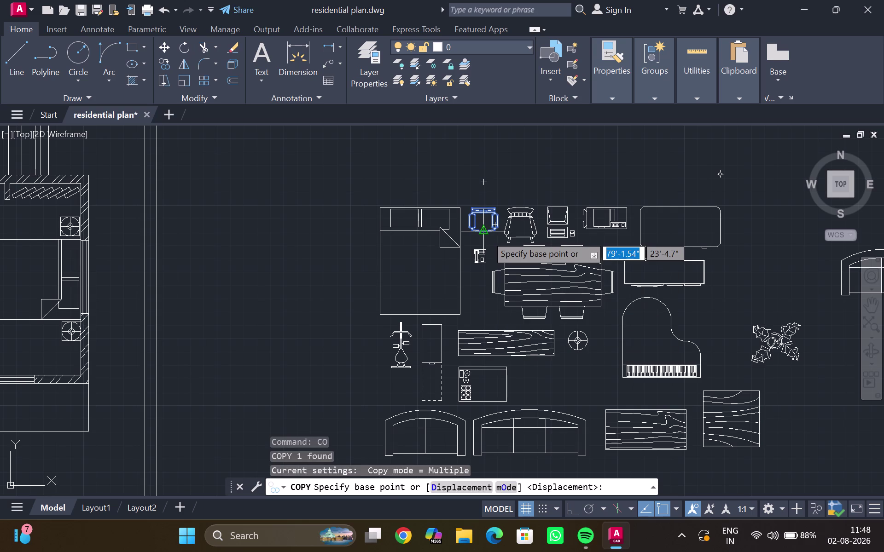
click(487, 222)
scroll(down, 3)
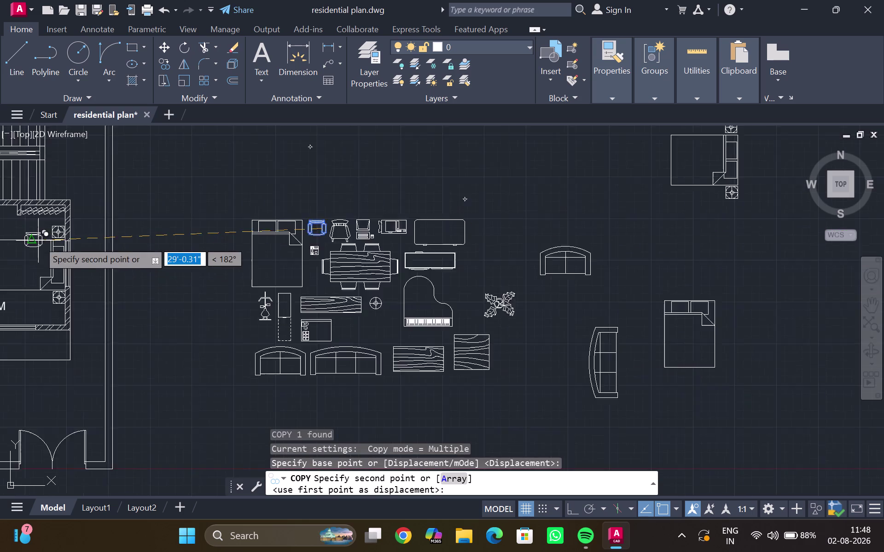
scroll(down, 3)
middle_drag(178, 246, 258, 273)
middle_drag(0, 133, 143, 301)
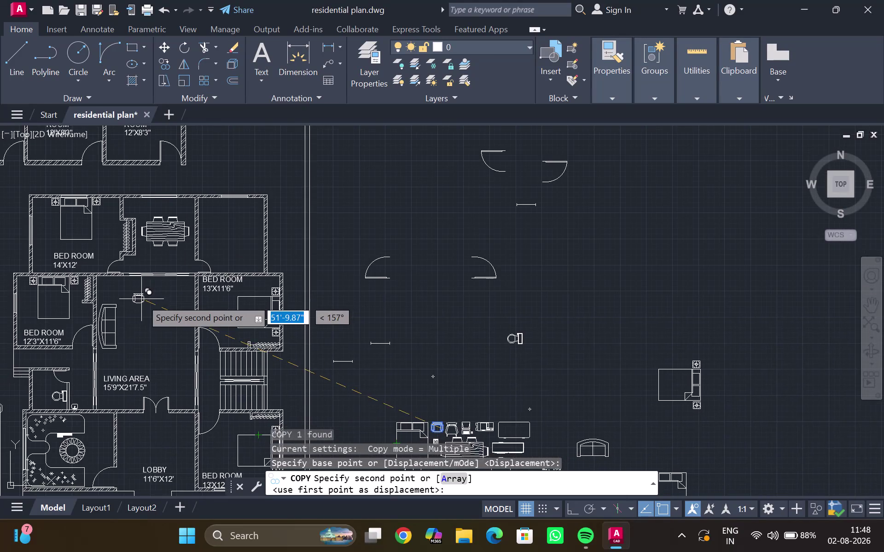
scroll(up, 3)
scroll(up, 3)
scroll(up, 3)
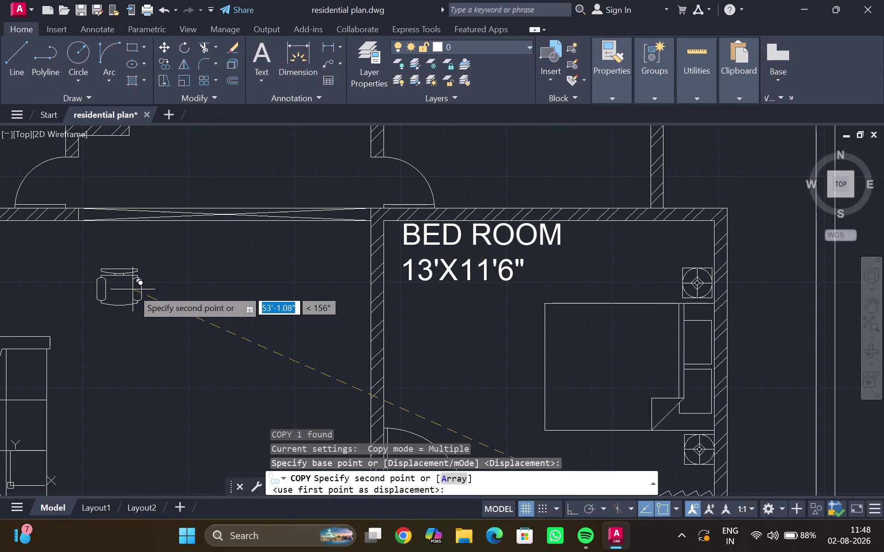
click(133, 290)
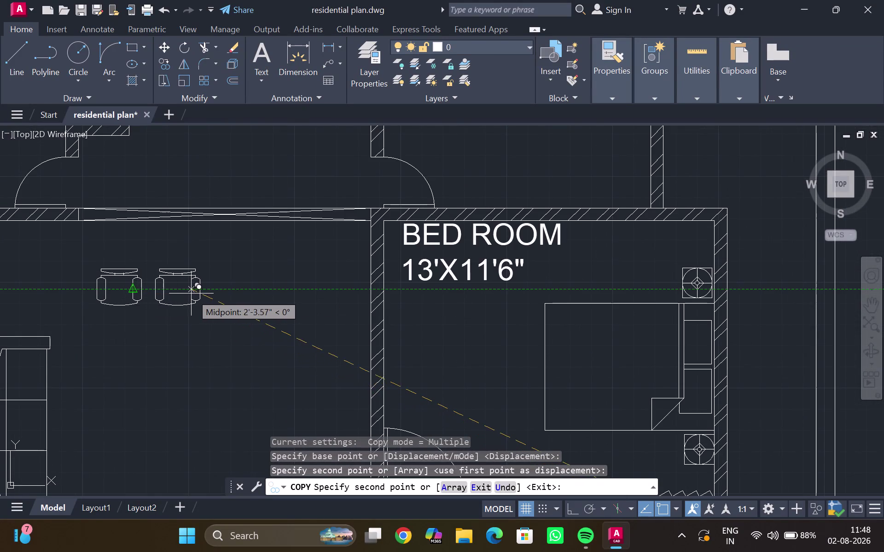
click(201, 293)
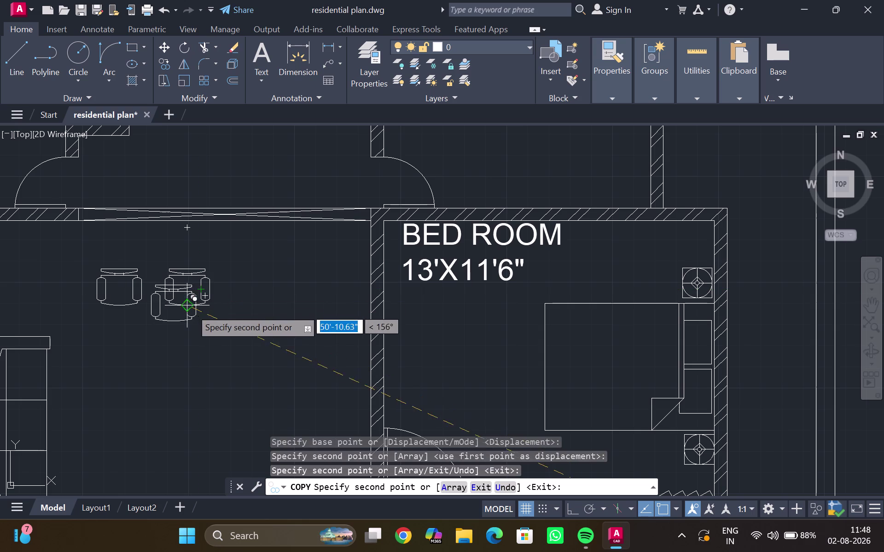
key(Escape)
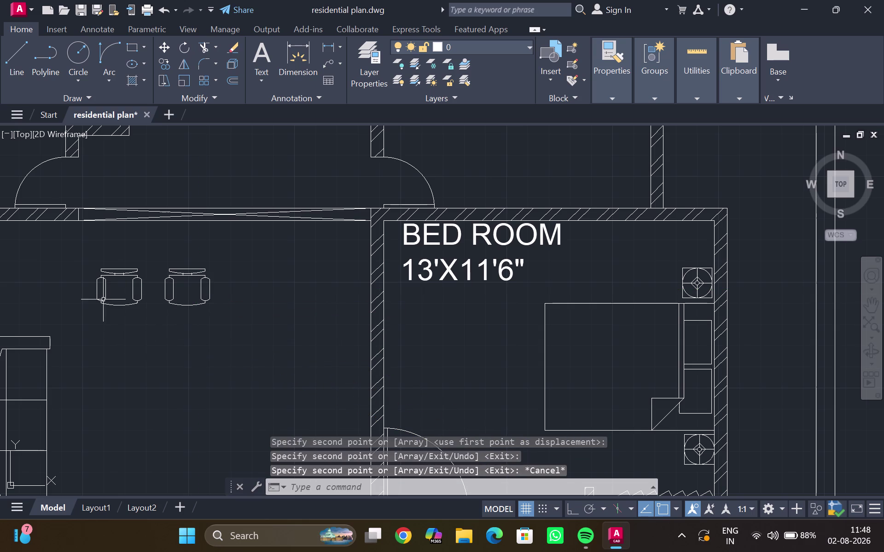
Window-select the two armchair copies.
click(94, 289)
drag(197, 285, 201, 291)
drag(204, 291, 206, 297)
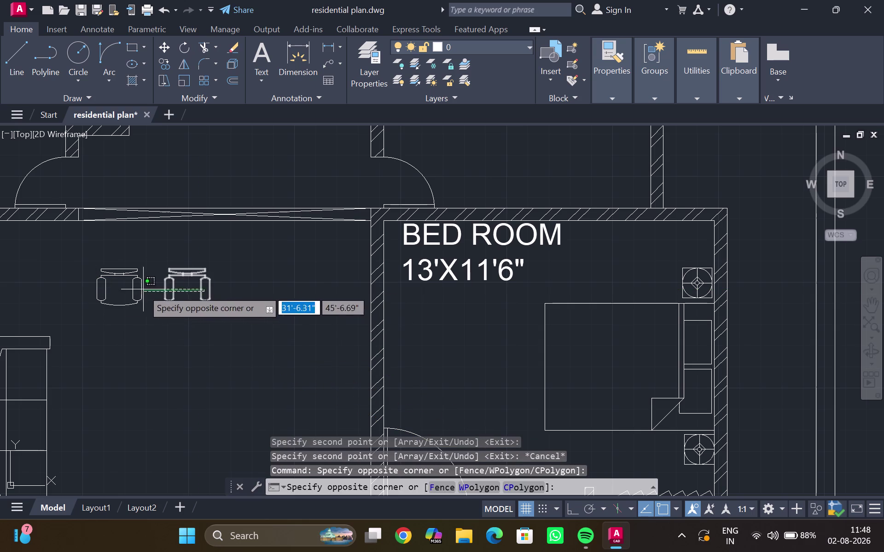
Select both armchairs and attempt a first mirror, then cancel it.
drag(142, 289, 136, 291)
click(132, 290)
text(MI)
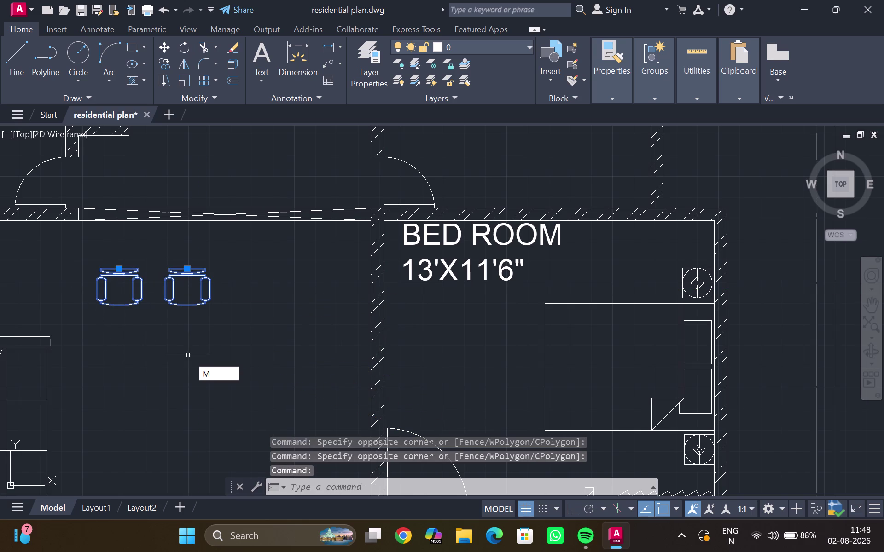
key(Return)
scroll(down, 3)
middle_drag(168, 346, 167, 332)
click(123, 374)
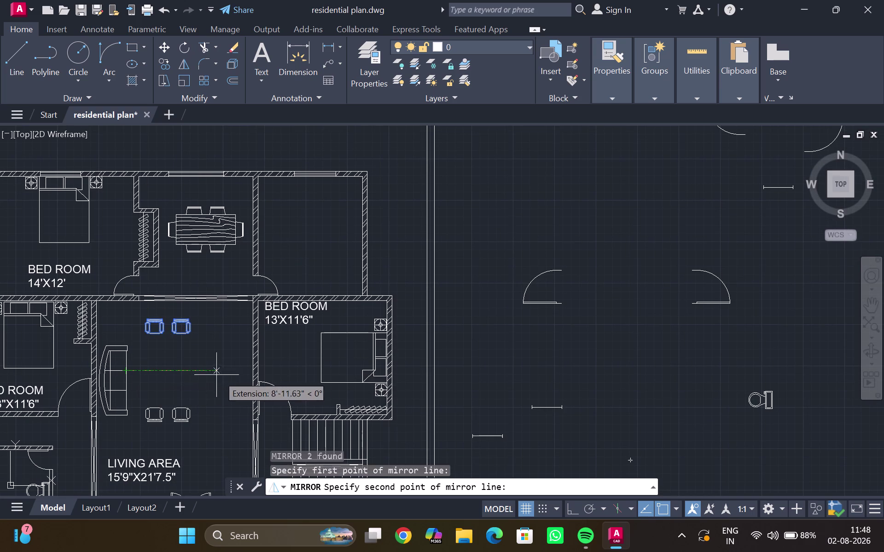
click(224, 373)
key(Escape)
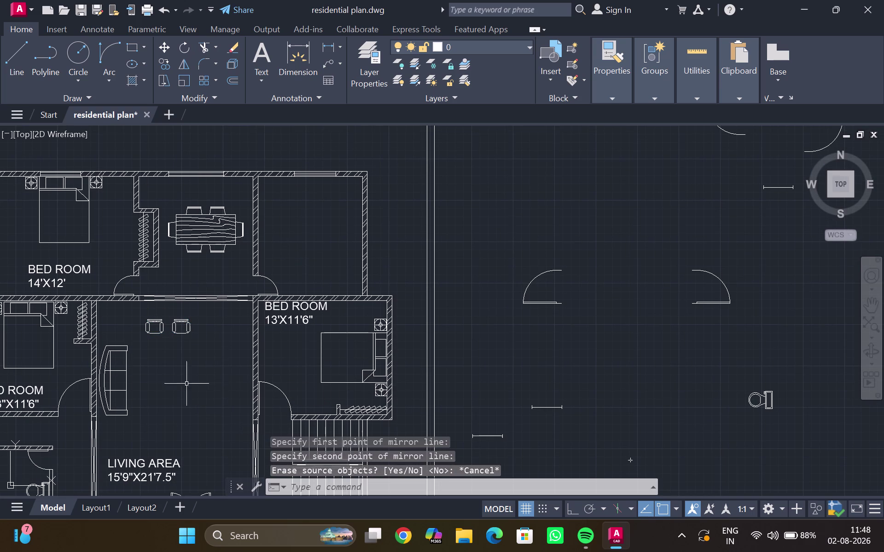
Mirror the two armchairs across the sofa's horizontal midline, keeping the originals.
drag(146, 325, 211, 321)
click(189, 330)
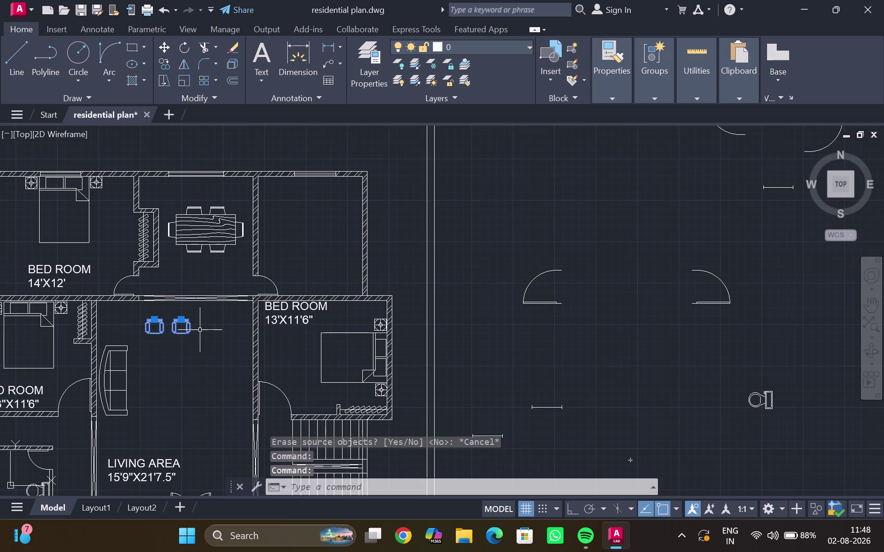
text(MI)
key(Return)
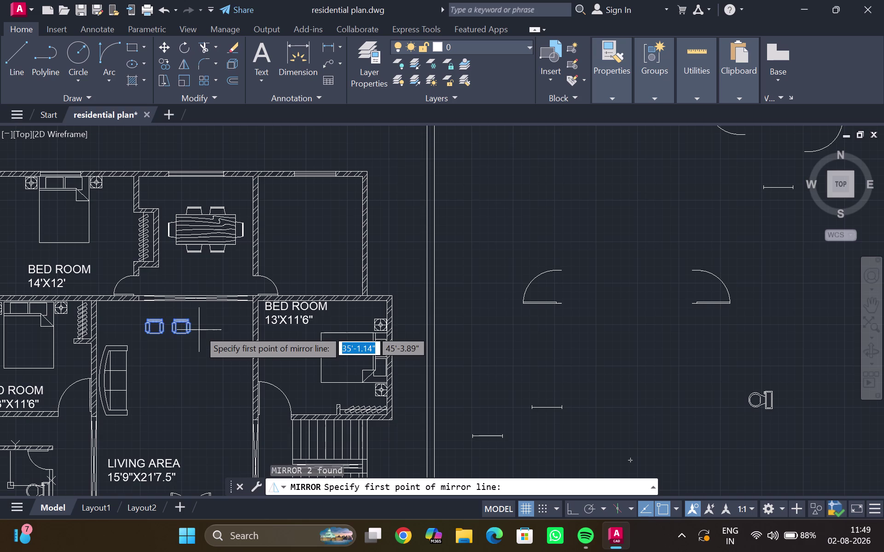
click(128, 385)
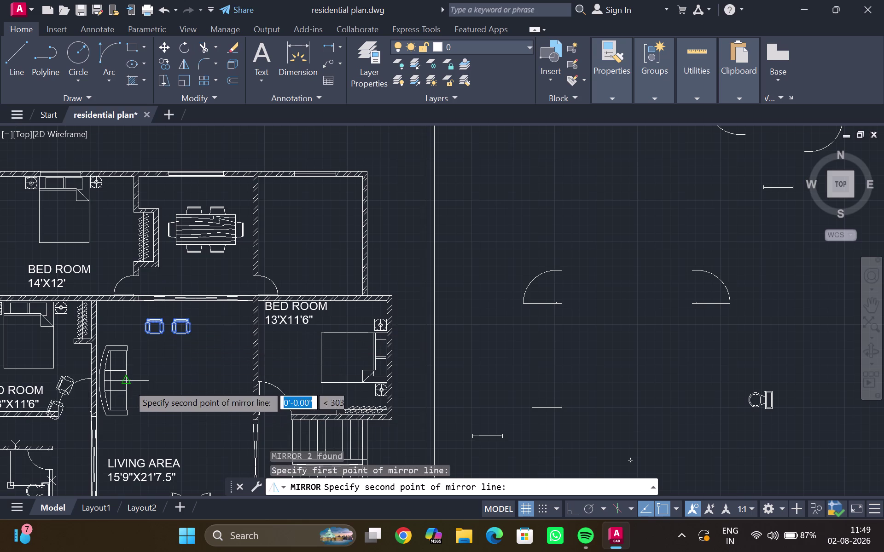
click(239, 377)
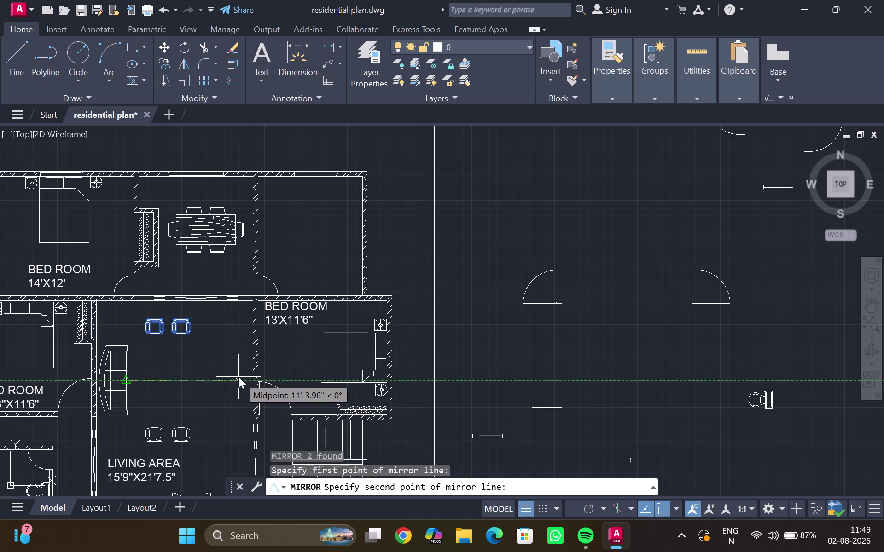
drag(281, 431, 239, 377)
scroll(down, 3)
middle_drag(197, 365, 220, 355)
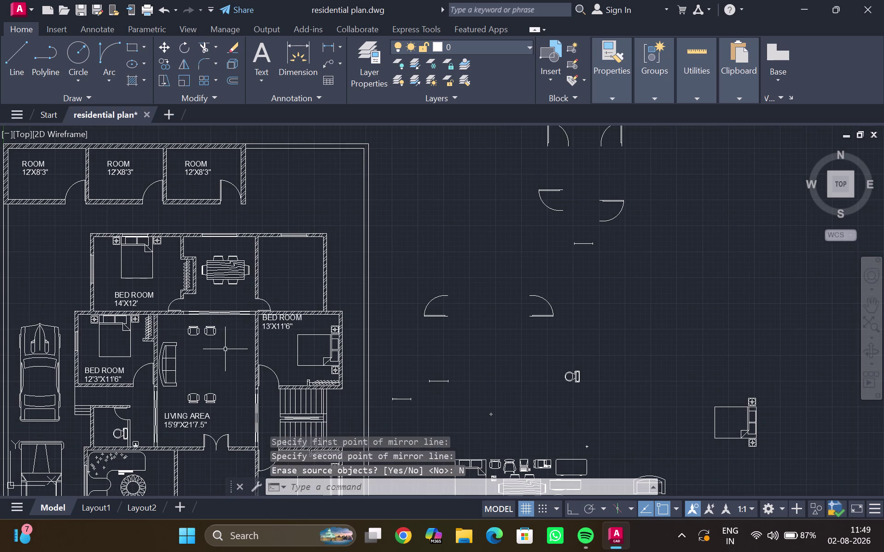
Pan over to the spare furniture blocks and select the wooden table block.
scroll(up, 3)
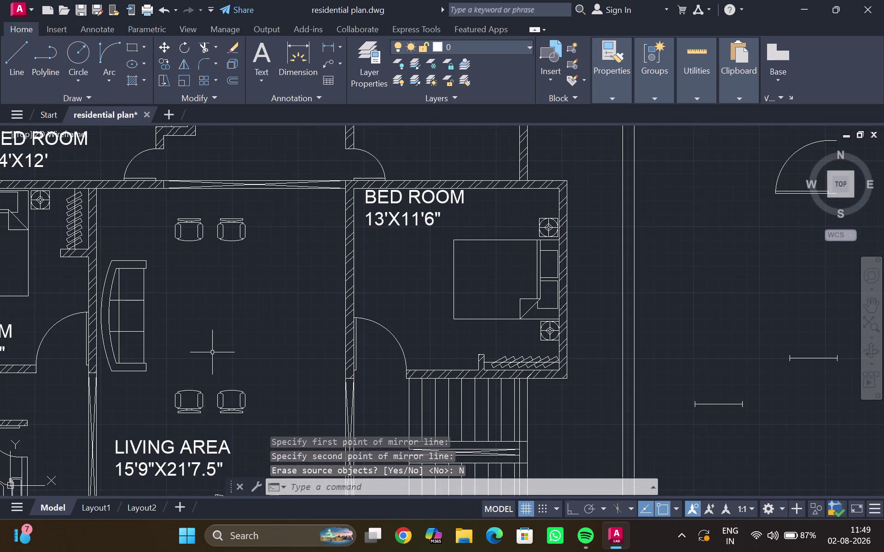
scroll(down, 3)
scroll(down, 3)
middle_drag(508, 332, 387, 303)
middle_drag(469, 405, 445, 321)
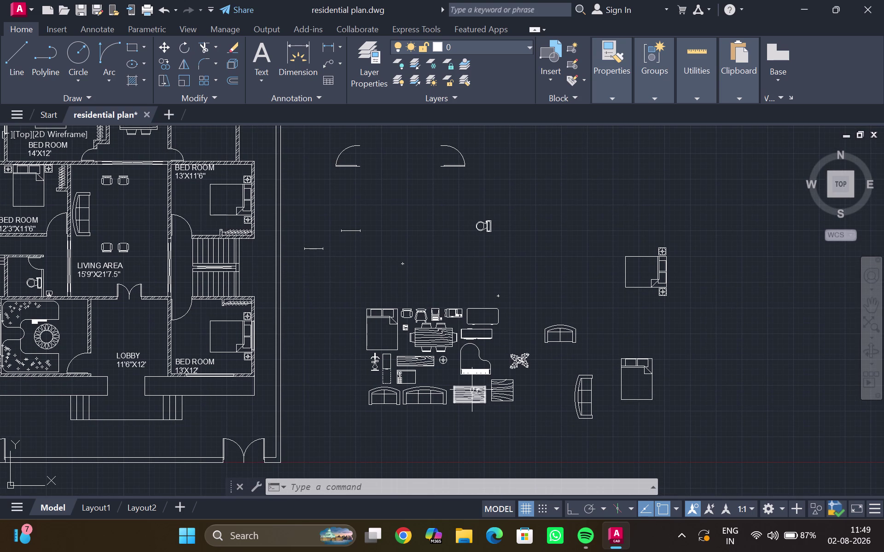
click(472, 392)
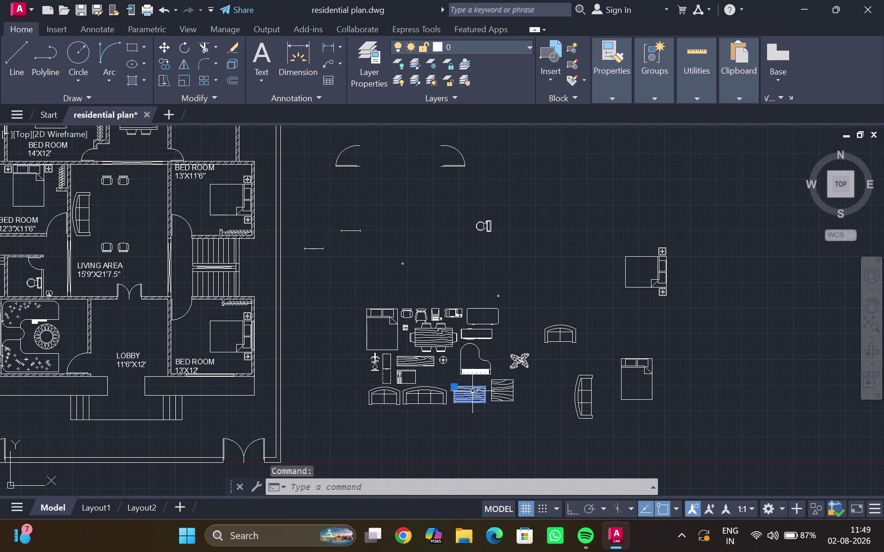
Rotate the wooden table 90° upright with Ortho on.
text(RO)
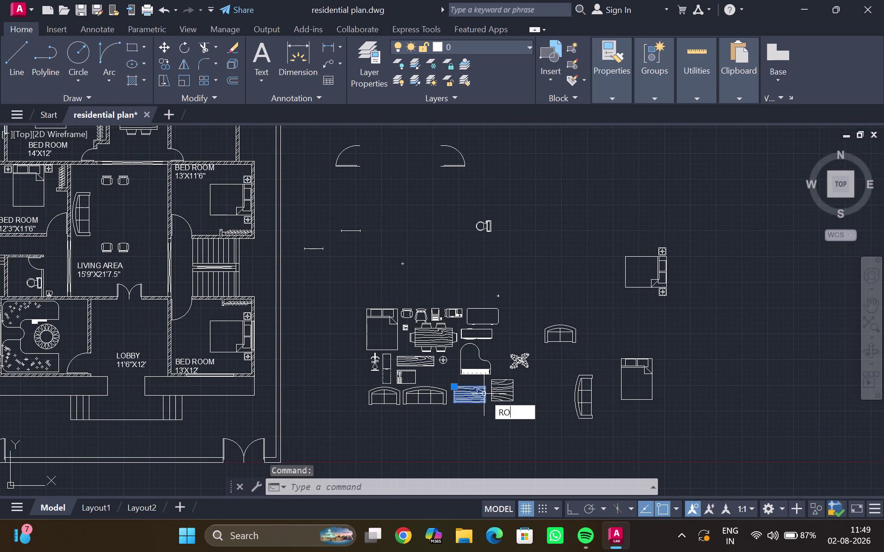
key(Return)
click(490, 391)
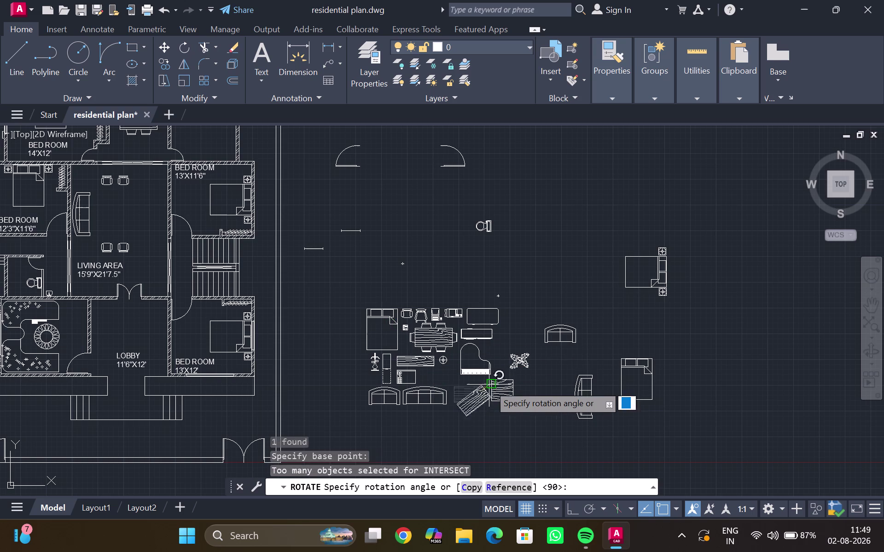
click(571, 510)
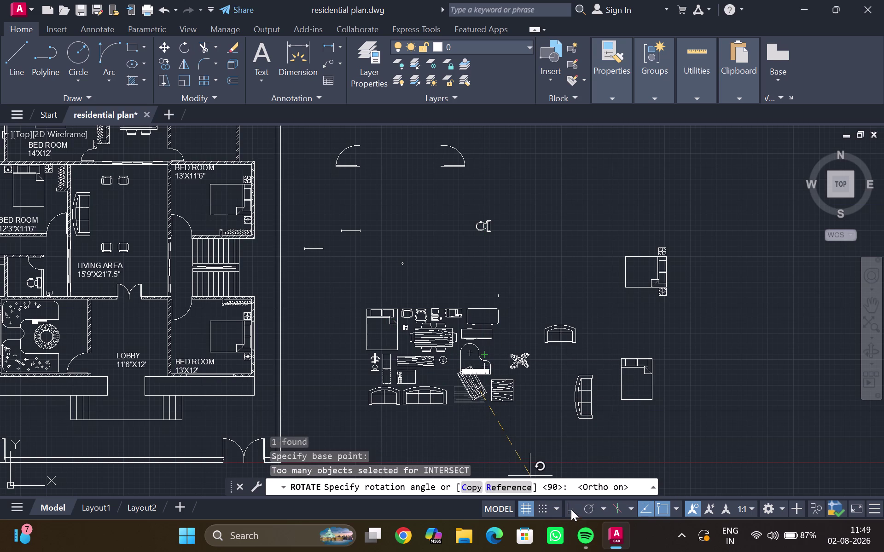
click(510, 326)
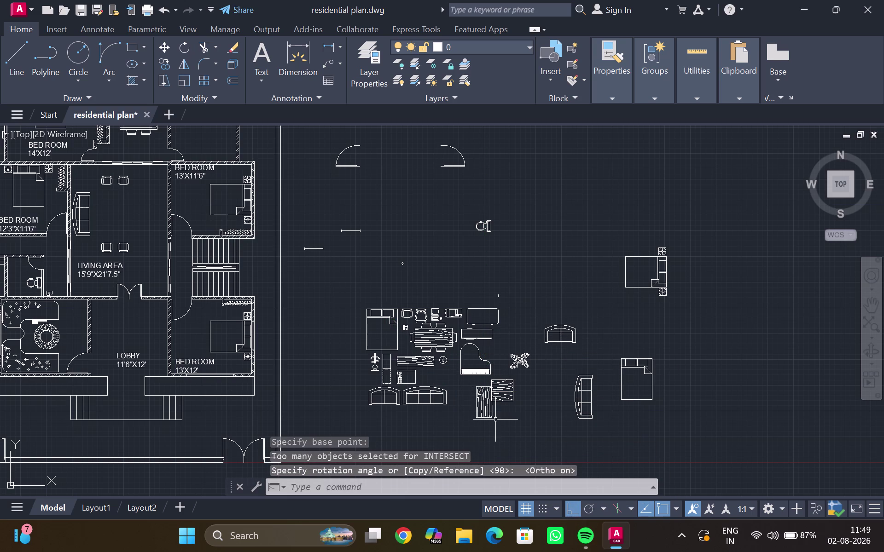
Copy the rotated table into the living area centre between the armchairs.
click(487, 405)
text(CO)
key(Return)
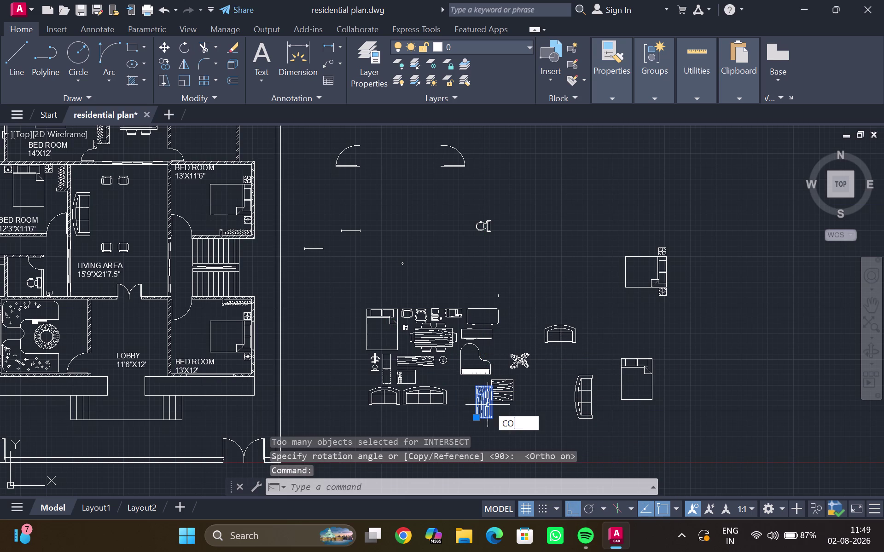
drag(486, 405, 443, 414)
scroll(down, 3)
middle_drag(101, 230, 139, 229)
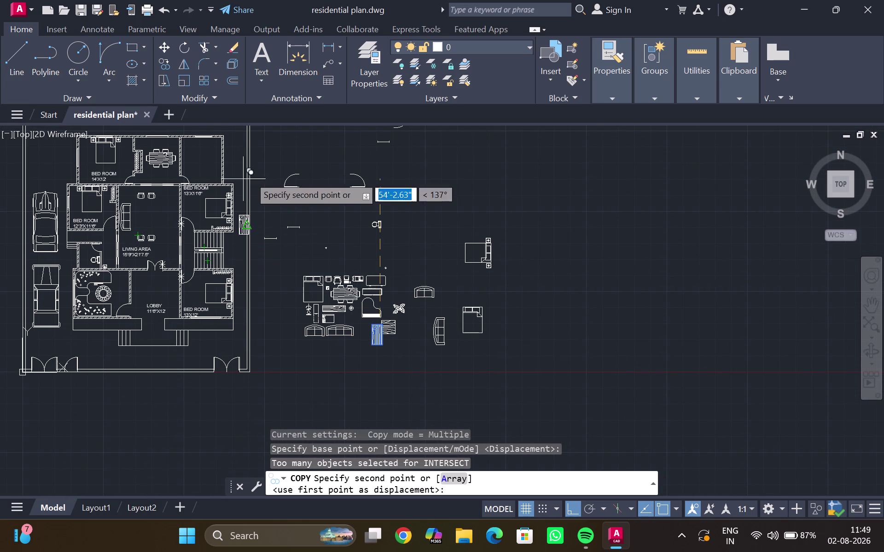
click(574, 509)
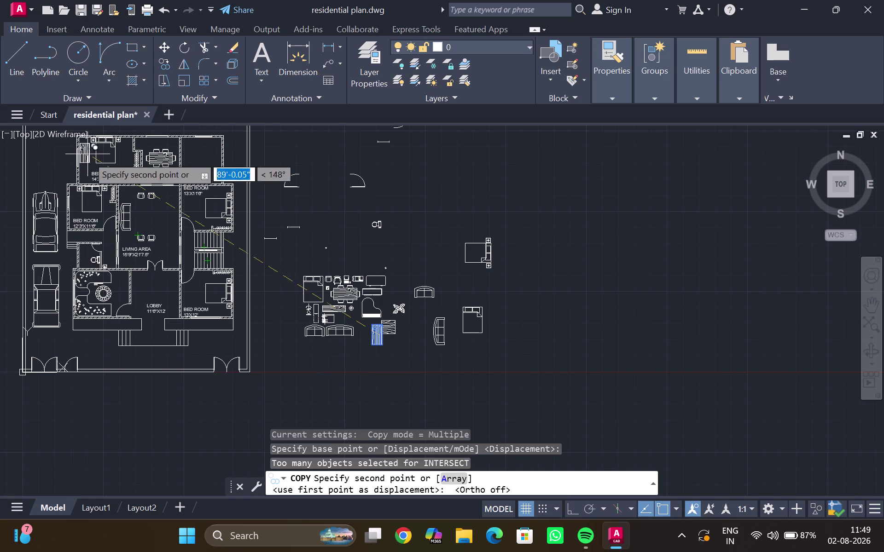
scroll(up, 3)
scroll(up, 3)
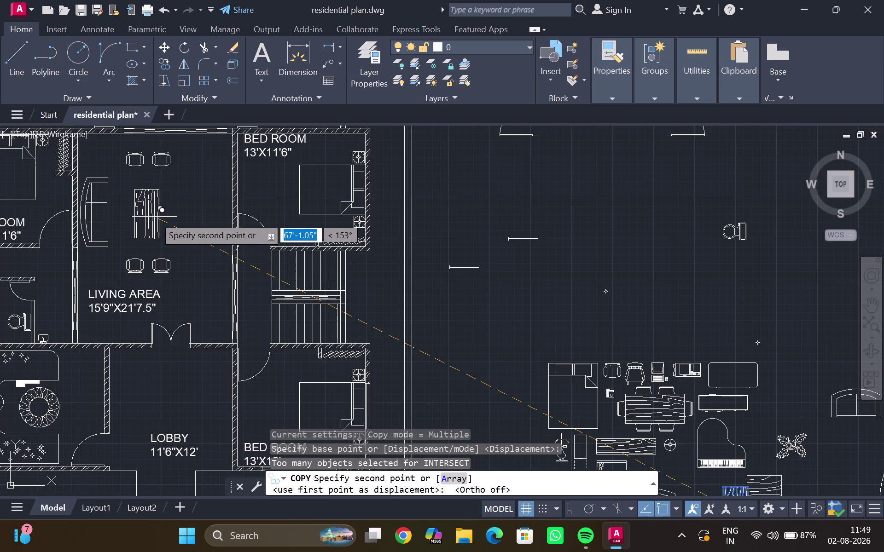
click(154, 217)
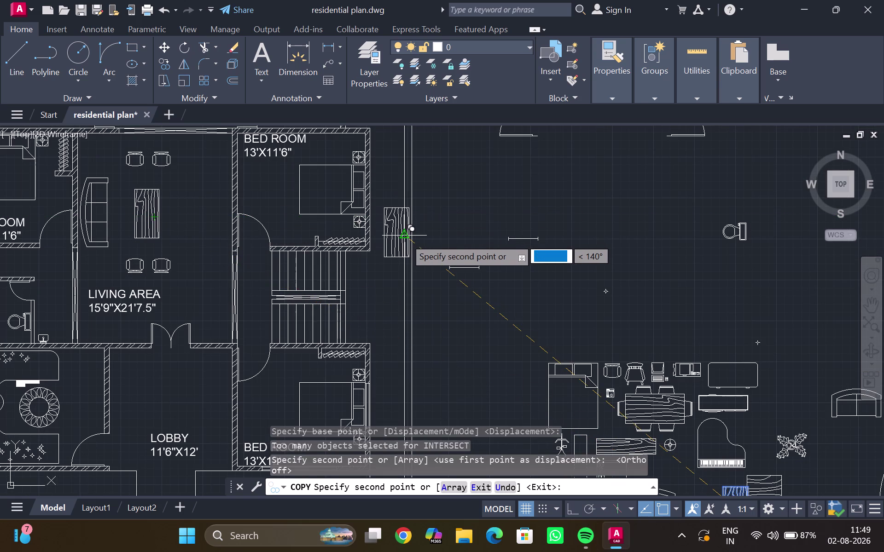
End the copy command and pan out to view the whole drawing.
scroll(down, 3)
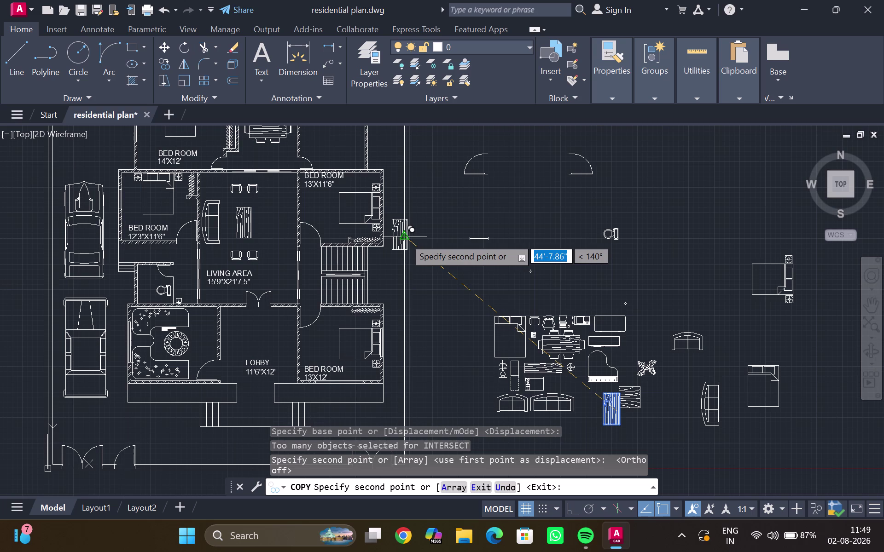
middle_drag(405, 238, 385, 229)
scroll(down, 3)
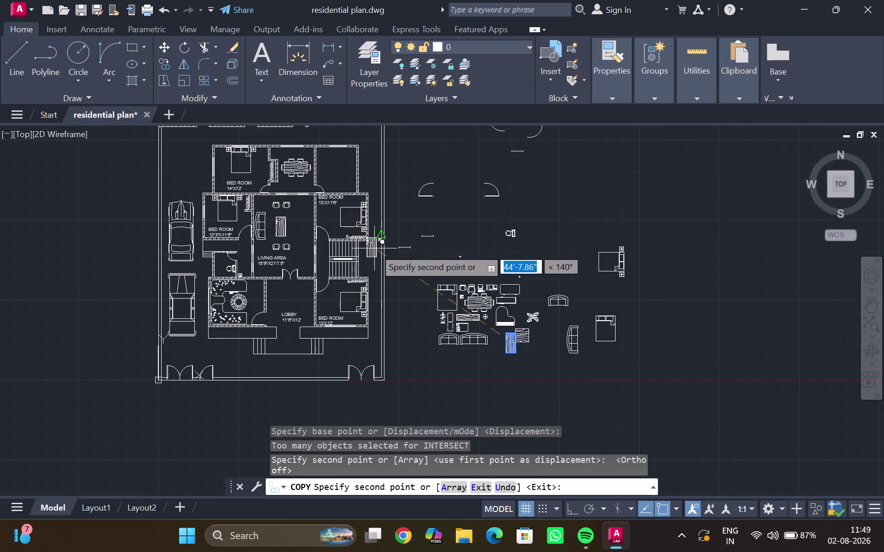
middle_drag(375, 248, 362, 187)
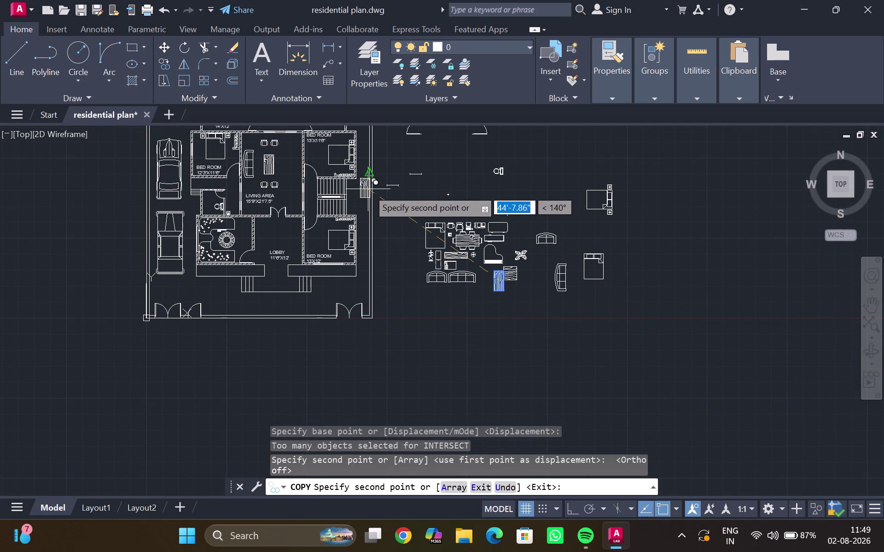
key(Escape)
middle_click(370, 190)
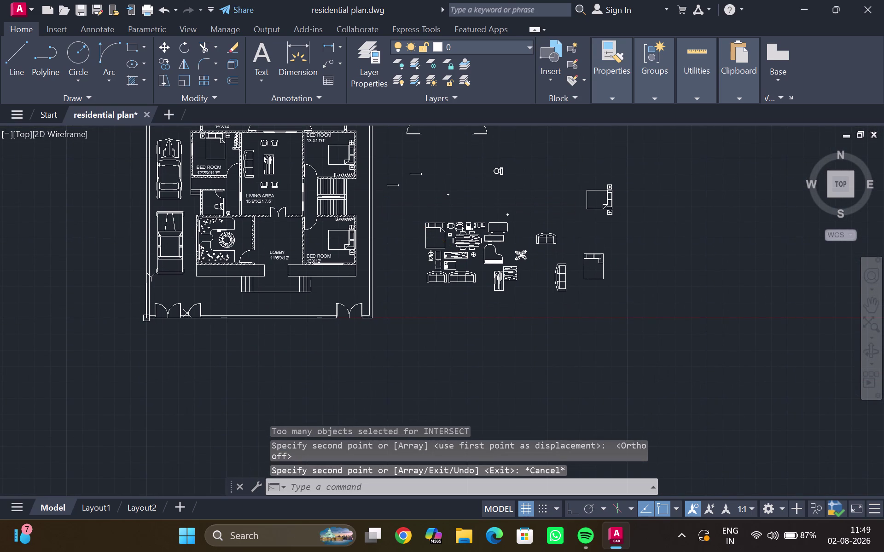
middle_drag(396, 199, 379, 270)
scroll(down, 3)
middle_drag(393, 222, 384, 251)
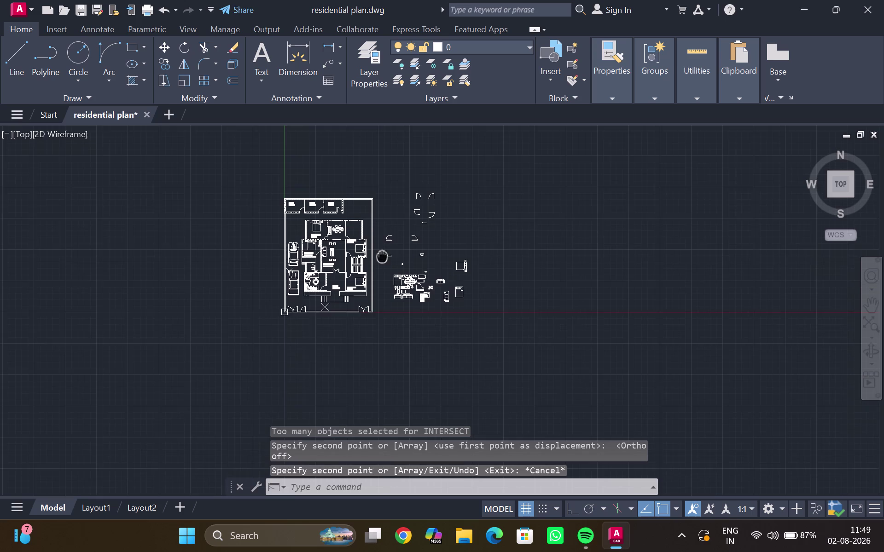
Delete the doors, bed and scattered furniture blocks right of the plan.
middle_drag(385, 251, 379, 261)
drag(407, 192, 467, 255)
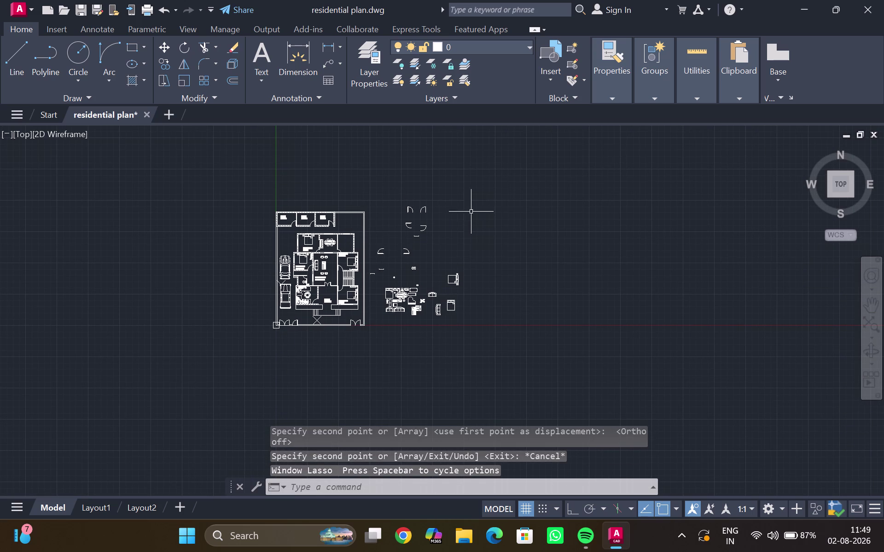
scroll(up, 3)
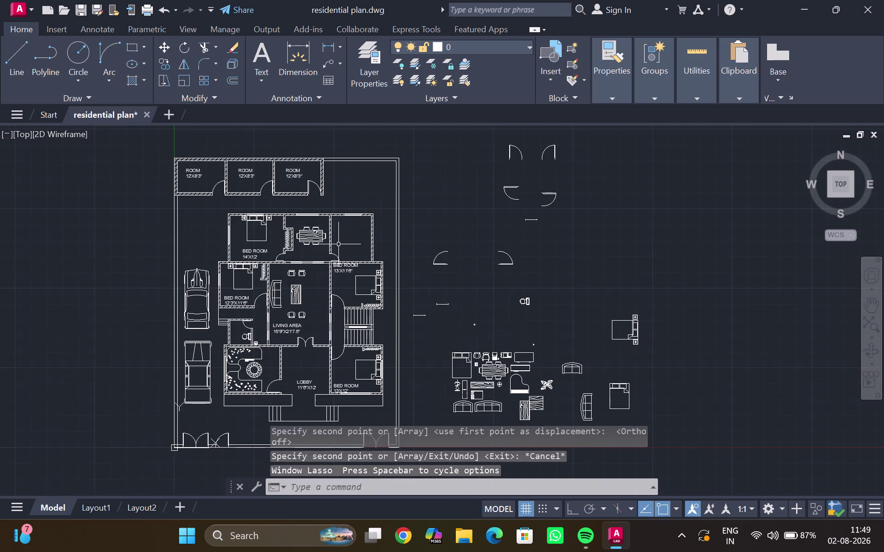
scroll(up, 3)
middle_drag(338, 245, 307, 223)
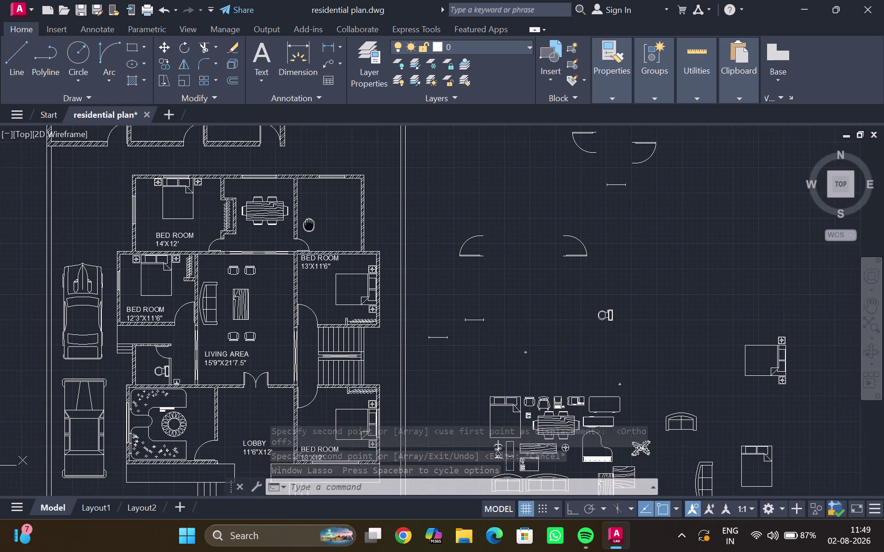
middle_drag(308, 223, 303, 219)
middle_drag(480, 326, 416, 208)
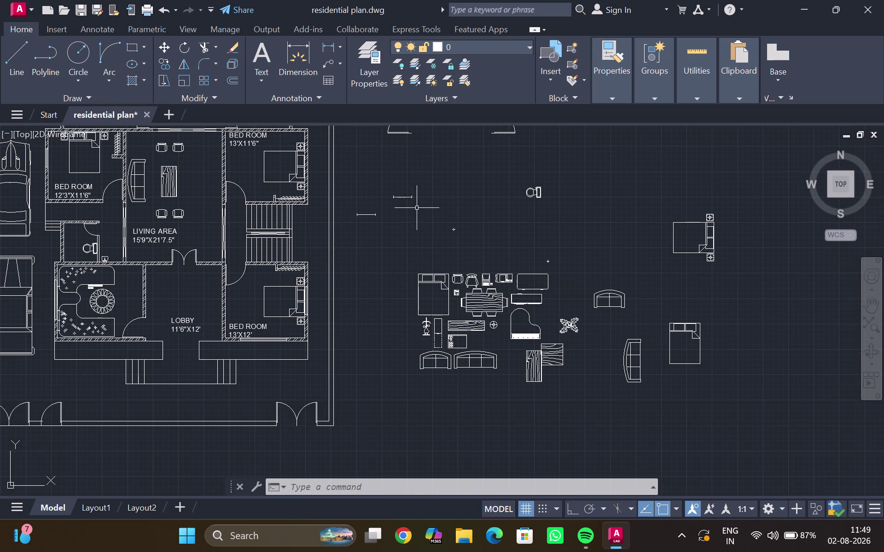
scroll(down, 3)
middle_drag(417, 208, 402, 313)
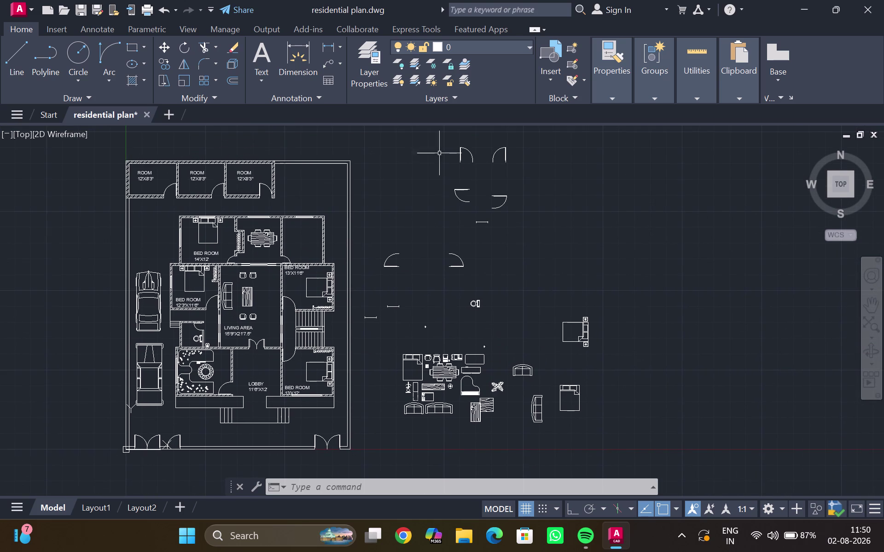
drag(424, 149, 494, 479)
right_drag(644, 431, 528, 498)
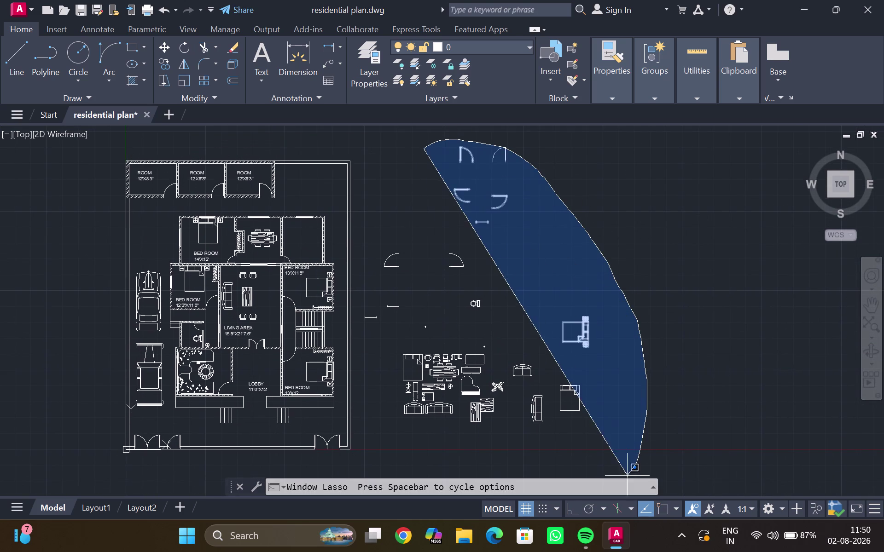
drag(493, 480, 376, 297)
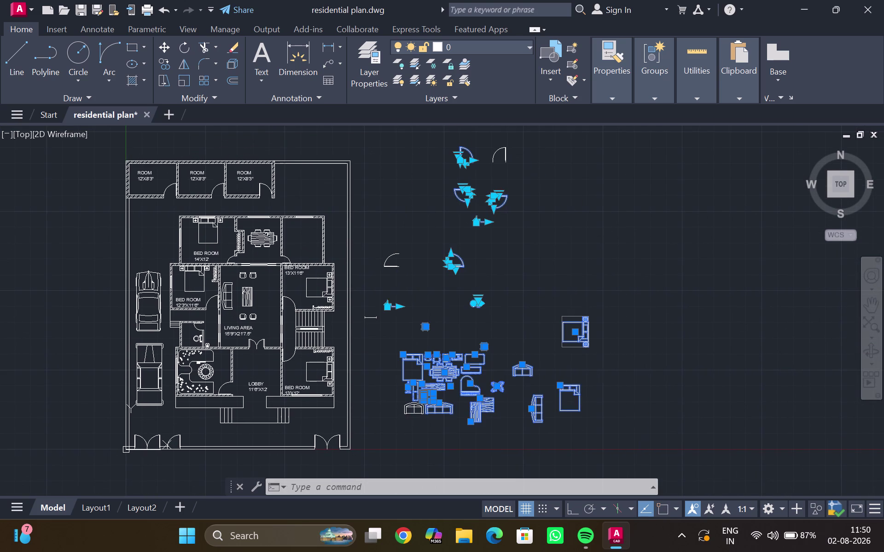
key(Delete)
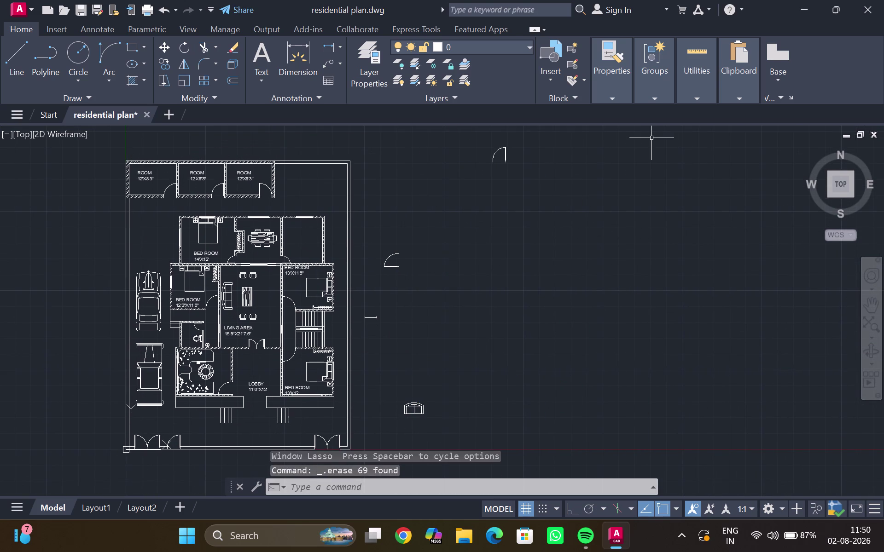
Delete the remaining stray arcs and line beside the plan.
drag(582, 140, 355, 312)
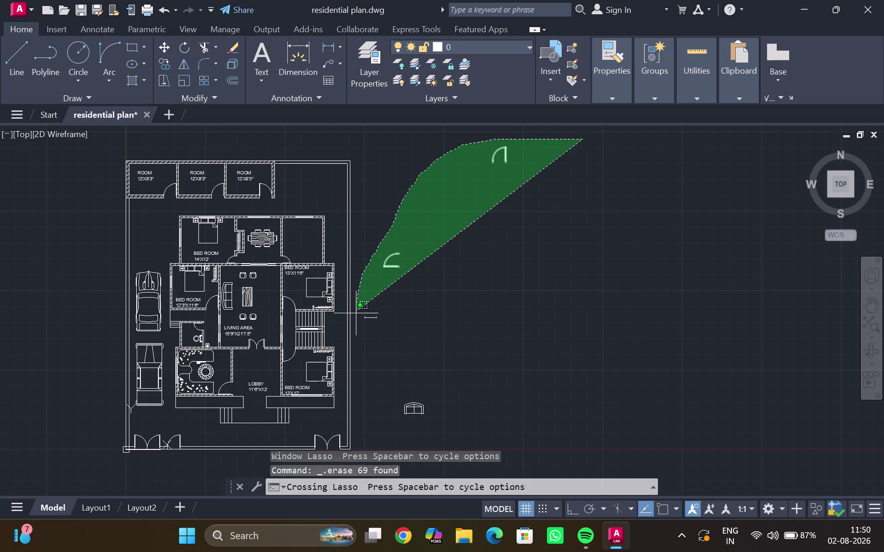
drag(356, 312, 490, 439)
key(Delete)
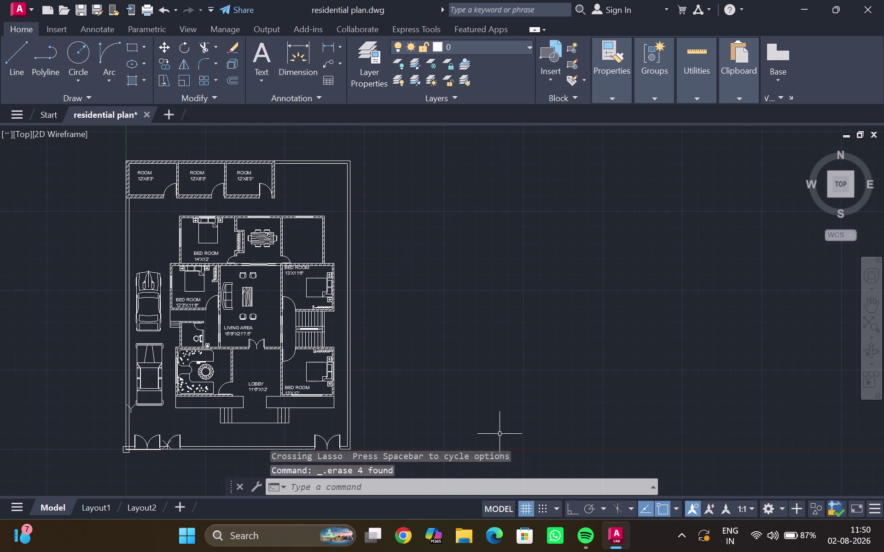
scroll(up, 3)
middle_drag(341, 264, 327, 350)
Offset two inner wall lines 2'-9" into the room beside the dining area.
scroll(up, 3)
click(298, 315)
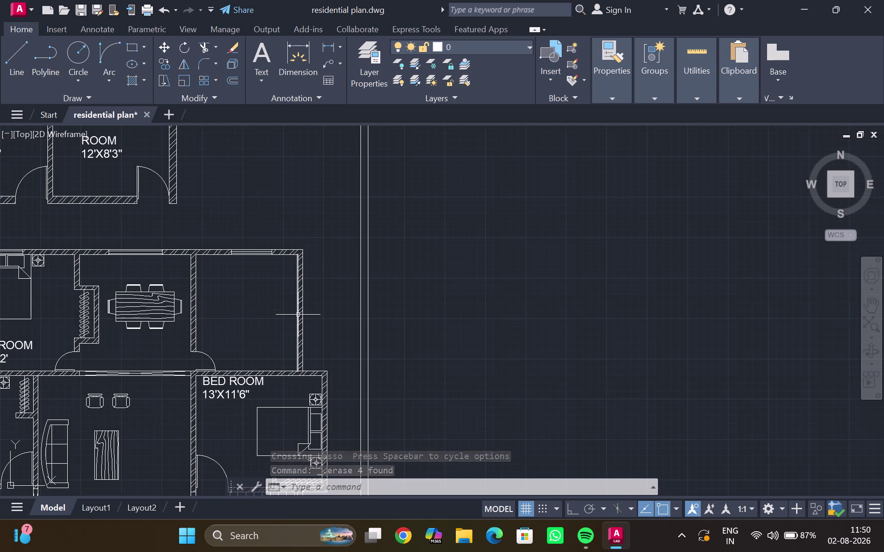
key(o)
key(Return)
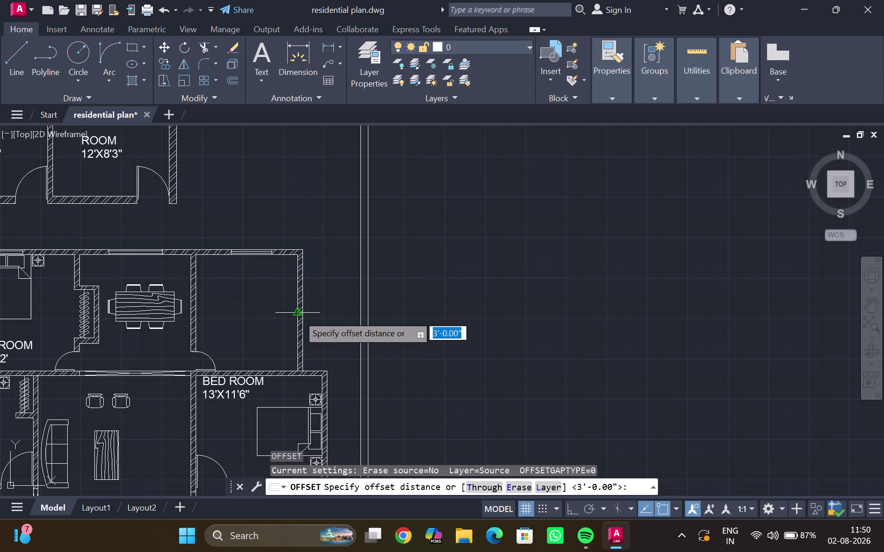
click(258, 312)
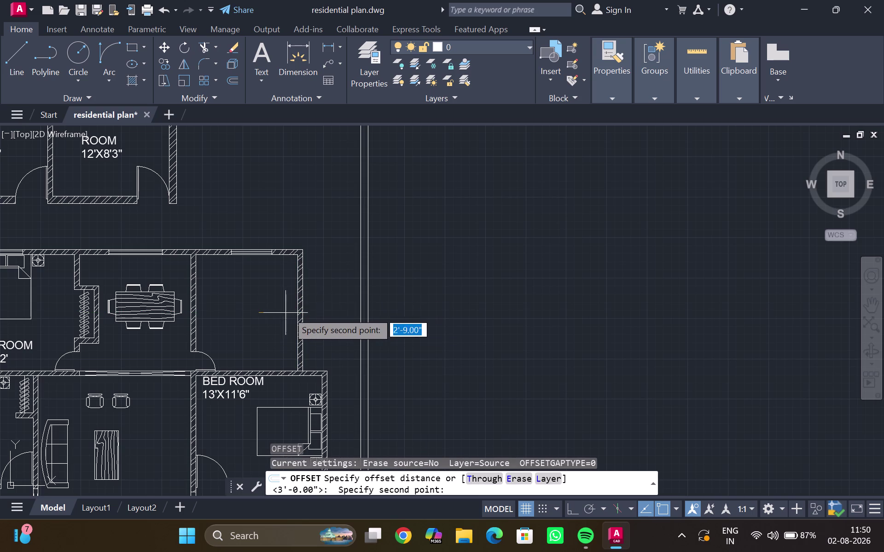
click(296, 310)
click(270, 318)
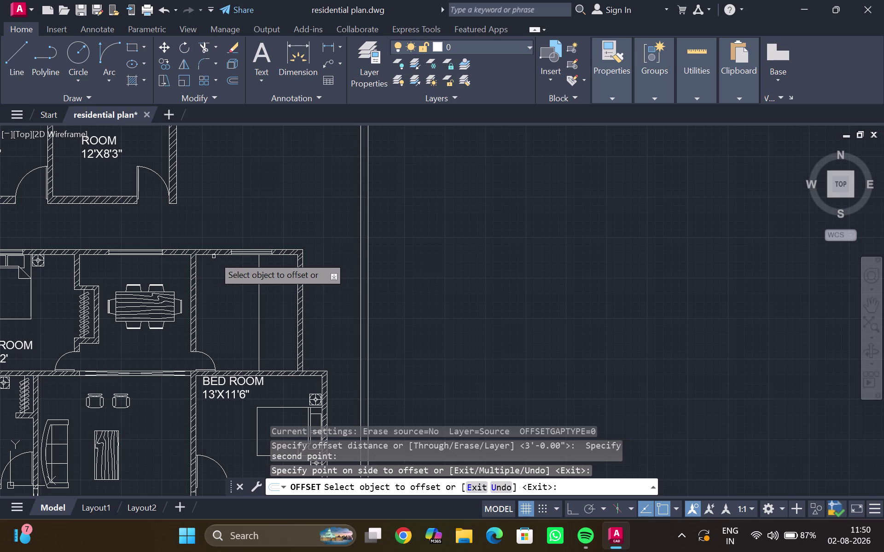
click(214, 255)
click(220, 282)
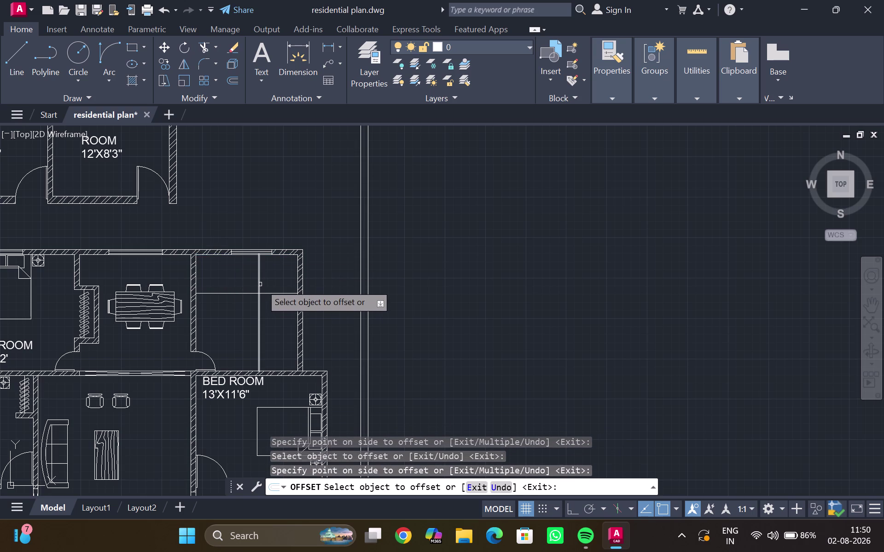
key(Escape)
Trim the overhanging ends of the offset counter lines with a fence.
key(t)
key(r)
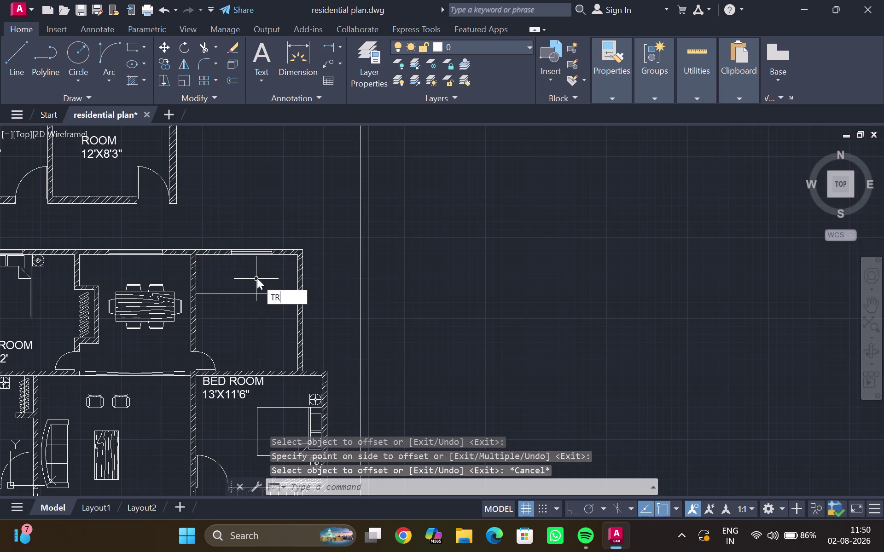
key(Return)
drag(245, 273, 285, 315)
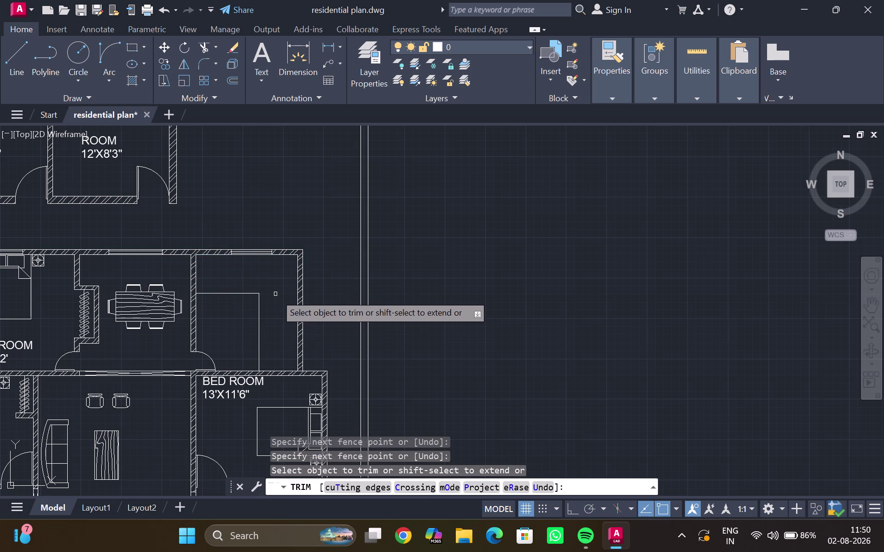
key(Escape)
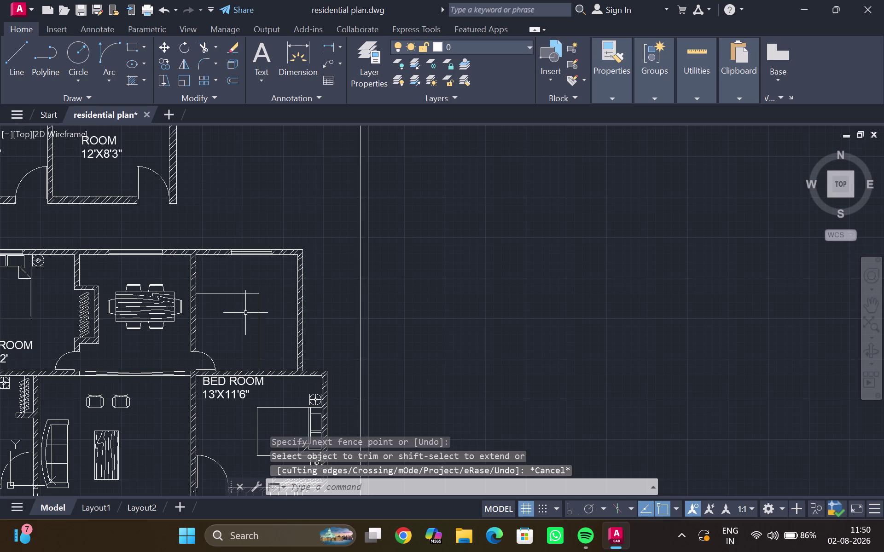
scroll(up, 3)
Draw a multiline text box inside the counter room, redoing a misplaced first attempt.
click(254, 60)
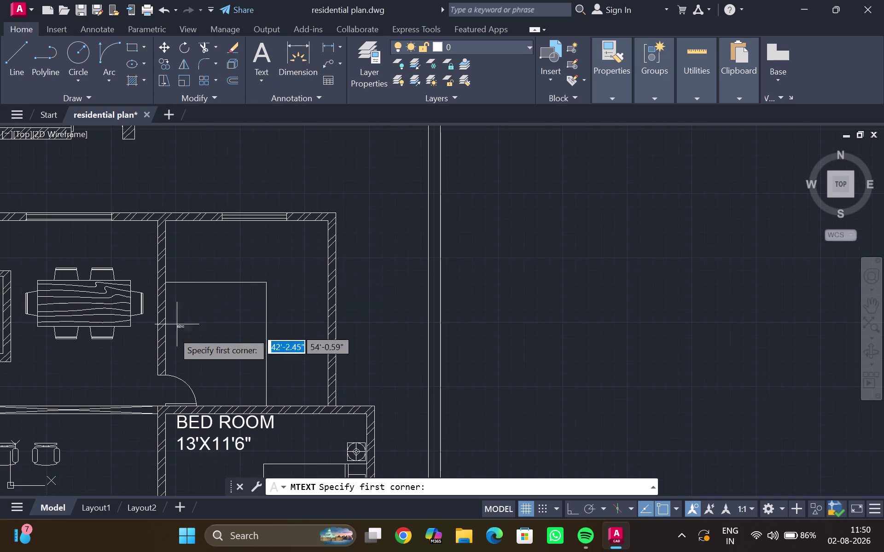
click(199, 316)
scroll(up, 3)
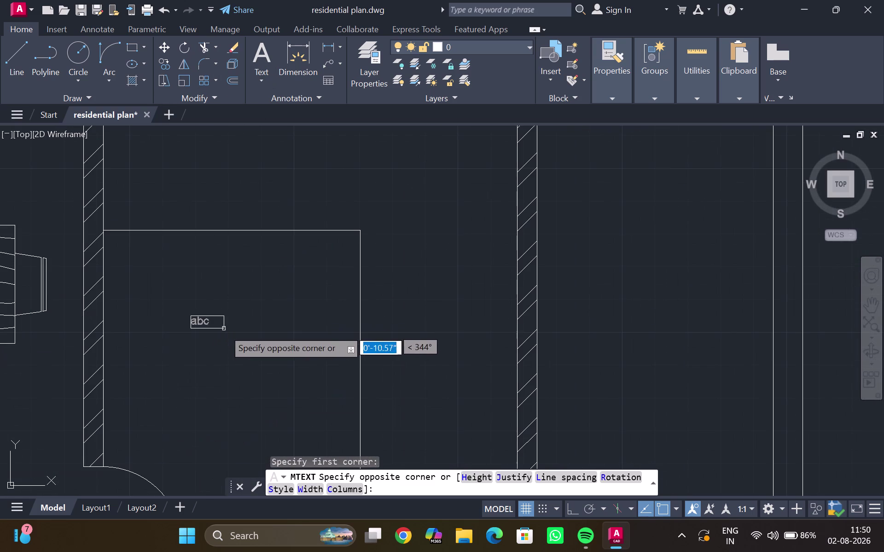
click(181, 312)
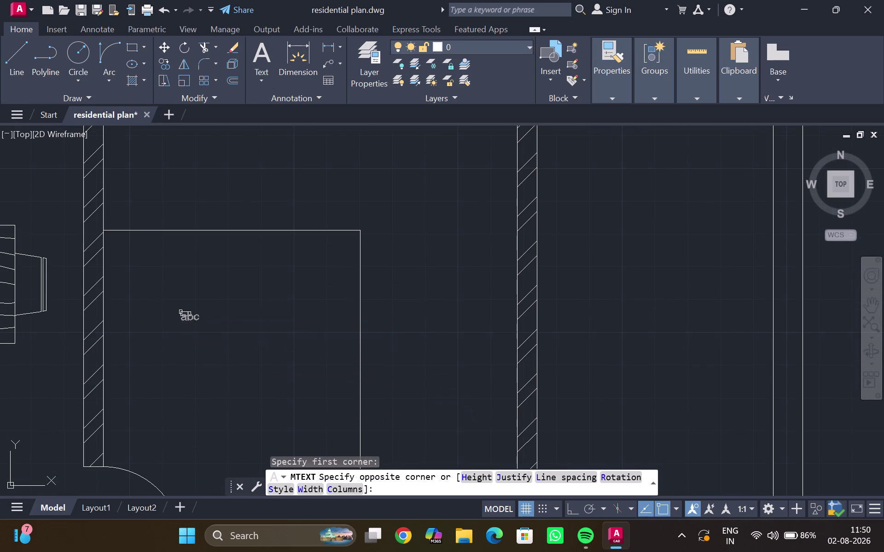
key(Escape)
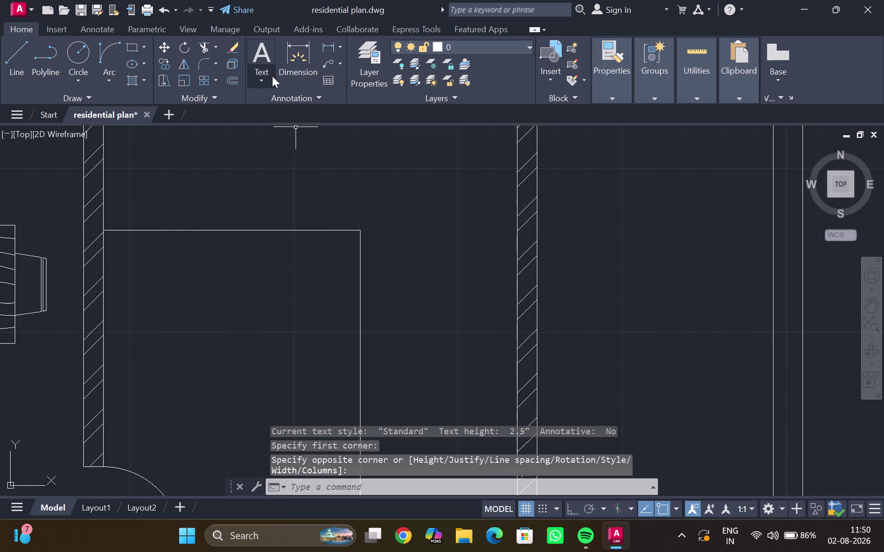
click(265, 56)
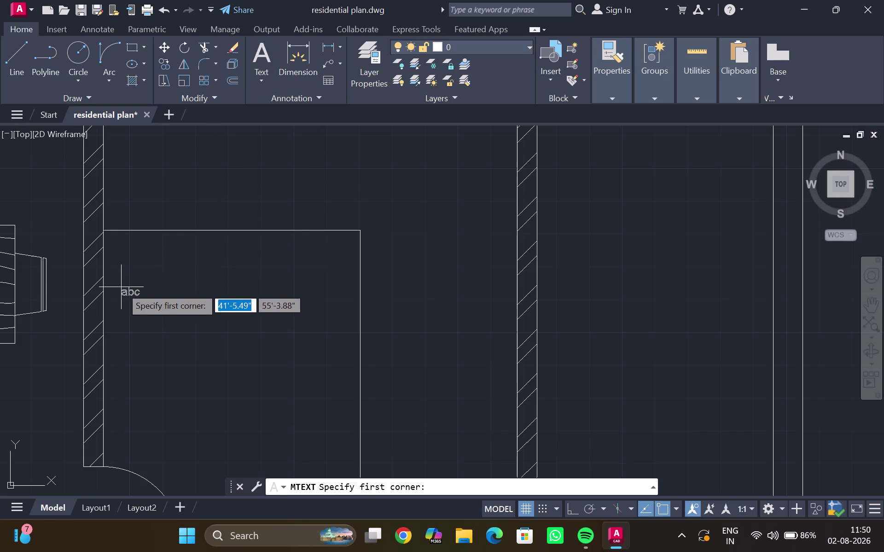
click(121, 287)
click(340, 388)
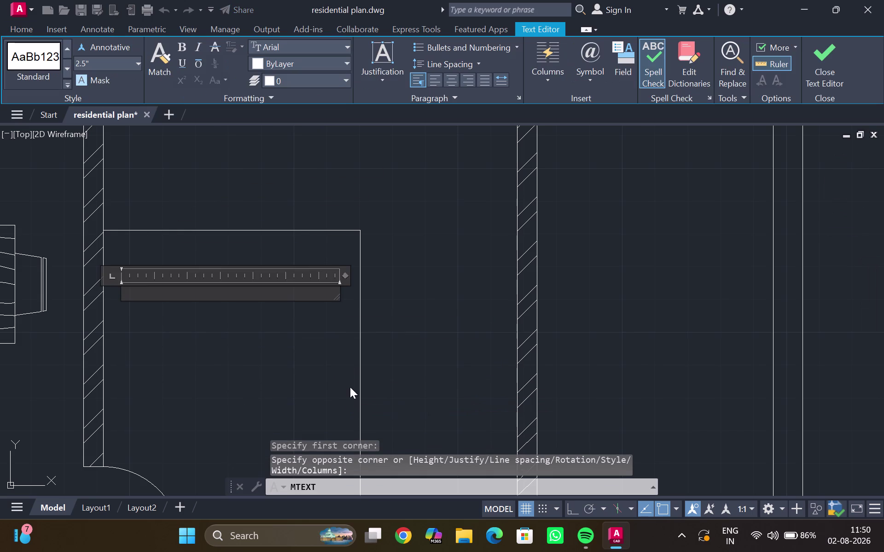
Type KITCHEN and 10'6"X12' on two lines, correcting typos.
text(KIOT)
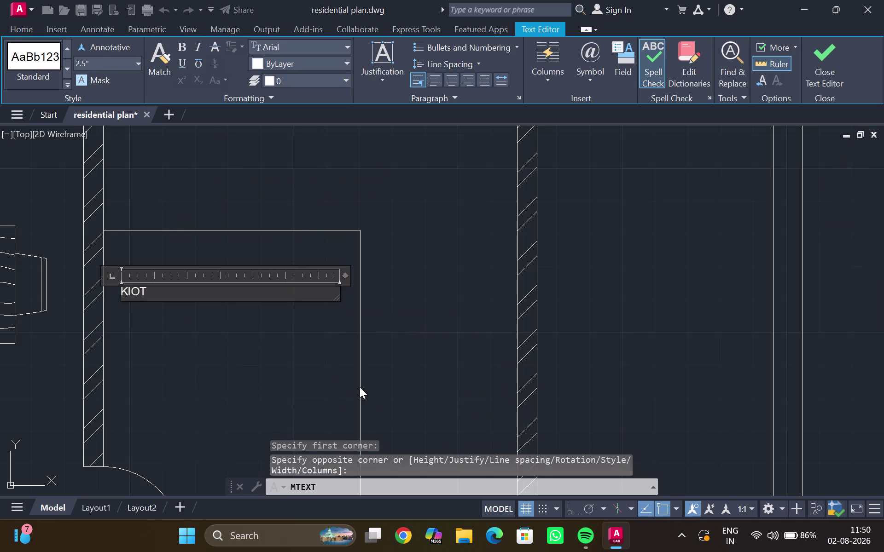
text(CHEN)
key(Return)
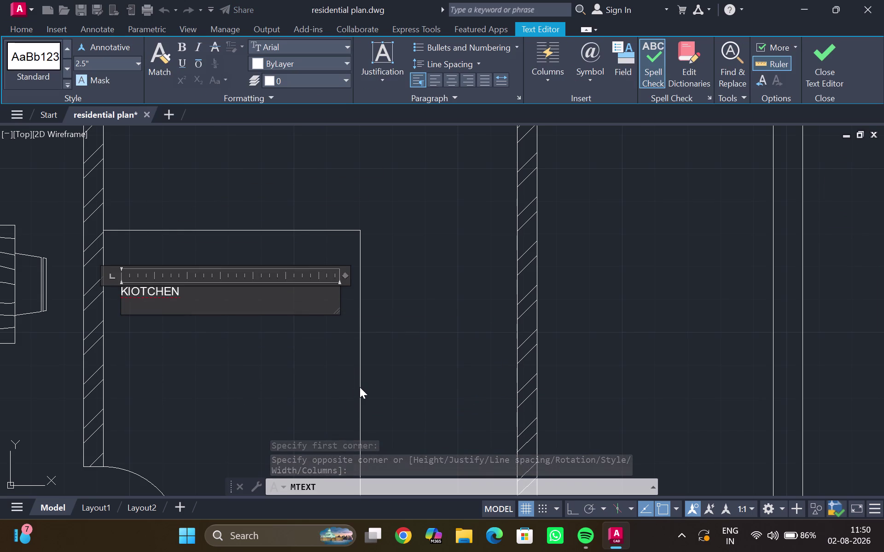
key(BackSpace)
key(BackSpace)
key(BackSpace)
key(BackSpace)
key(BackSpace)
key(BackSpace)
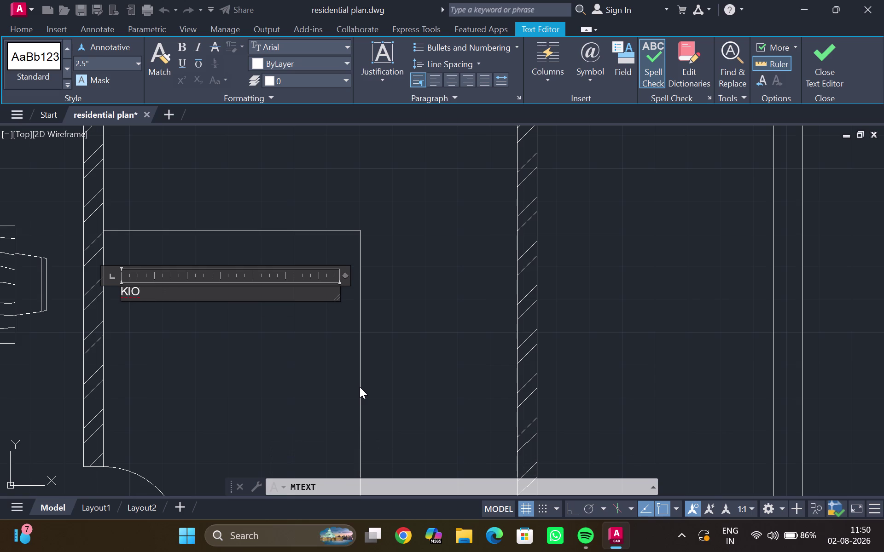
key(BackSpace)
text(T)
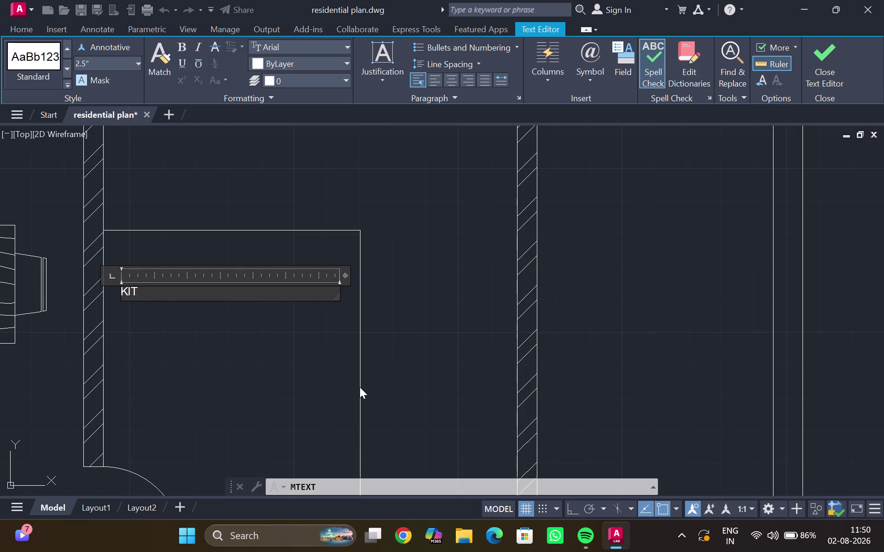
text(CHWN)
key(BackSpace)
key(BackSpace)
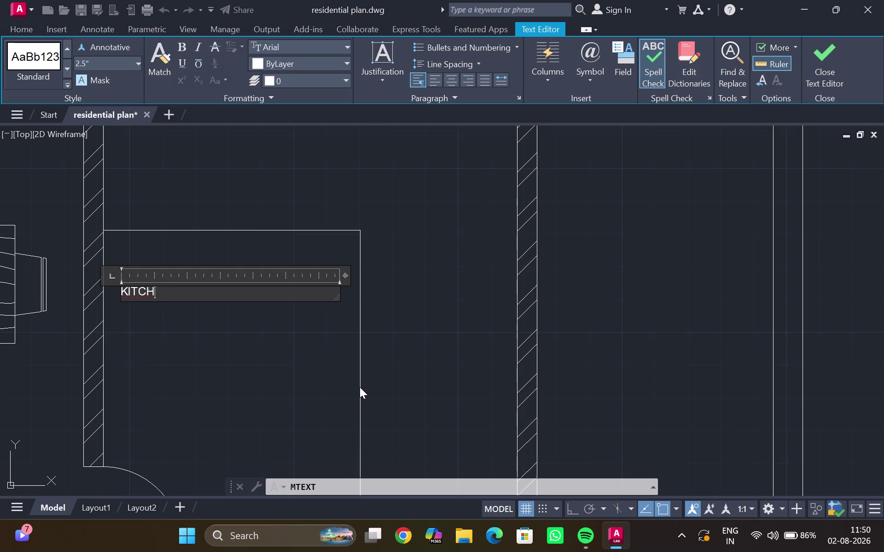
text(EB)
key(BackSpace)
key(m)
key(BackSpace)
key(Return)
key(n)
key(BackSpace)
key(BackSpace)
key(n)
key(Return)
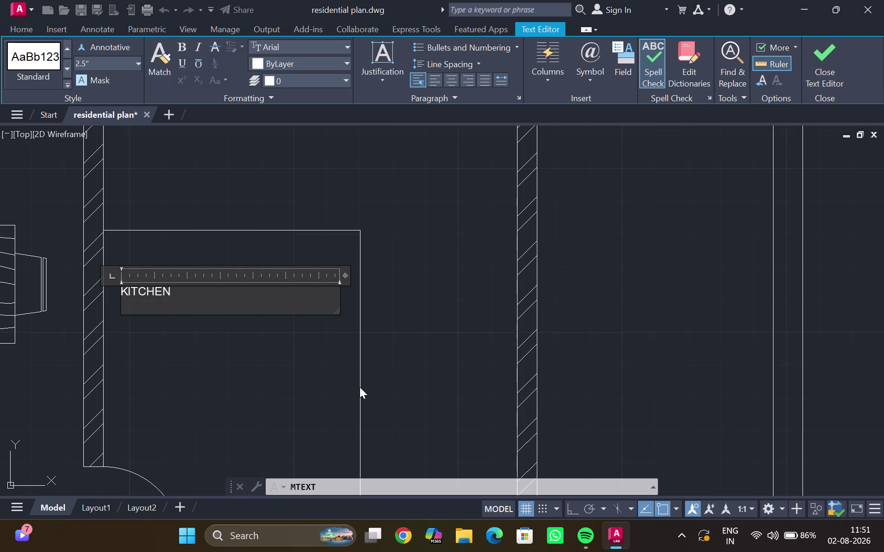
text(10')
text(6")
text(X12)
key(apostrophe)
Set the kitchen label height to 10" and close the text editor.
drag(185, 304, 37, 269)
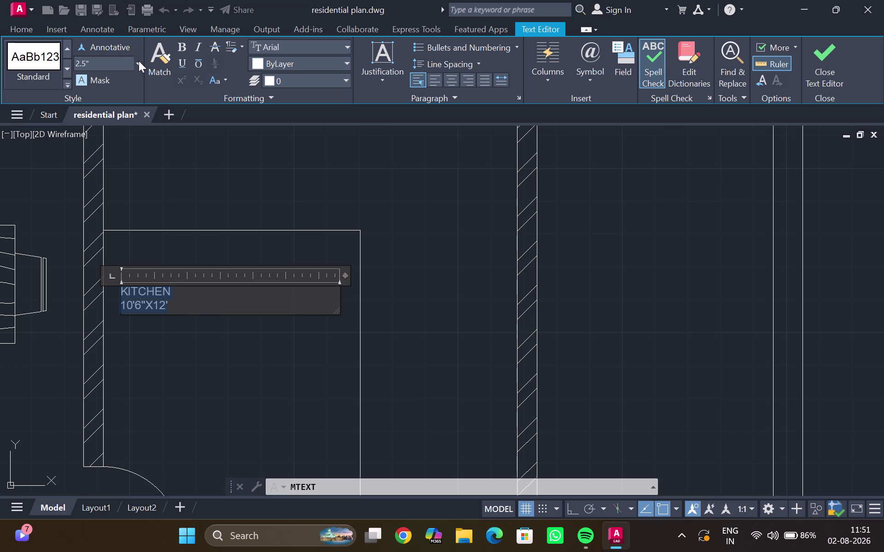
click(138, 61)
click(105, 93)
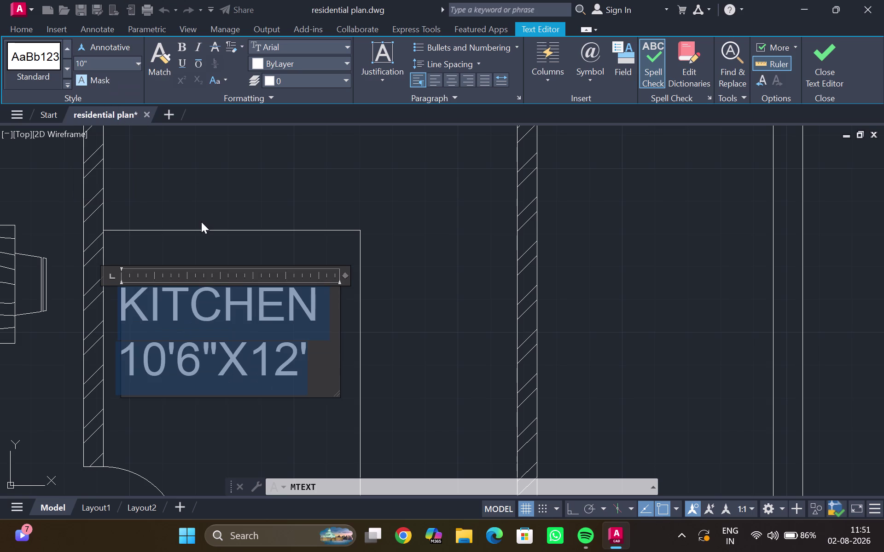
click(414, 319)
scroll(down, 3)
middle_drag(413, 314, 416, 259)
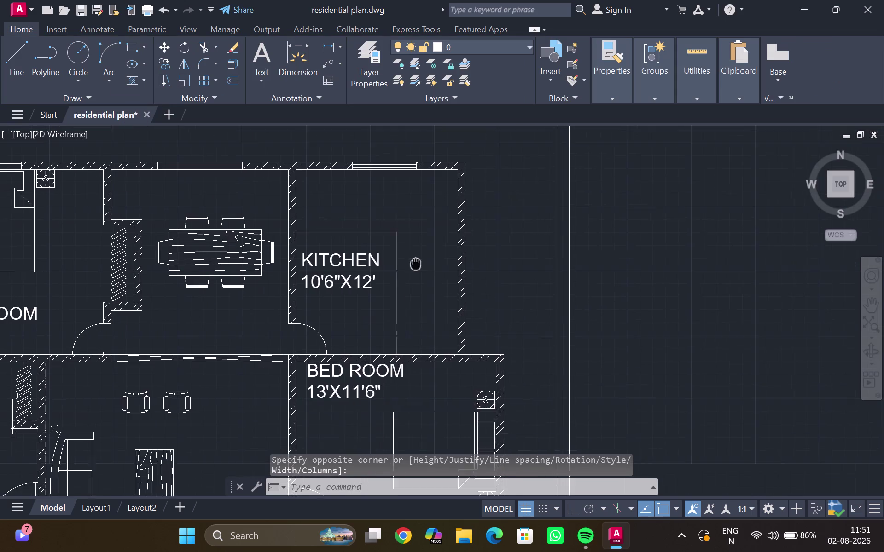
Pan and zoom in on the dining room, then start Multiline Text.
middle_drag(416, 258, 419, 250)
scroll(down, 3)
middle_drag(330, 255, 365, 253)
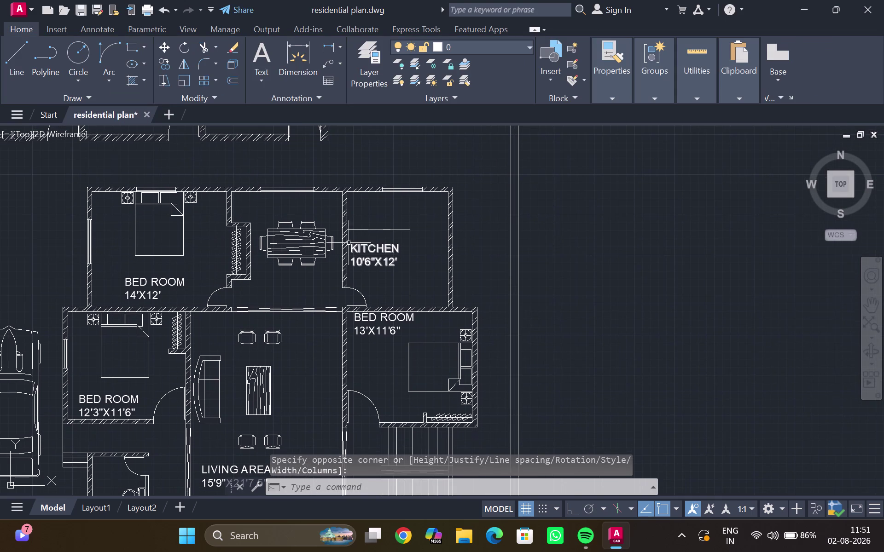
middle_drag(278, 220, 275, 287)
scroll(up, 3)
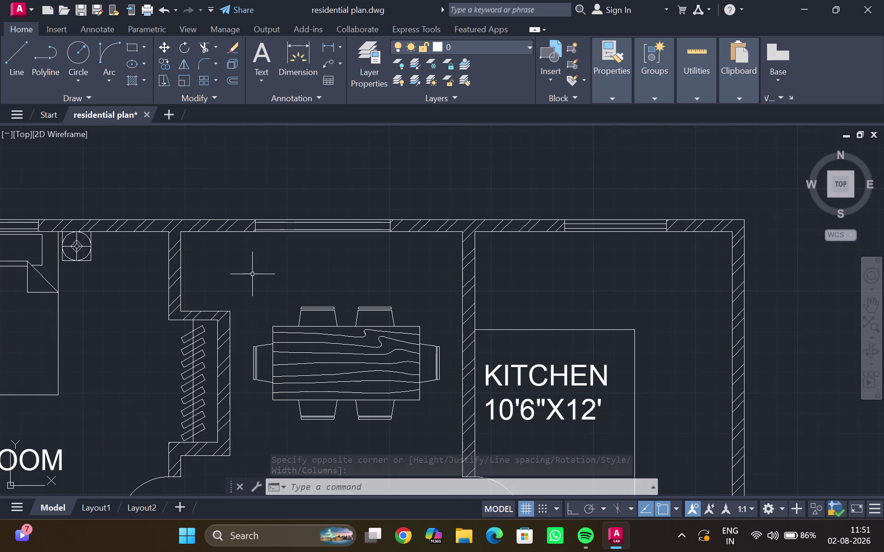
middle_drag(252, 274, 232, 287)
scroll(up, 3)
middle_click(224, 280)
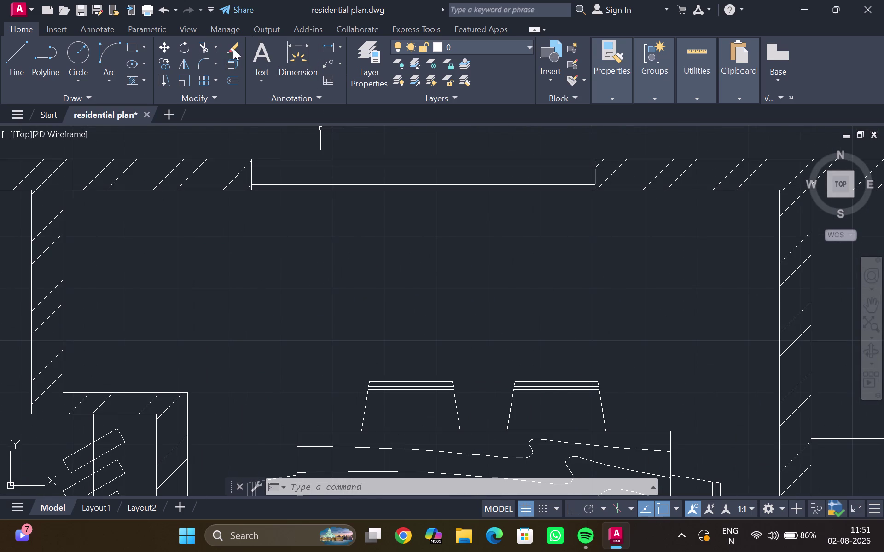
click(258, 47)
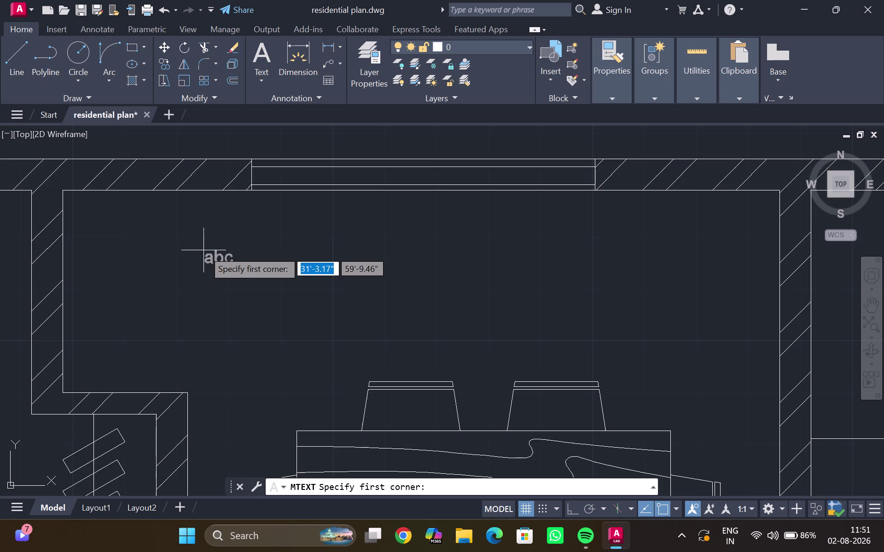
Type PUJA in a text box and set its height to 10".
drag(222, 243, 229, 244)
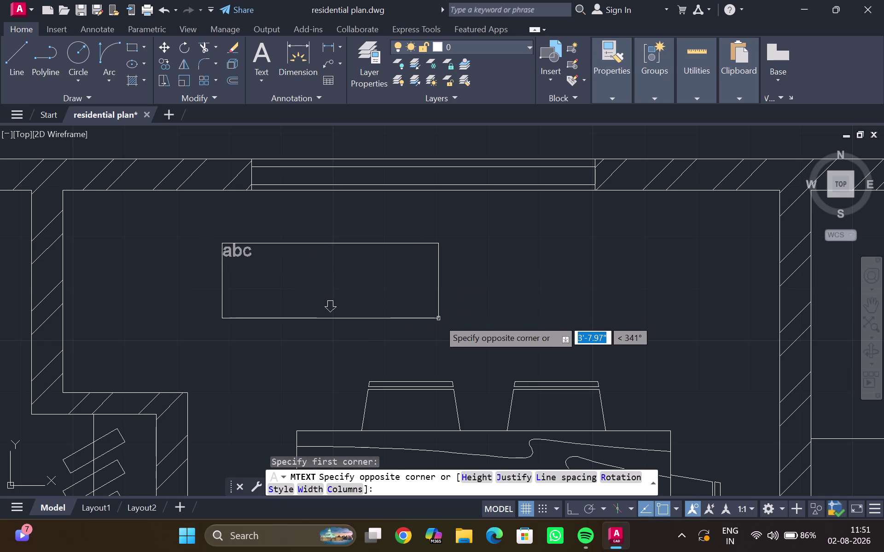
click(438, 324)
text(P)
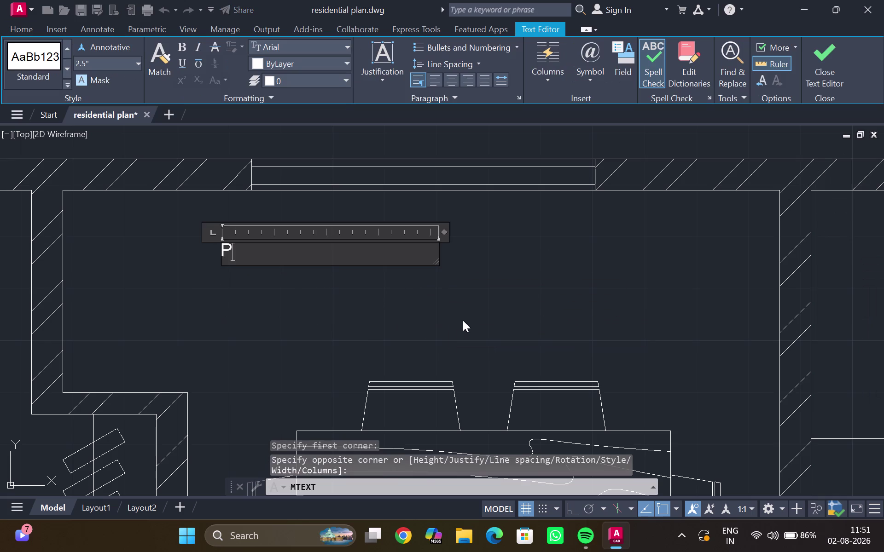
text(UJA)
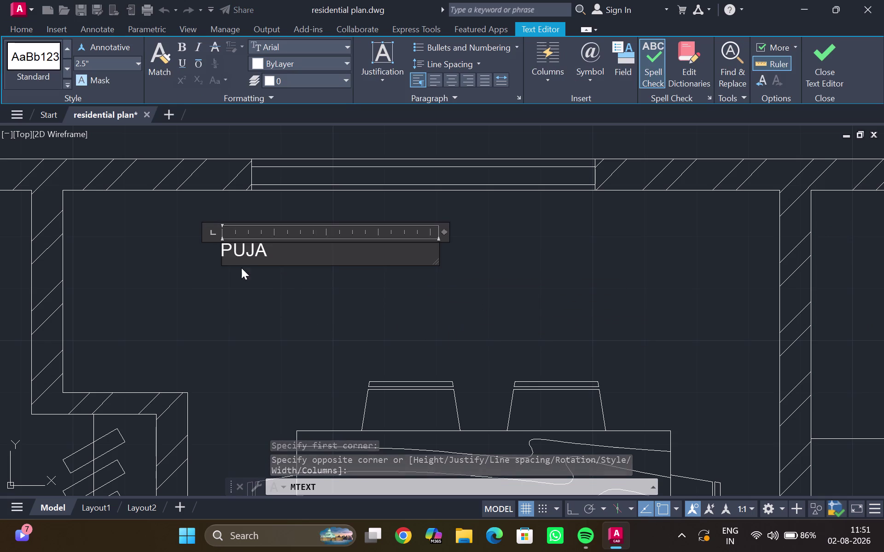
drag(278, 249, 163, 260)
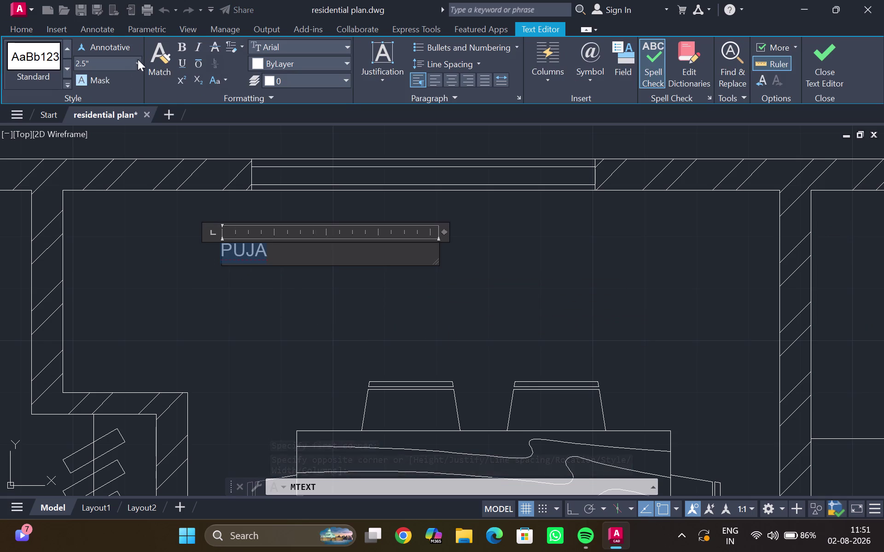
click(138, 59)
click(112, 98)
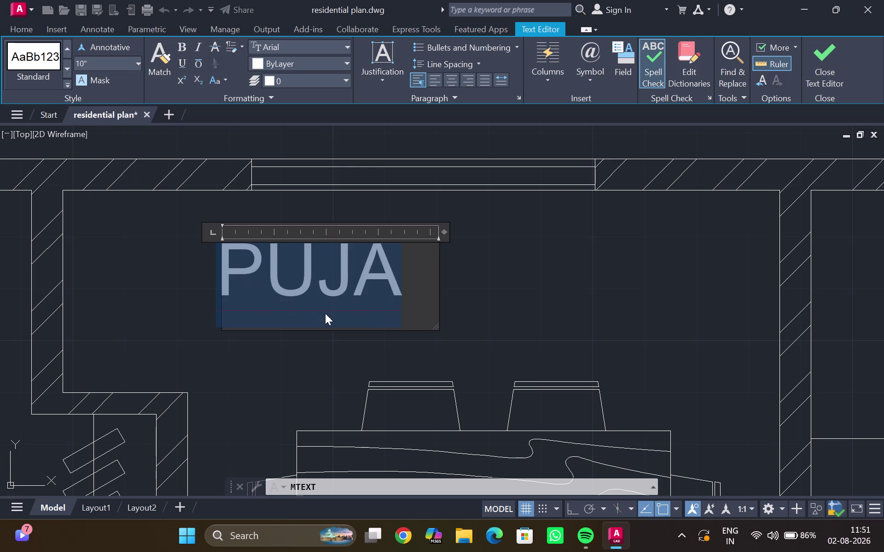
click(528, 342)
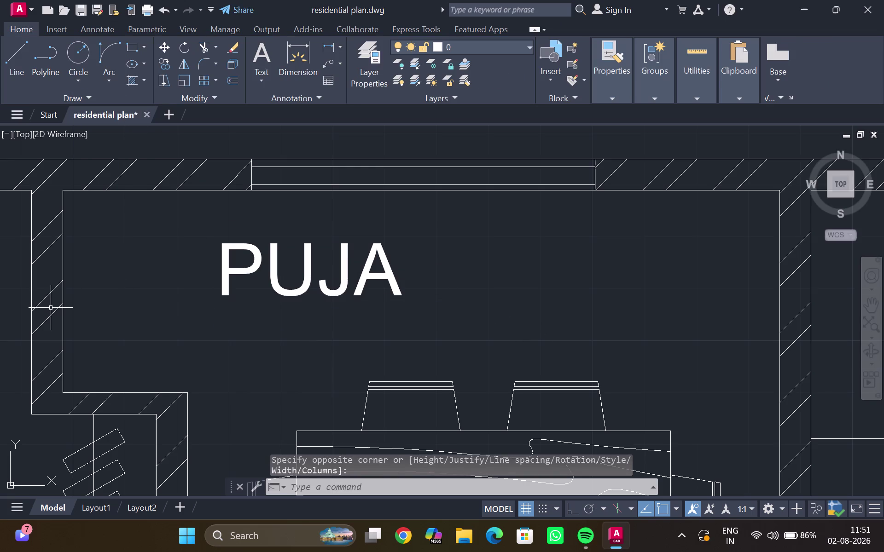
click(332, 46)
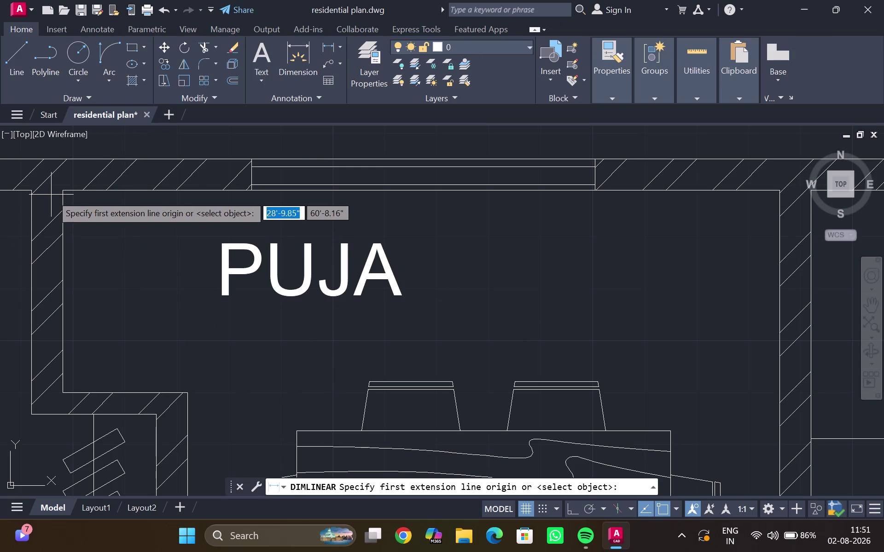
Dimension the puja room wall vertically at 3'-3".
click(60, 195)
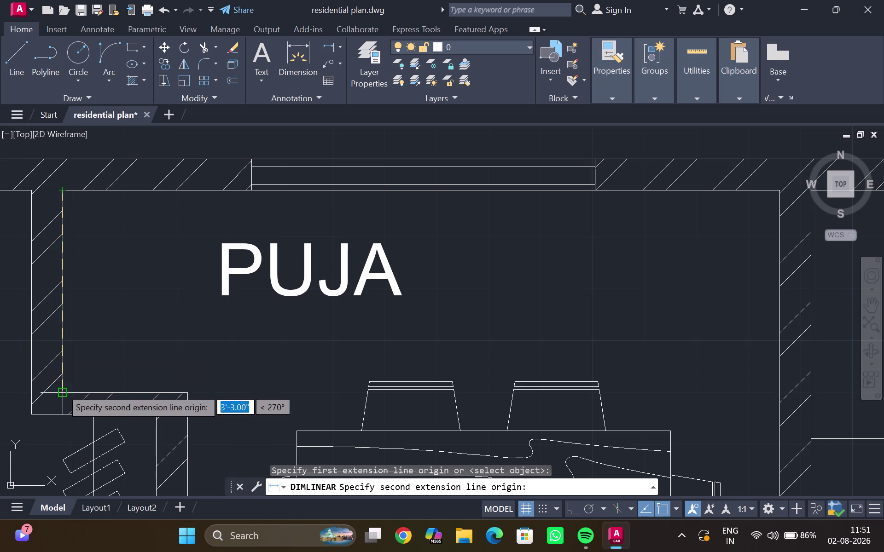
click(60, 389)
click(186, 336)
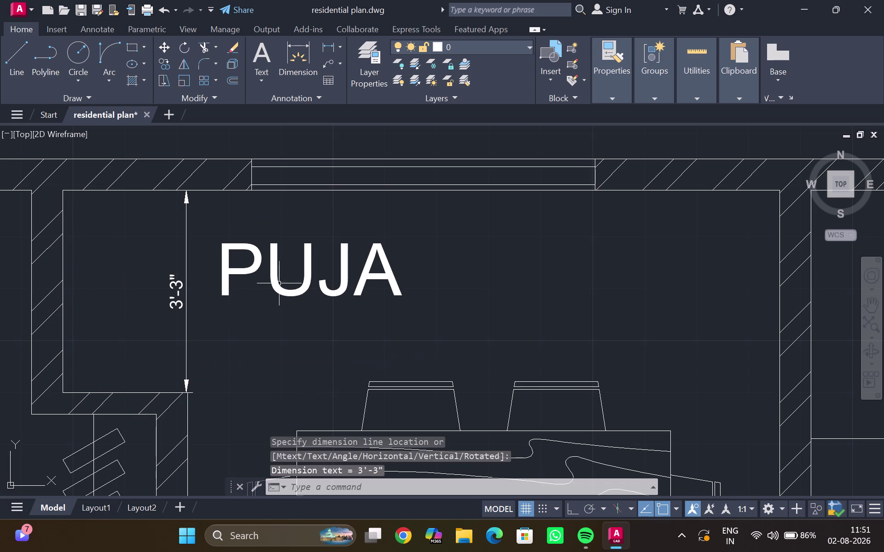
middle_drag(294, 288, 305, 280)
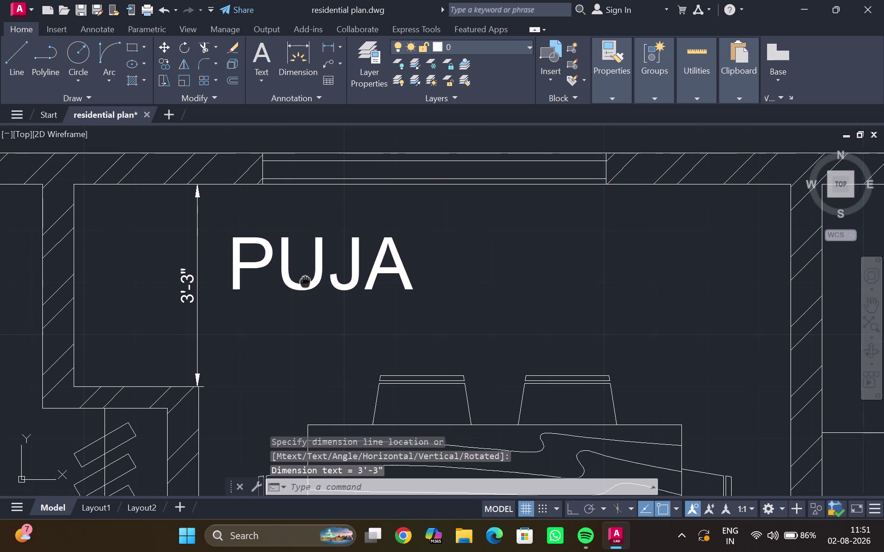
middle_drag(305, 280, 309, 273)
scroll(down, 3)
middle_drag(298, 283, 391, 169)
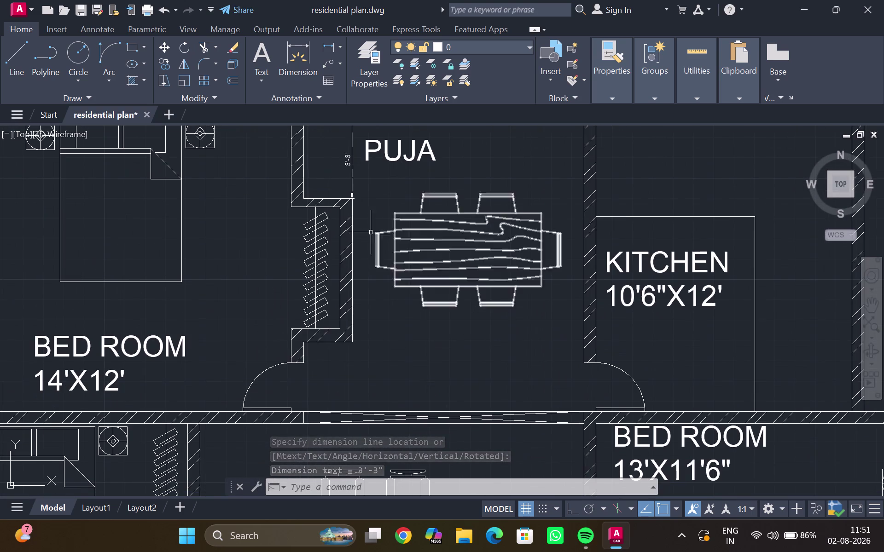
scroll(up, 3)
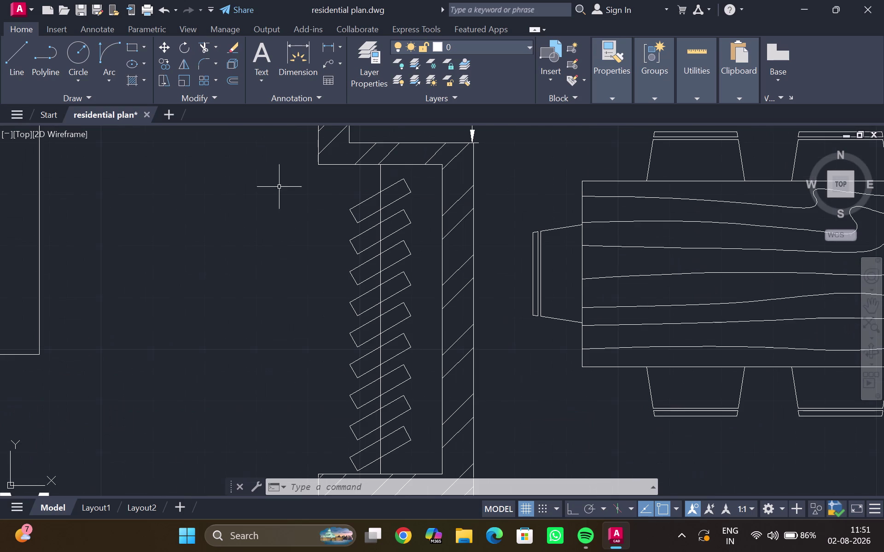
Add a 5' linear dimension along the stair wall, then pan to the upper rooms.
click(326, 43)
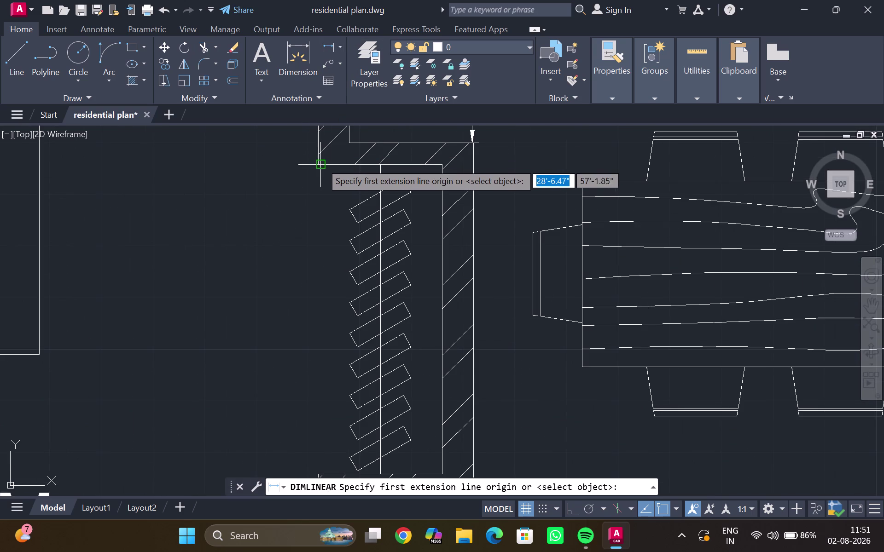
click(320, 162)
scroll(down, 3)
scroll(up, 3)
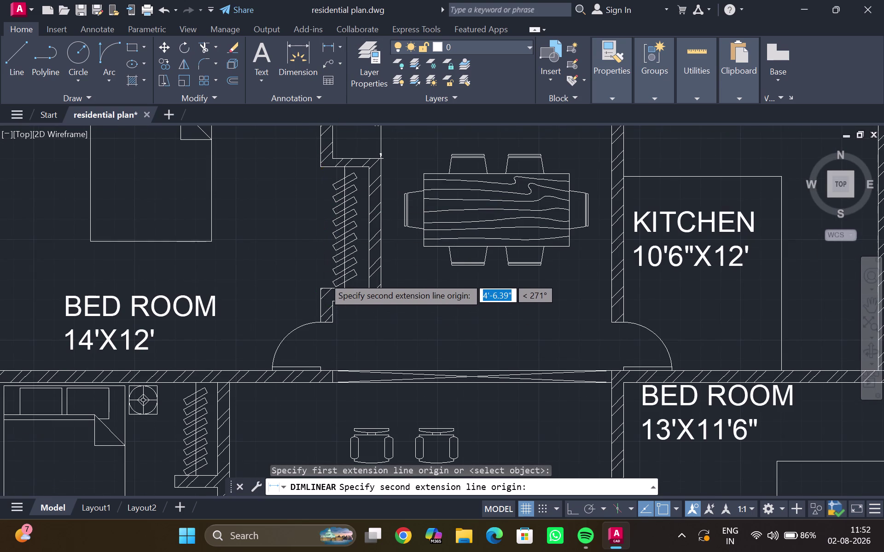
scroll(up, 3)
click(313, 301)
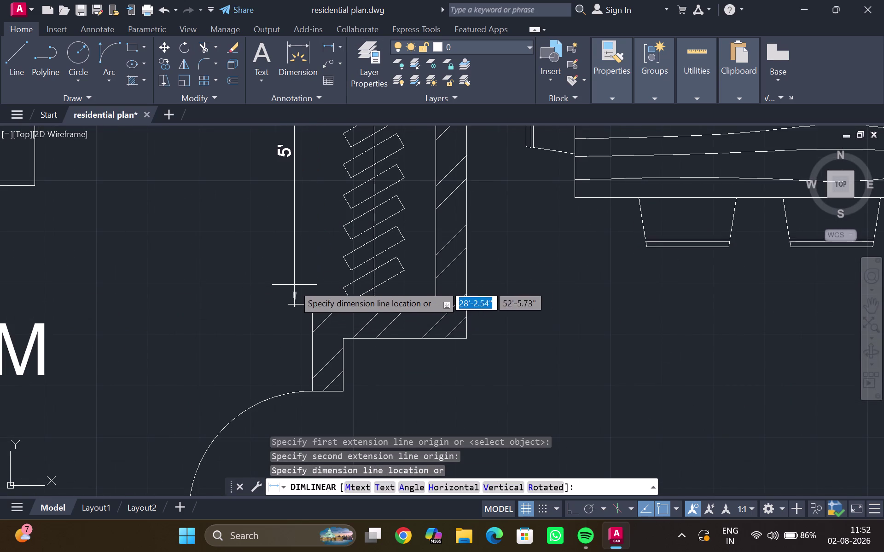
click(288, 284)
scroll(down, 3)
middle_drag(303, 294, 298, 309)
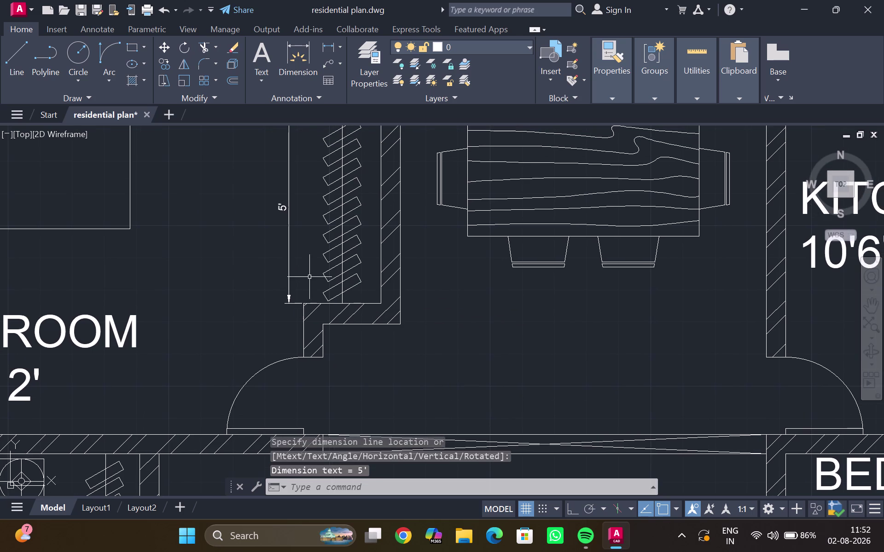
middle_drag(317, 271, 263, 359)
scroll(down, 3)
middle_drag(229, 203, 267, 369)
scroll(down, 3)
middle_drag(229, 305, 277, 297)
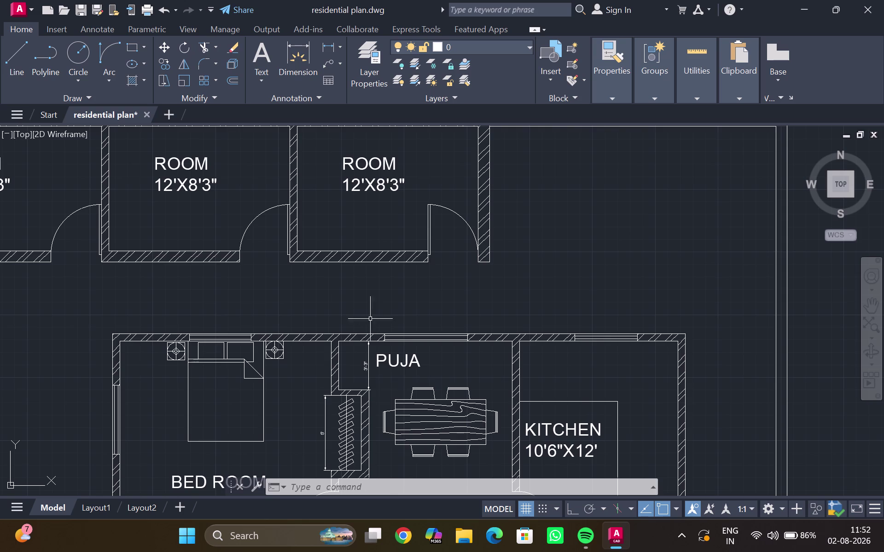
scroll(up, 3)
scroll(down, 3)
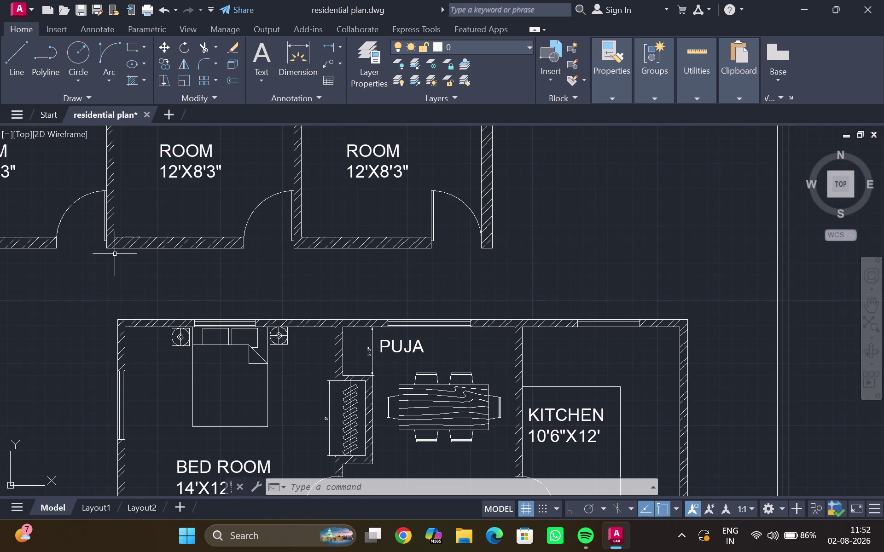
click(325, 47)
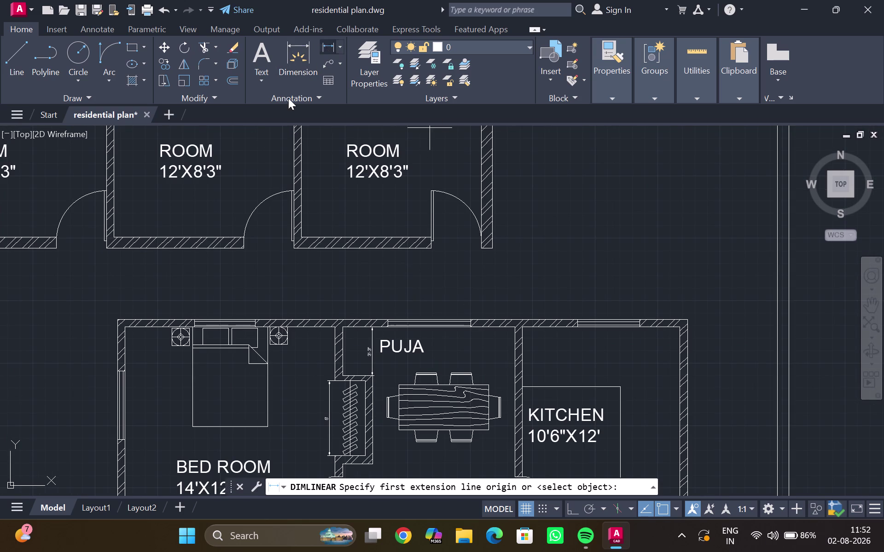
click(115, 322)
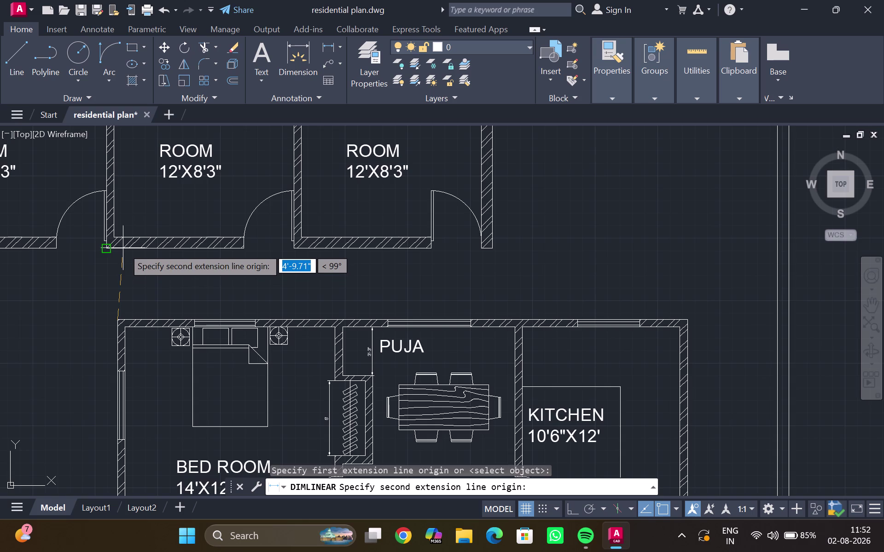
scroll(up, 3)
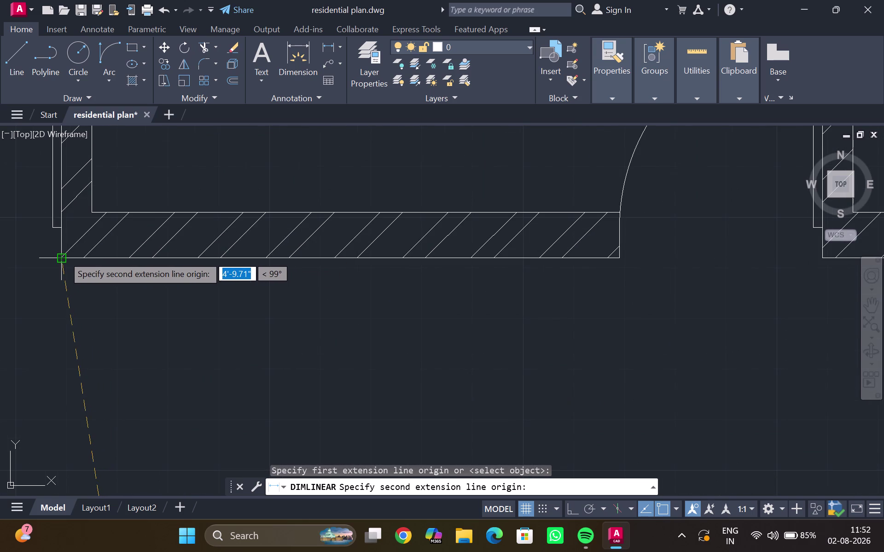
key(Escape)
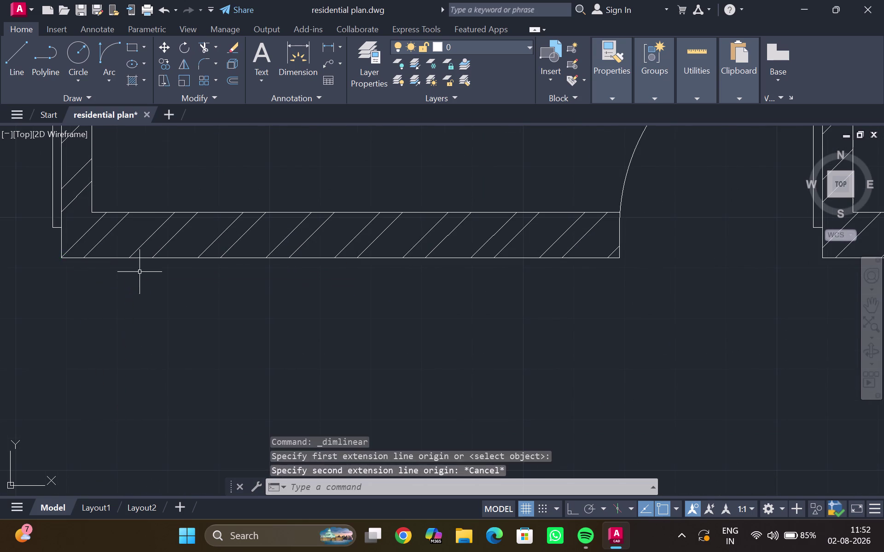
scroll(down, 3)
middle_drag(141, 283, 141, 253)
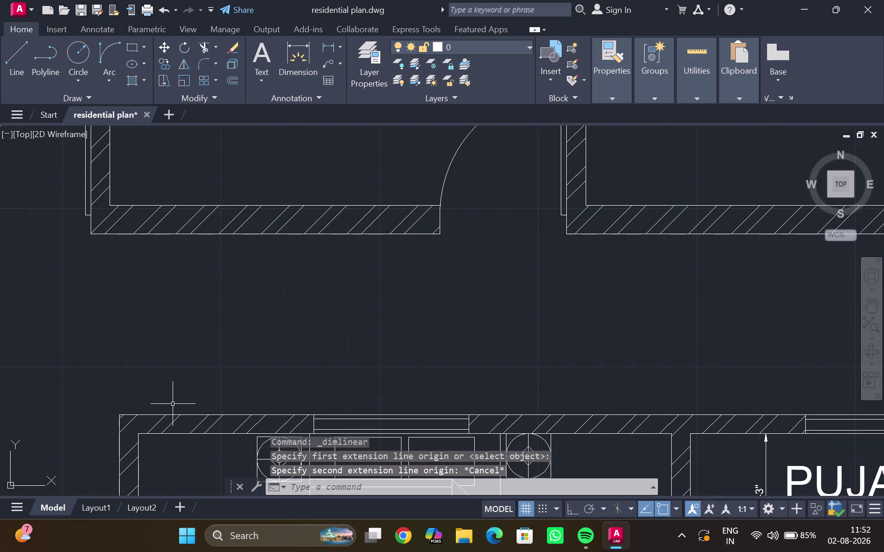
key(l)
key(Return)
Draw a line between the walls with Ortho enabled, then erase the slanted line.
click(178, 424)
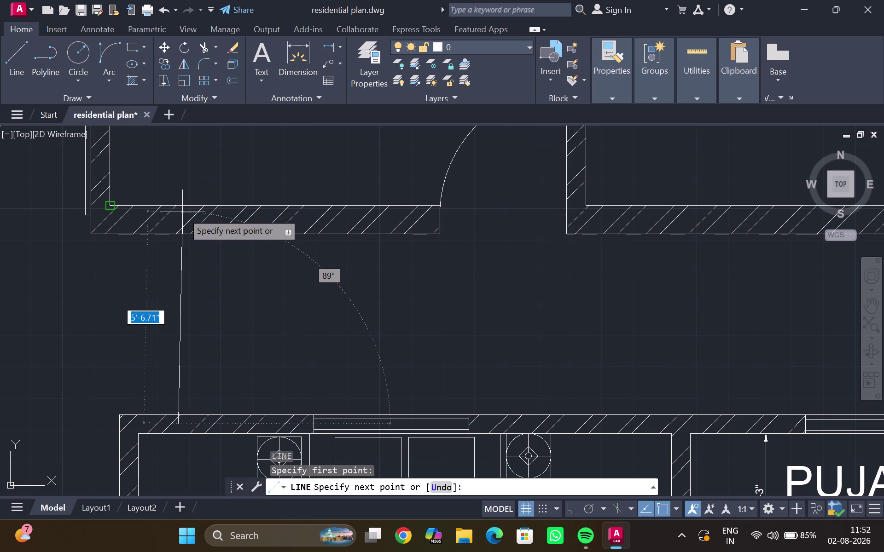
key(ctrl+F8)
click(181, 213)
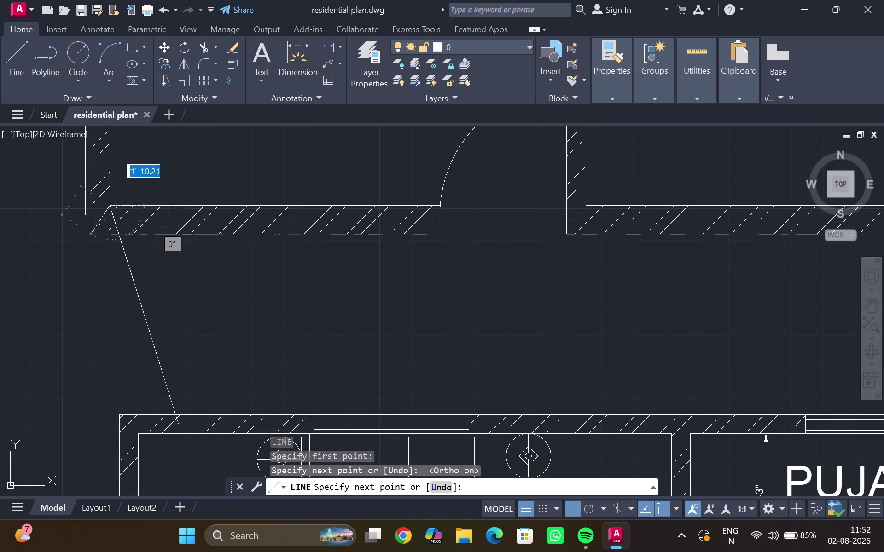
key(Escape)
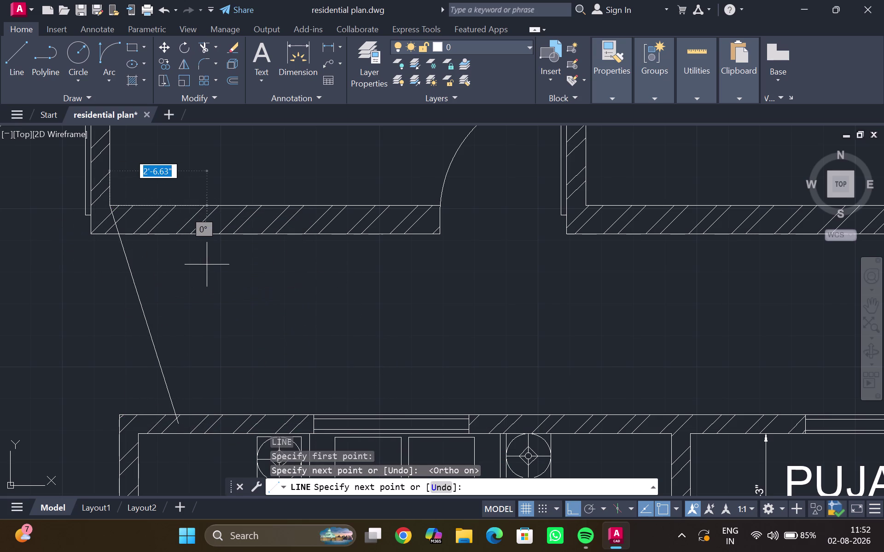
click(141, 307)
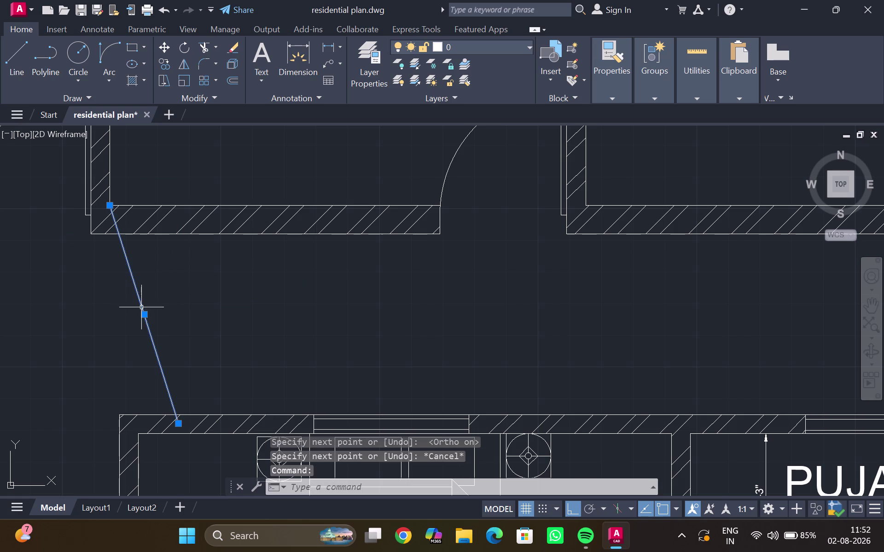
key(Delete)
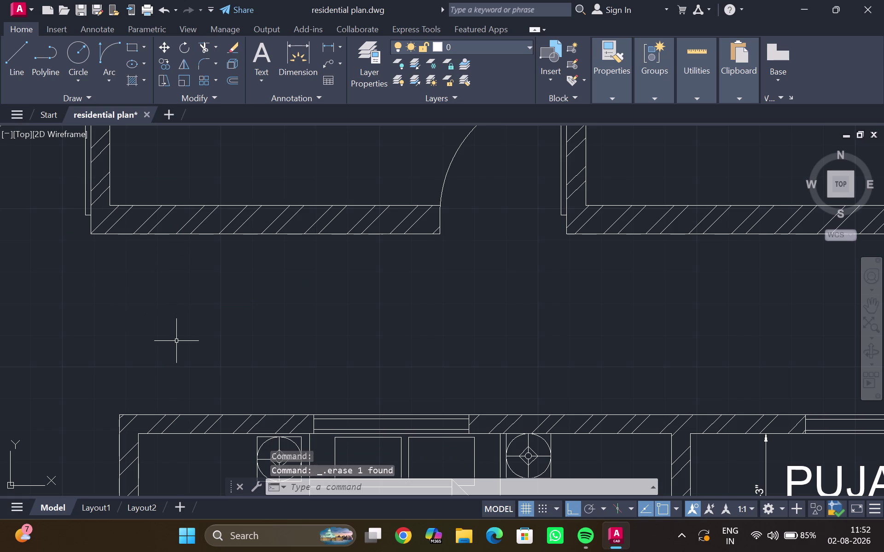
Draw a vertical line from the lower wall corner up to the upper wall.
key(l)
key(Return)
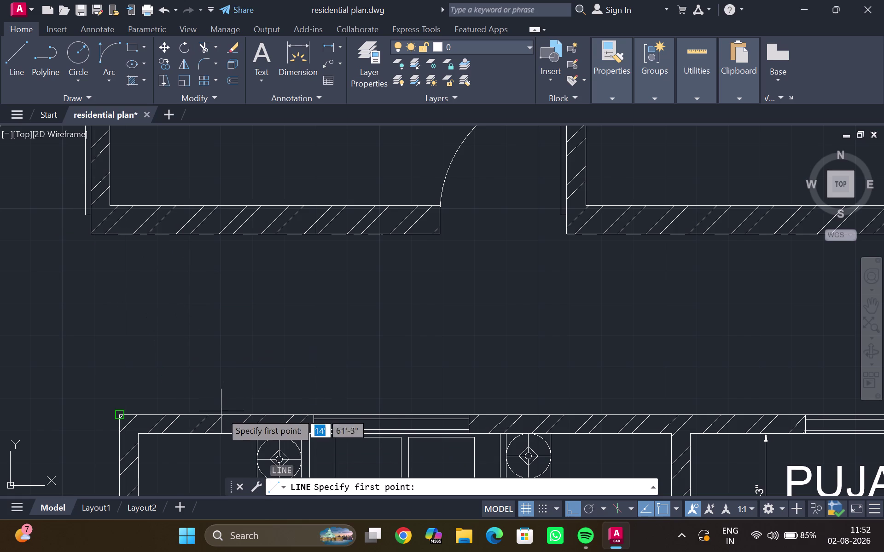
click(212, 422)
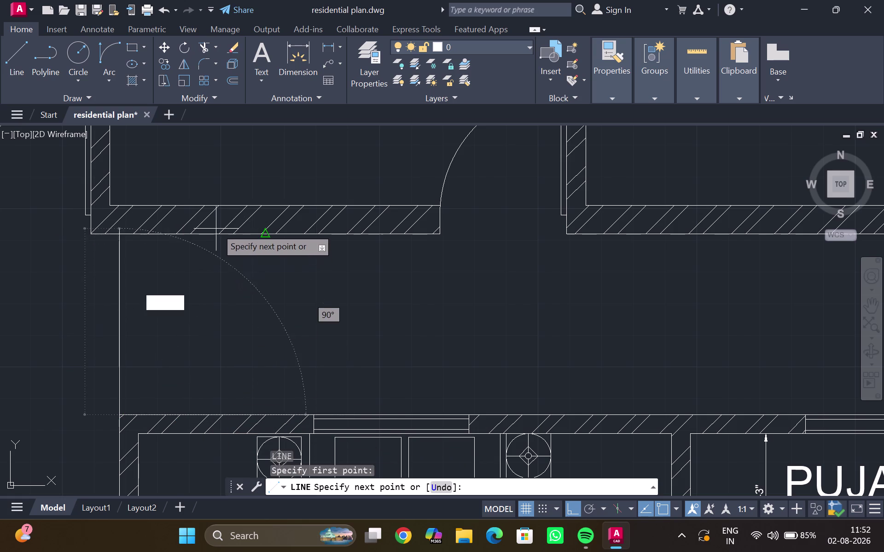
click(178, 221)
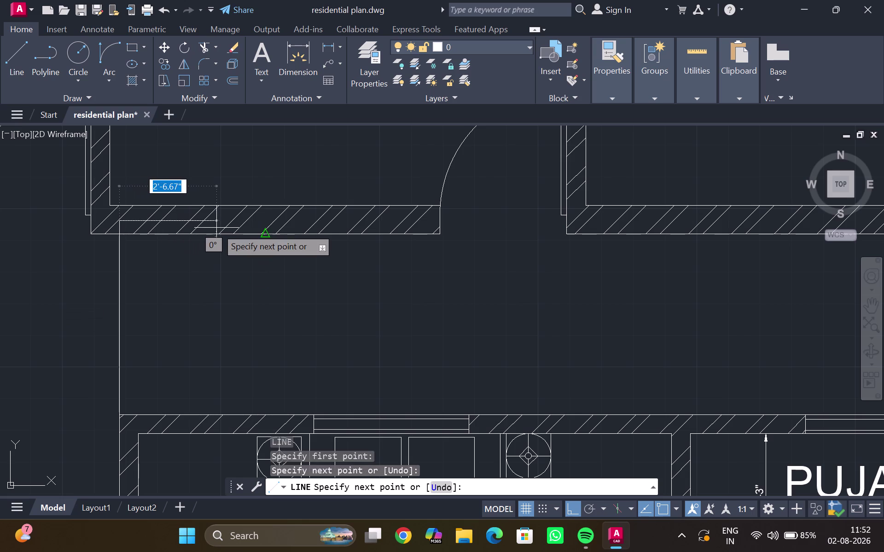
key(Escape)
click(326, 47)
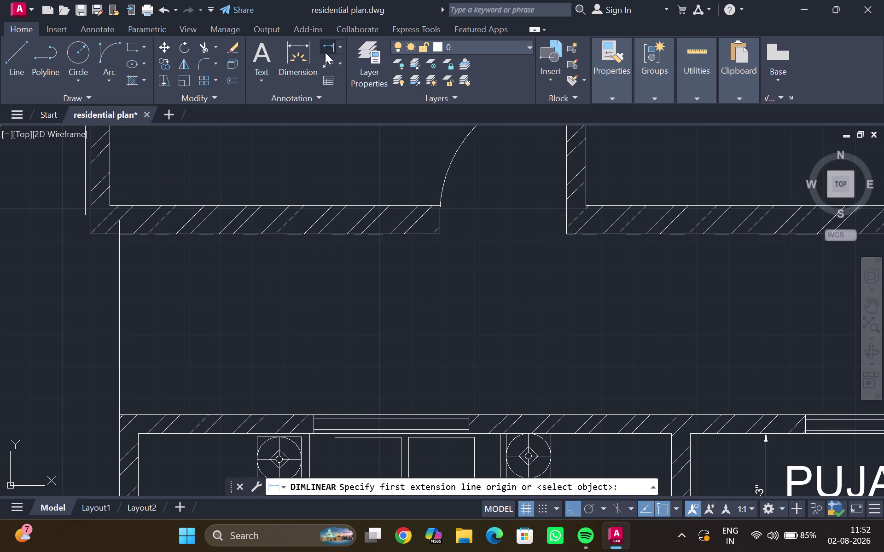
Place a 4'-9" vertical dimension along the new line and erase an unwanted object.
click(122, 415)
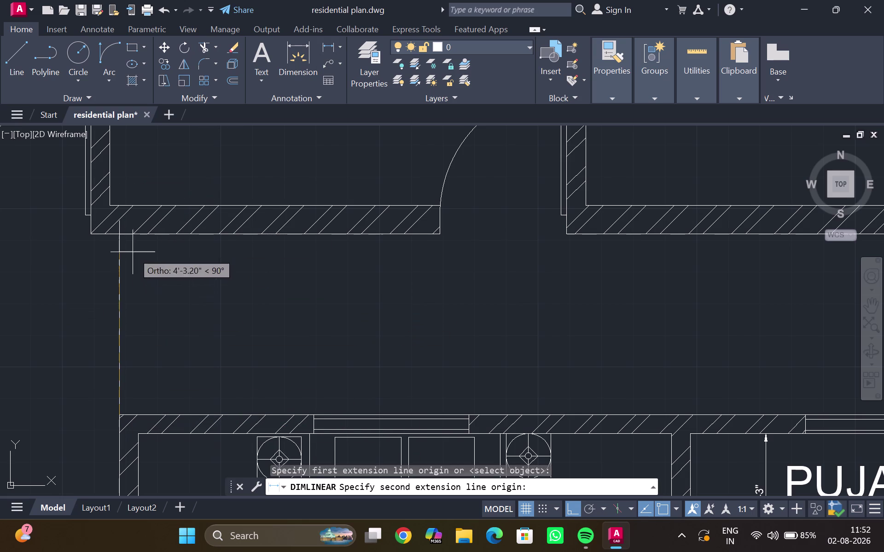
click(122, 238)
click(158, 264)
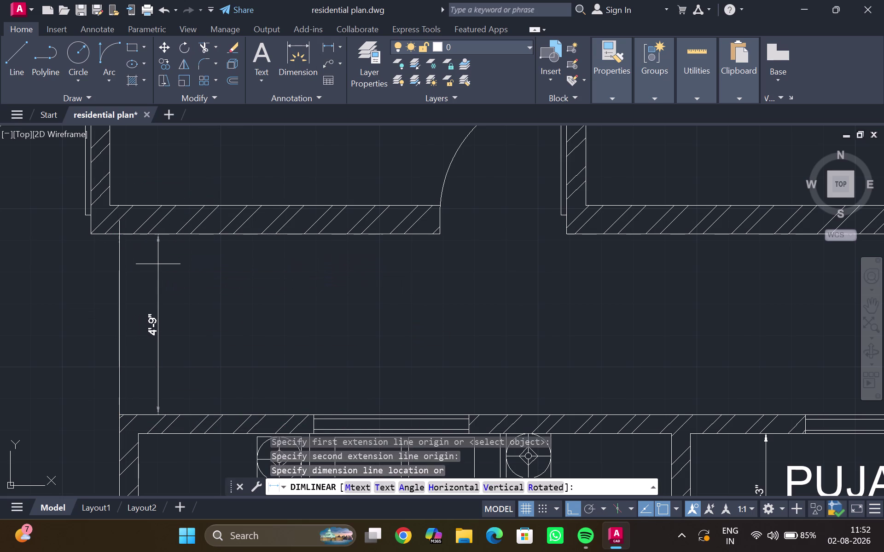
key(Escape)
click(119, 273)
key(Delete)
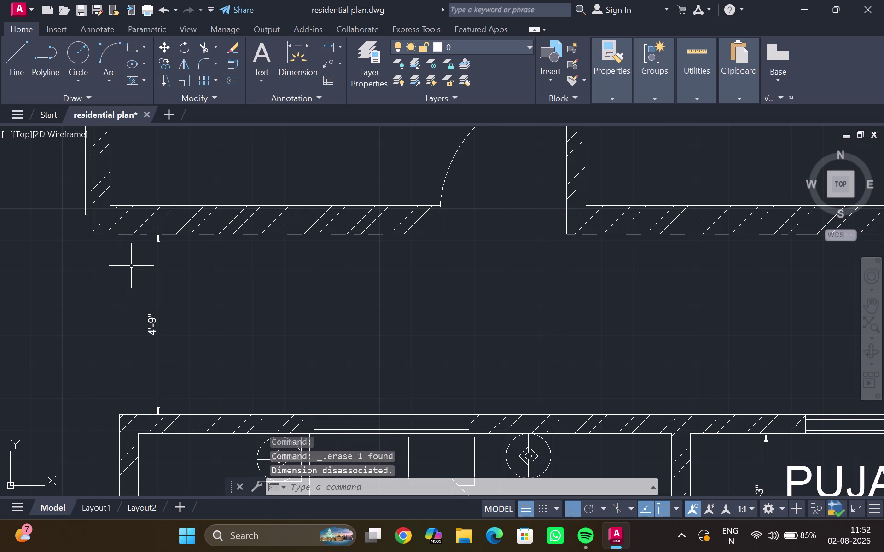
Start a linear dimension, cancel it, and pan out to the room block.
middle_drag(368, 340, 344, 337)
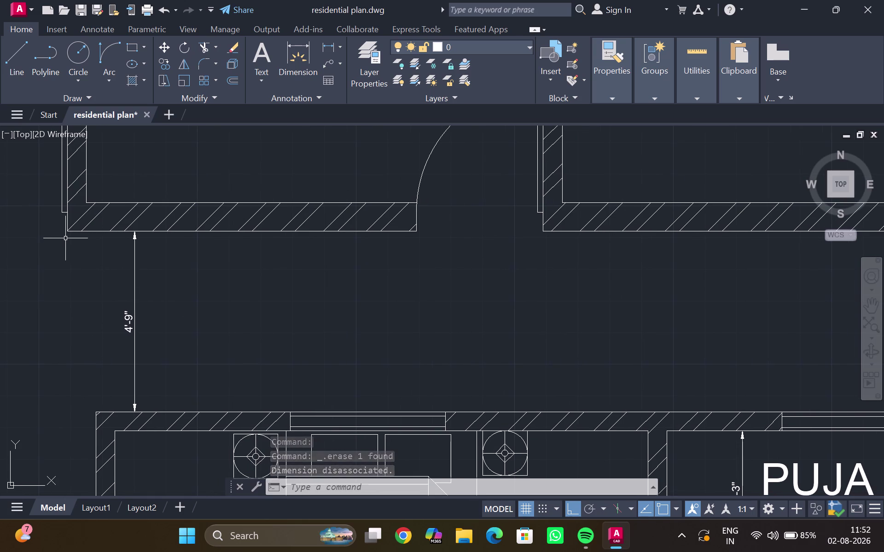
click(330, 47)
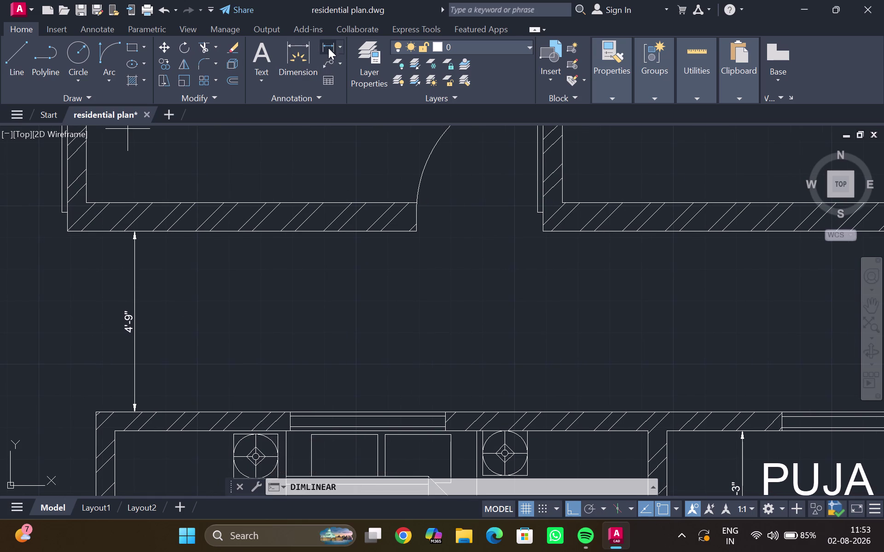
click(69, 231)
scroll(down, 3)
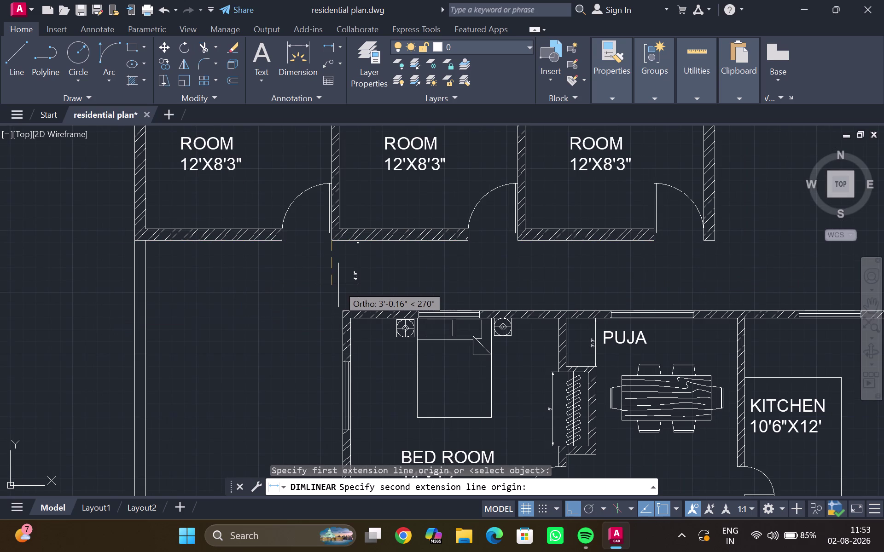
key(Escape)
scroll(down, 3)
middle_drag(338, 285, 298, 280)
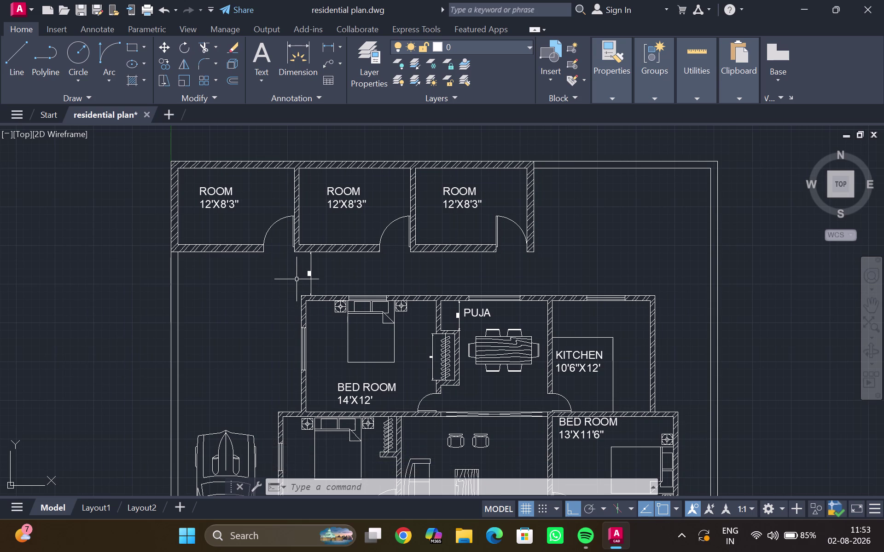
Dimension the central block's top wall corner to corner as 38'.
key(Return)
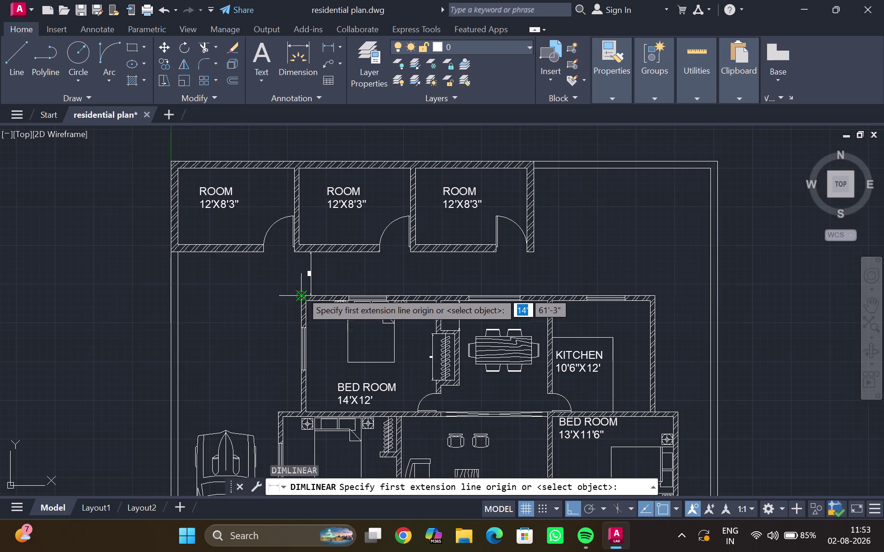
scroll(up, 3)
click(294, 301)
scroll(down, 3)
middle_drag(683, 295, 339, 308)
click(656, 312)
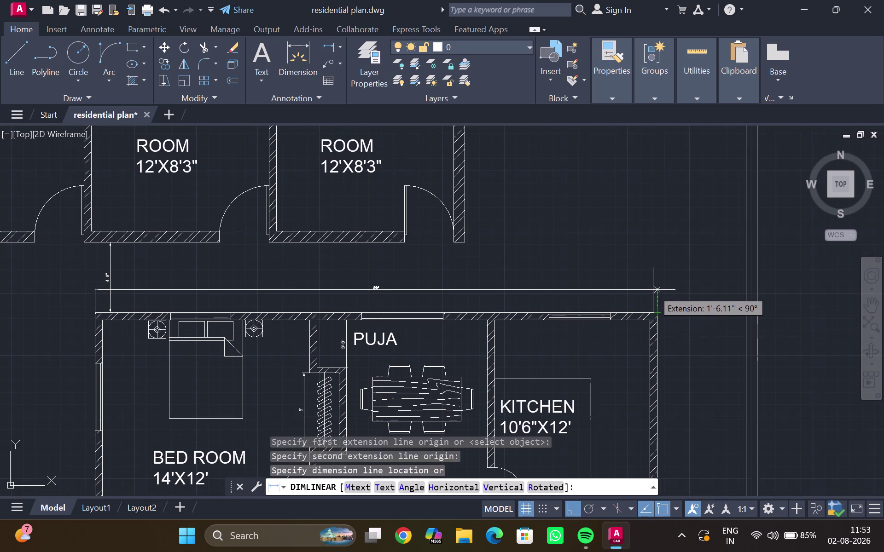
click(653, 290)
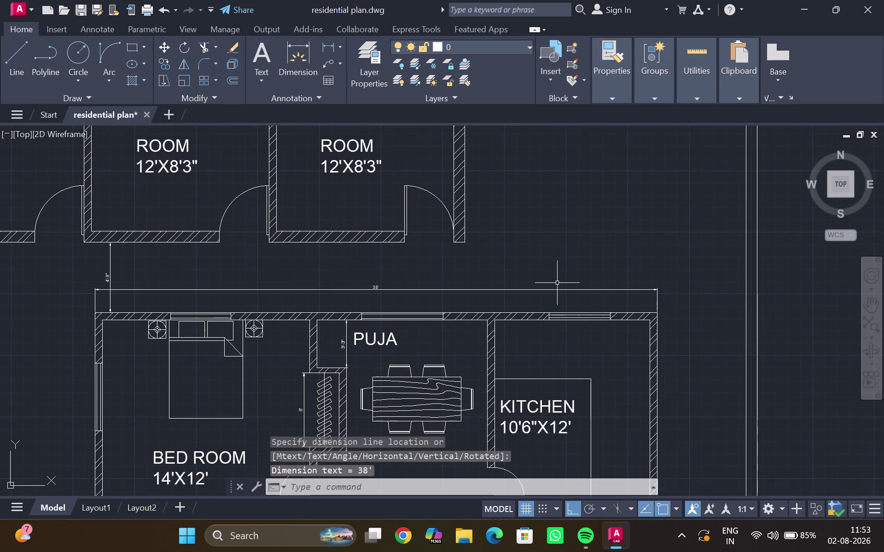
key(Escape)
Add a 19' dimension from the upper room's outer wall to the right plot boundary.
middle_drag(548, 282, 543, 289)
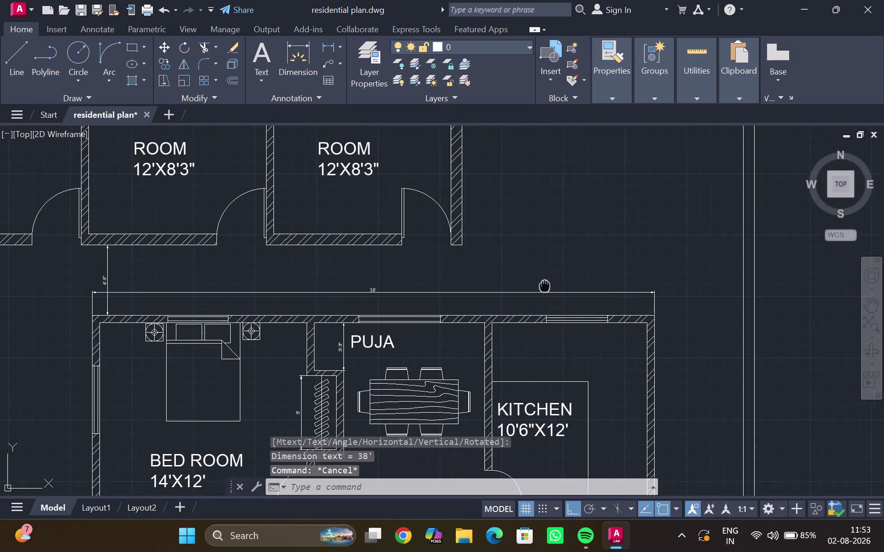
middle_drag(543, 289, 440, 353)
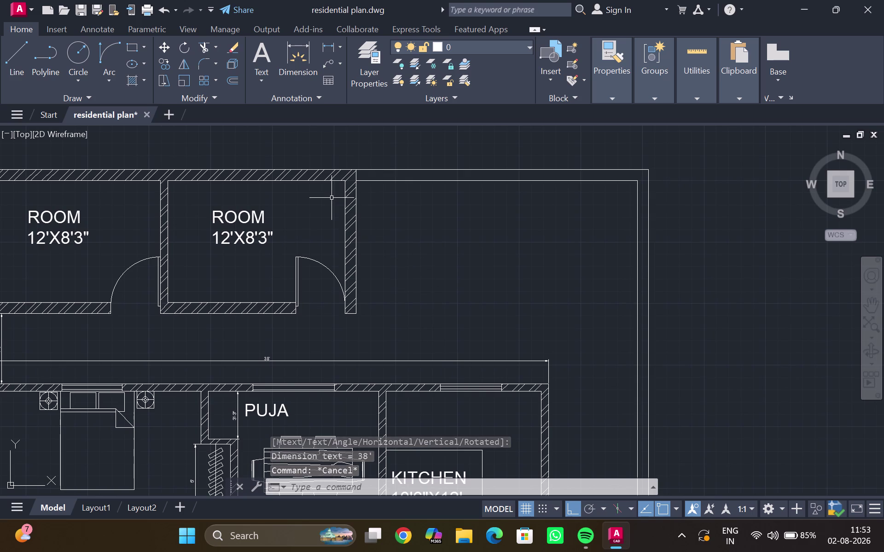
key(Return)
click(356, 183)
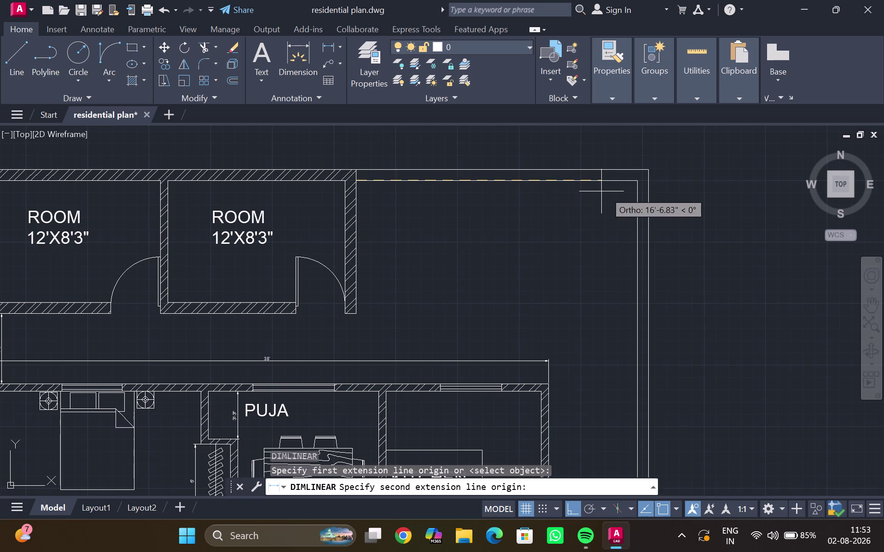
click(637, 185)
click(608, 232)
Pan back across the central block to the 14'X12' bedroom area.
scroll(up, 3)
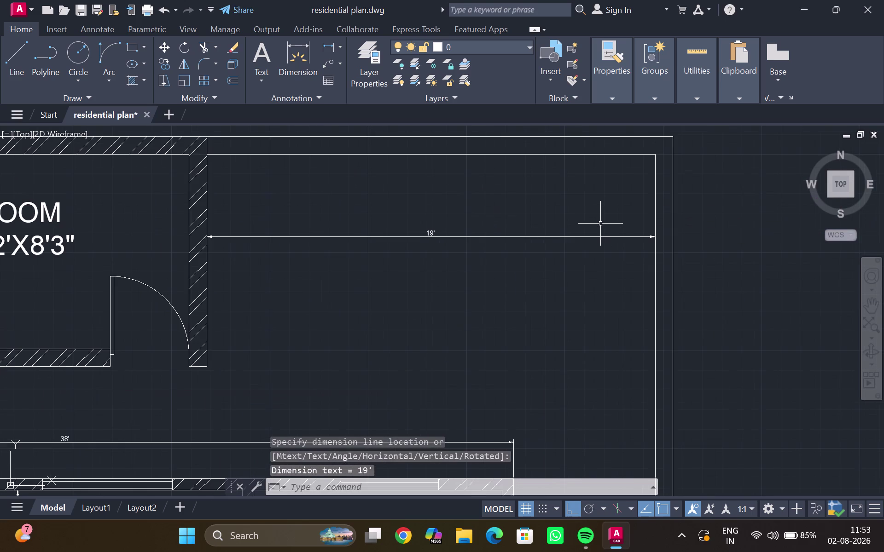
middle_drag(598, 230, 575, 236)
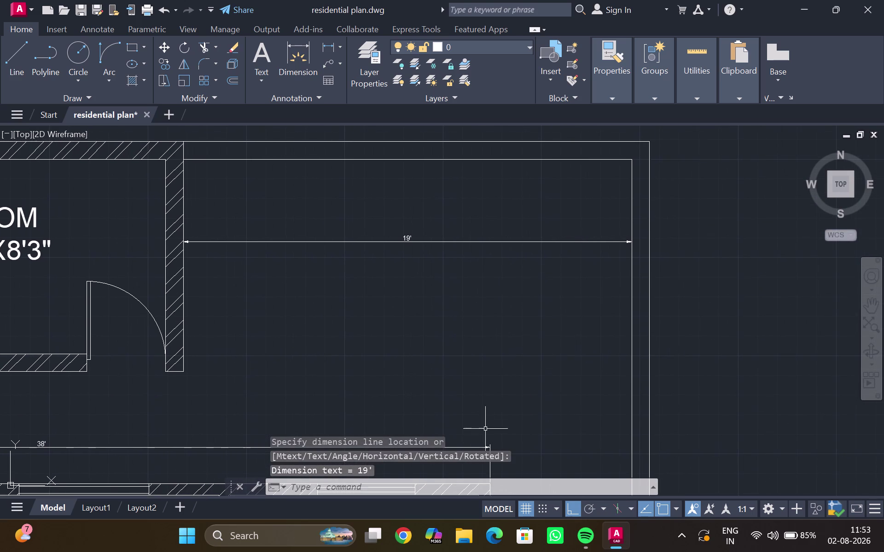
scroll(down, 3)
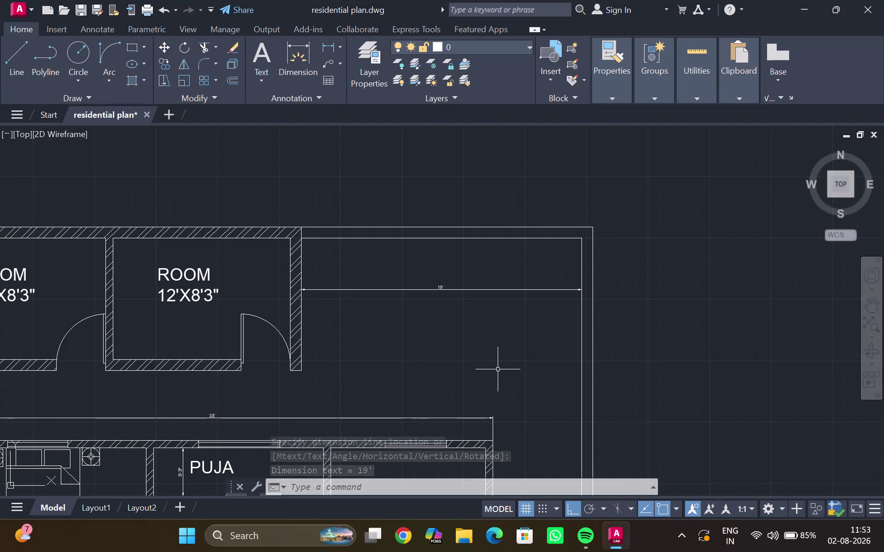
middle_drag(498, 369, 495, 324)
scroll(down, 3)
middle_drag(448, 350, 511, 267)
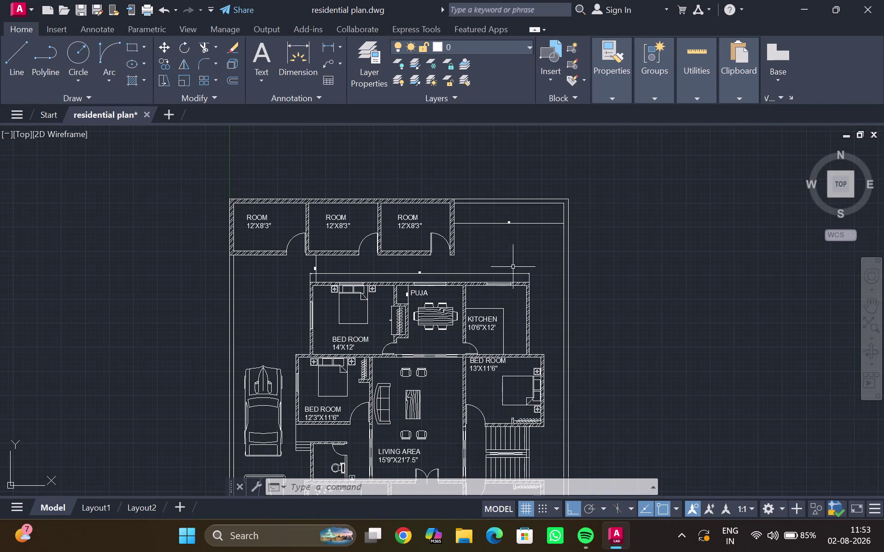
scroll(up, 3)
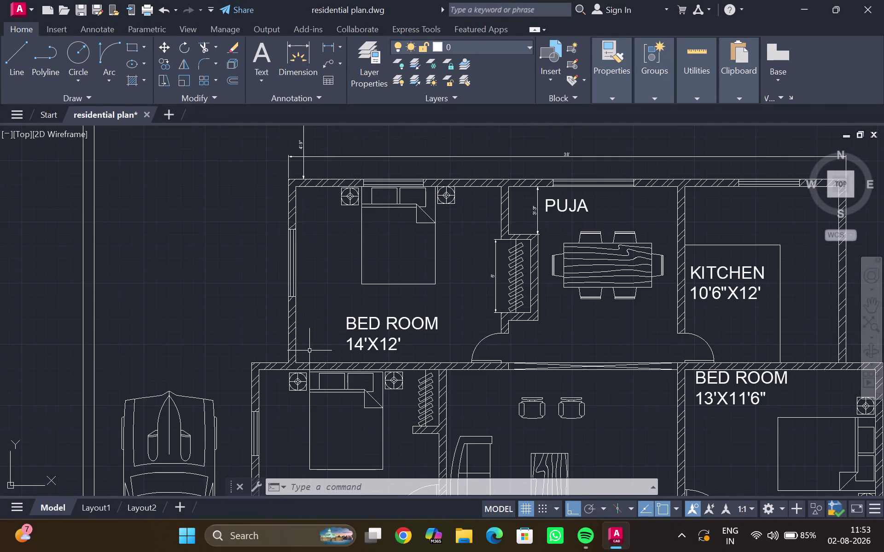
key(Return)
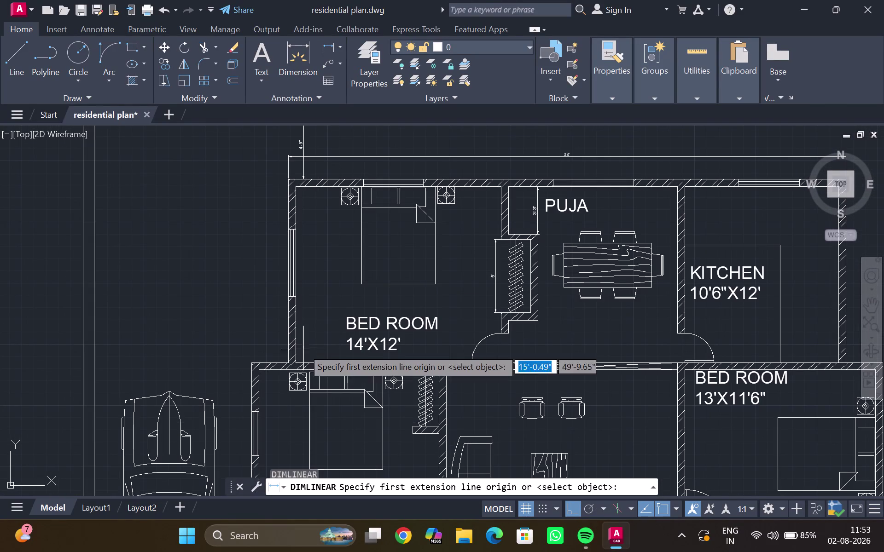
Dimension the bedroom's outer wall to the left plot boundary as 13'-3".
click(290, 362)
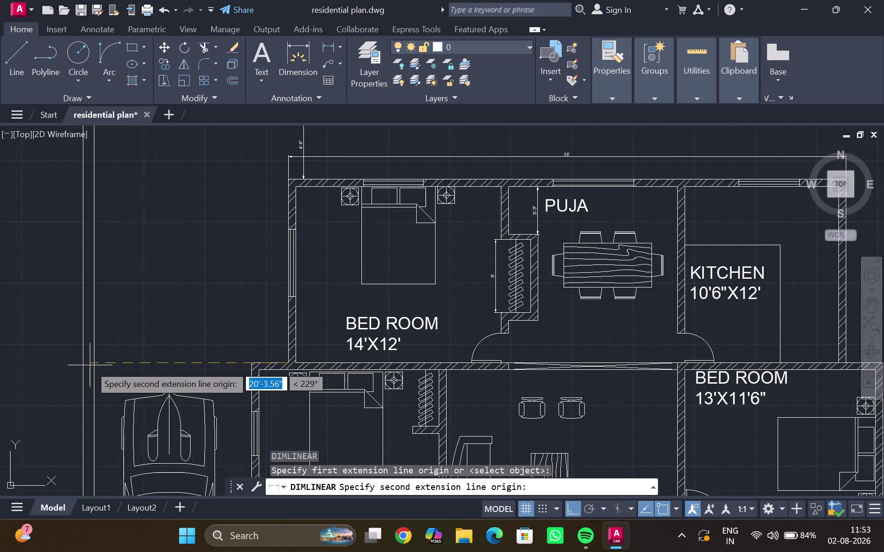
click(94, 365)
click(136, 315)
scroll(up, 3)
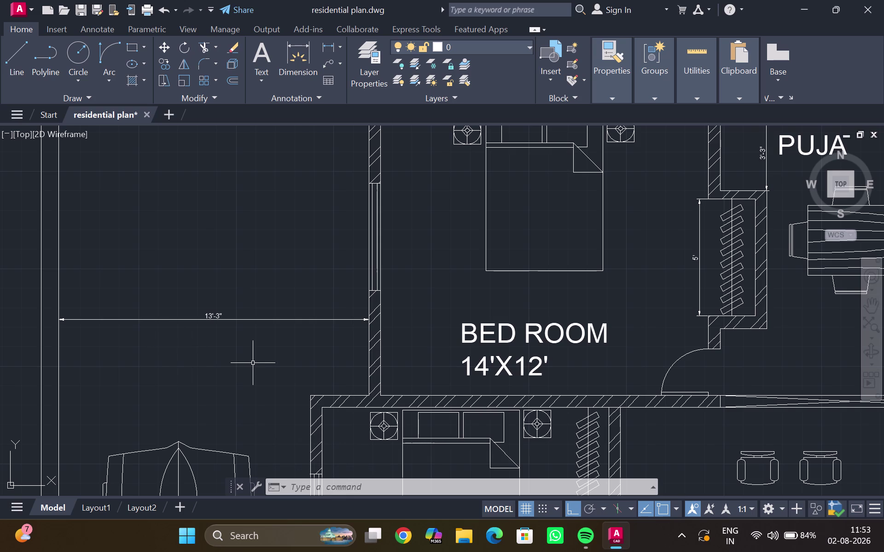
scroll(up, 3)
scroll(down, 3)
scroll(down, 3)
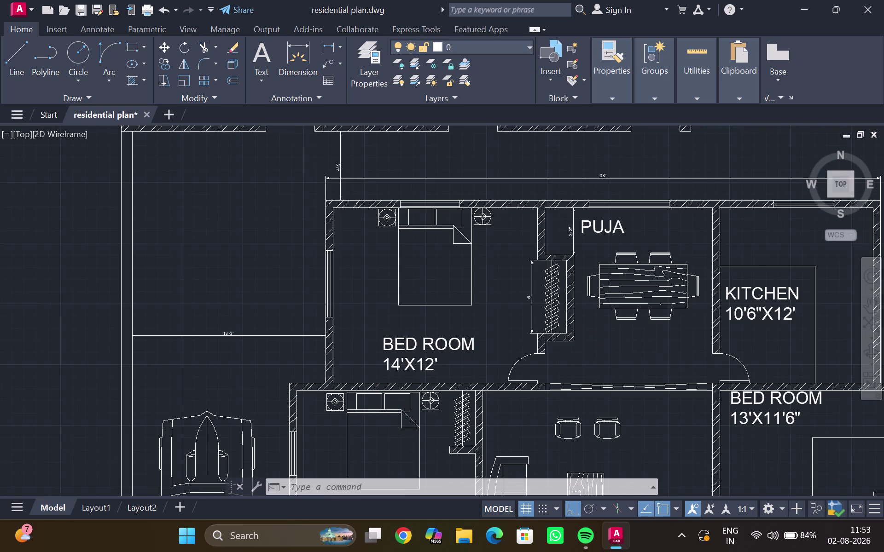
middle_drag(255, 363, 289, 291)
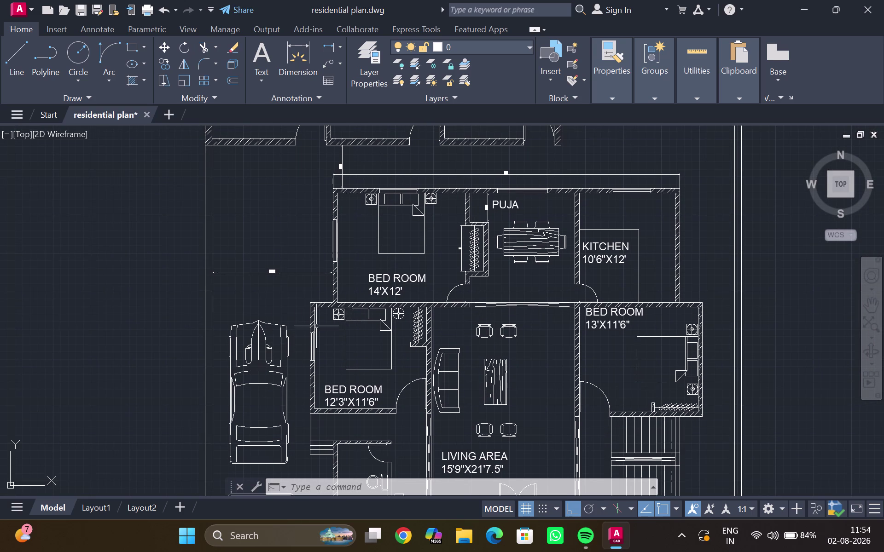
Add a 10'-9" dimension from the left boundary to the lower bedroom's outer wall.
key(Return)
key(Return)
key(Return)
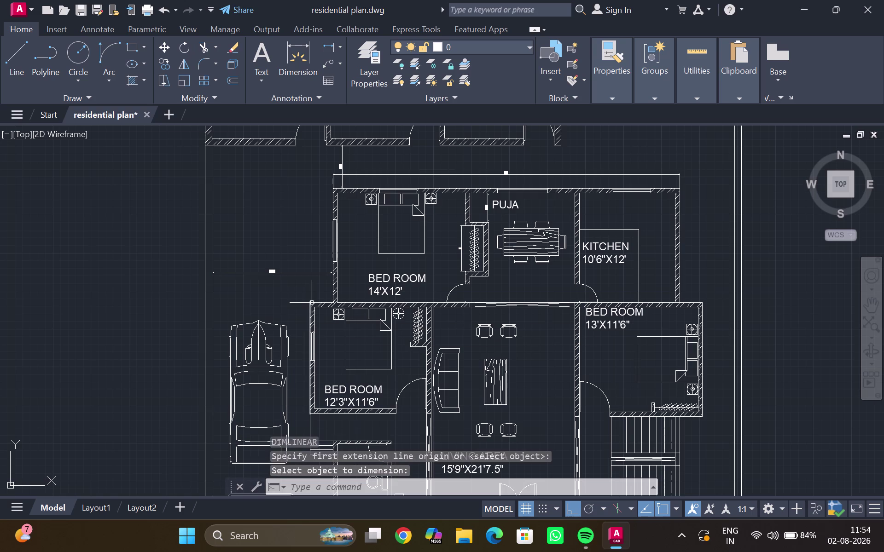
scroll(up, 3)
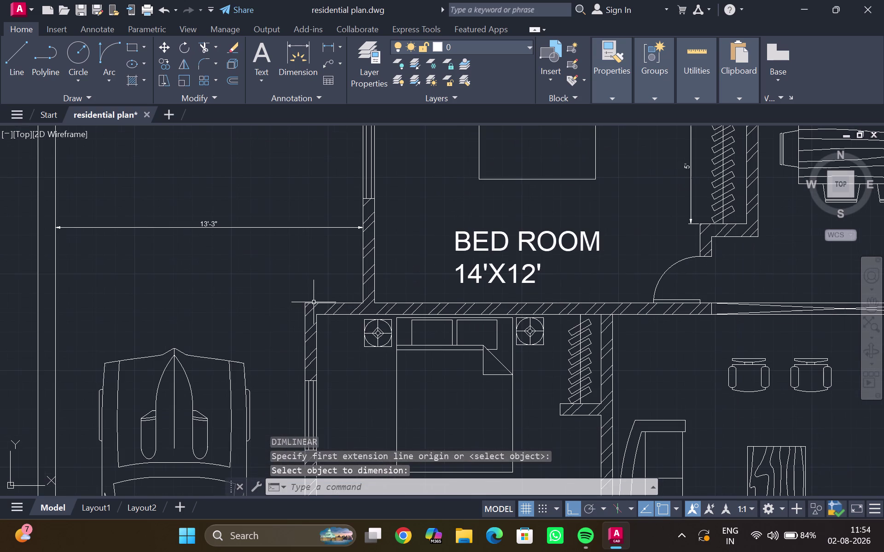
key(Return)
click(302, 307)
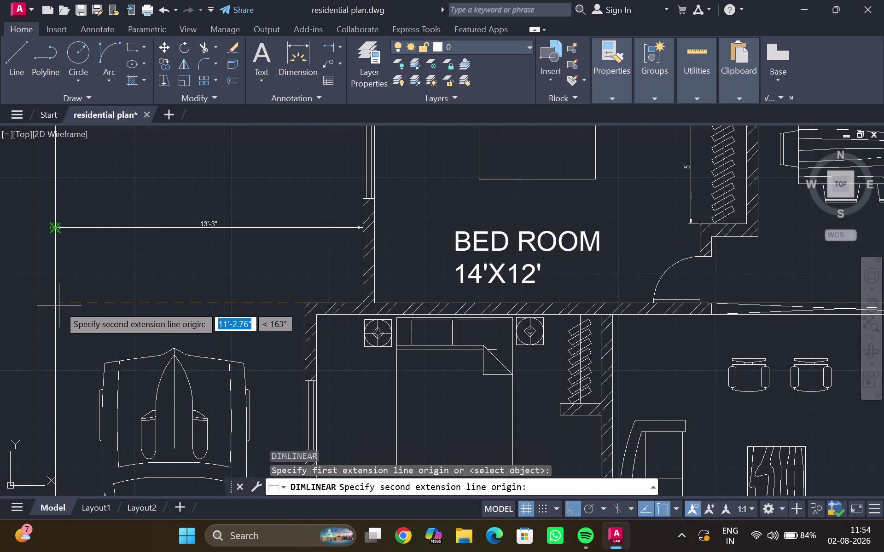
click(55, 307)
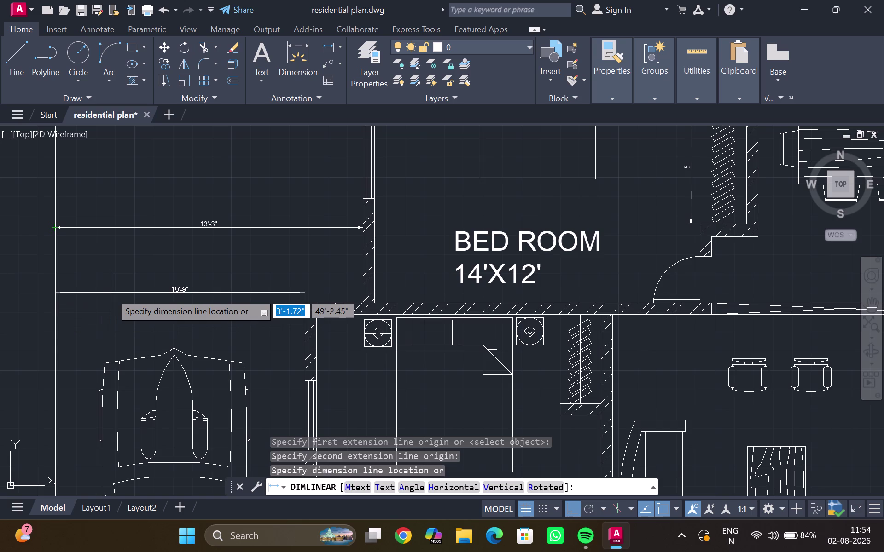
click(110, 293)
Pan down the plan to center the lobby steps in view.
scroll(up, 3)
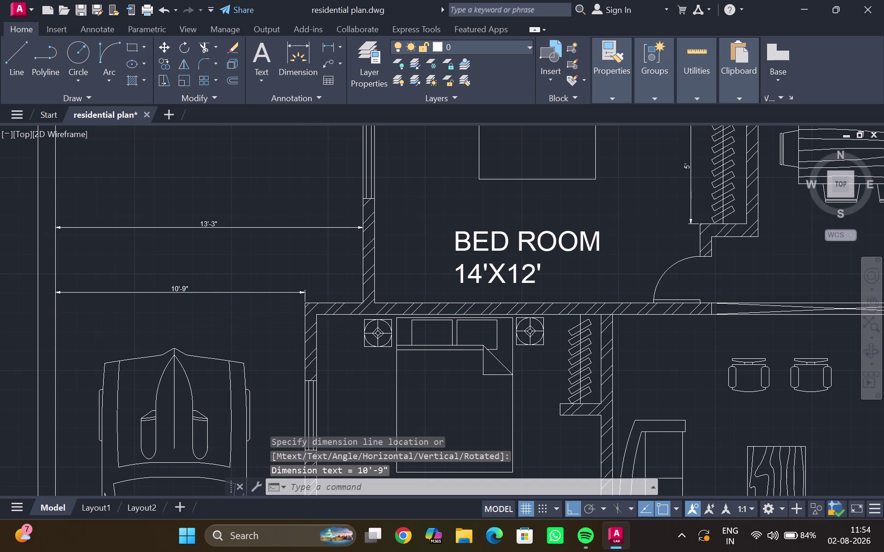
scroll(down, 3)
scroll(down, 3)
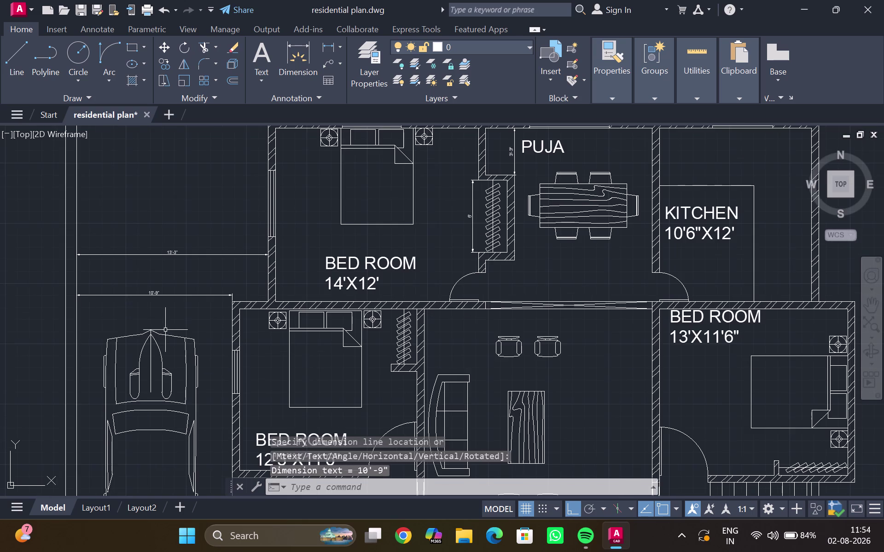
middle_drag(166, 330, 146, 325)
scroll(down, 3)
middle_drag(389, 350, 282, 186)
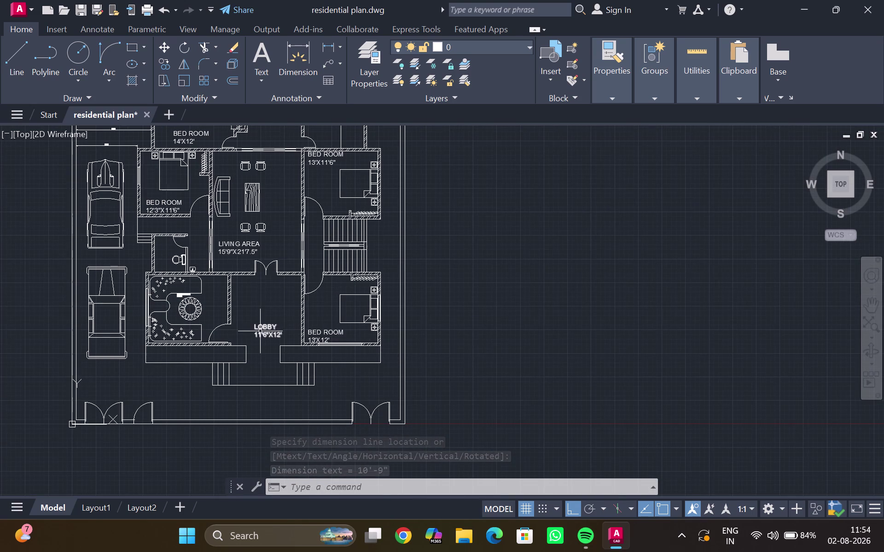
scroll(up, 3)
middle_drag(260, 327, 266, 284)
scroll(up, 3)
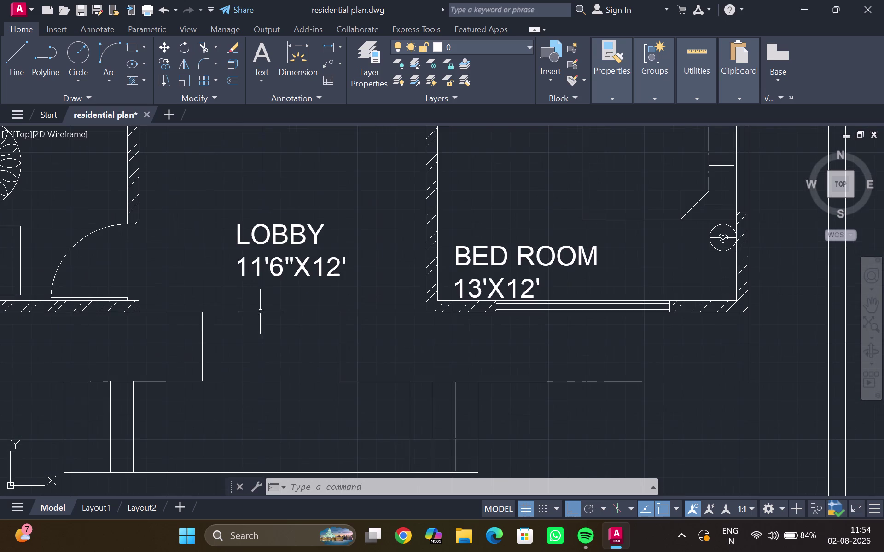
Dimension the lobby step gap as 6'.
key(Return)
click(203, 313)
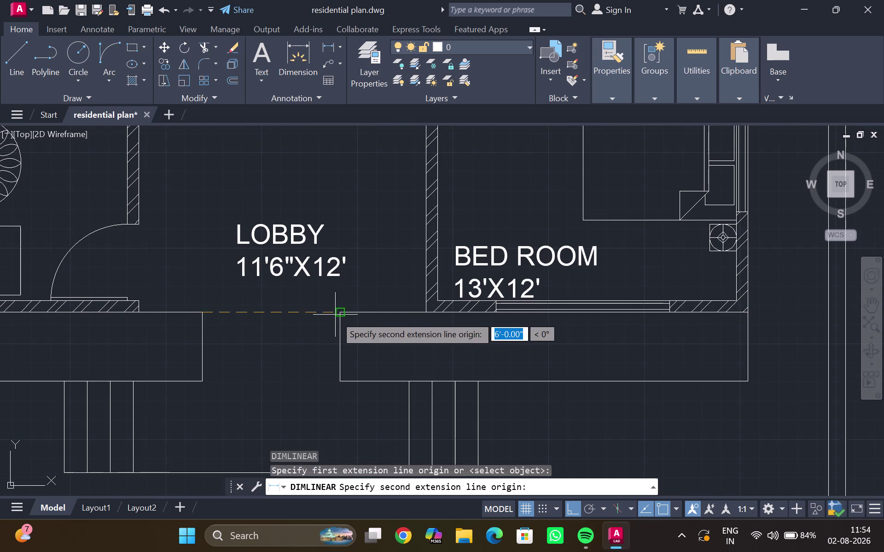
click(339, 316)
click(290, 344)
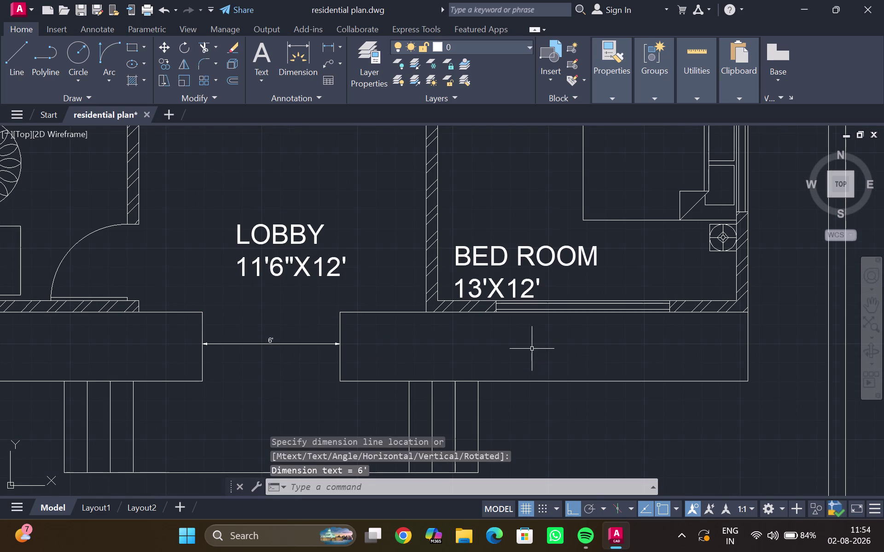
scroll(down, 3)
middle_drag(538, 359, 434, 313)
Add a 17'-9" dimension across the projection below the bed room.
key(Return)
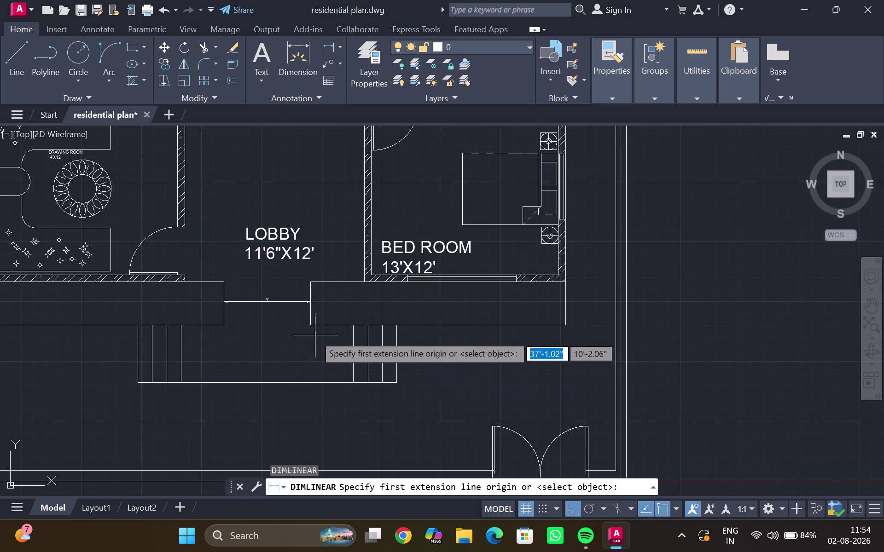
click(307, 328)
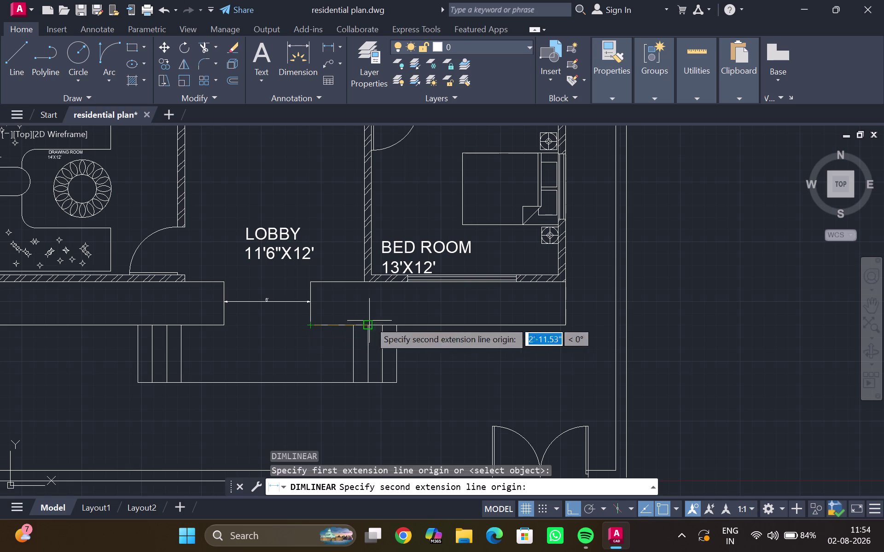
click(561, 323)
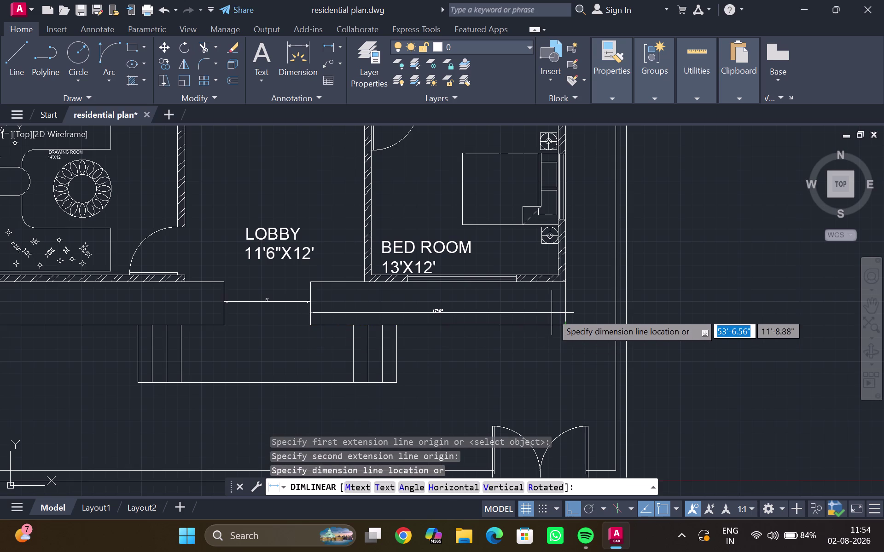
click(552, 307)
middle_drag(105, 335, 208, 343)
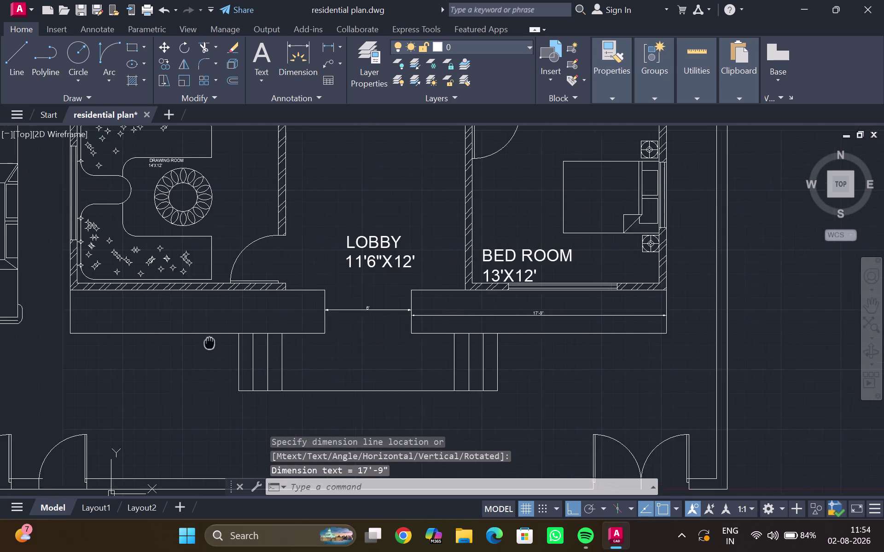
middle_drag(208, 343, 277, 342)
Dimension the lobby projection's width from end to end.
key(Return)
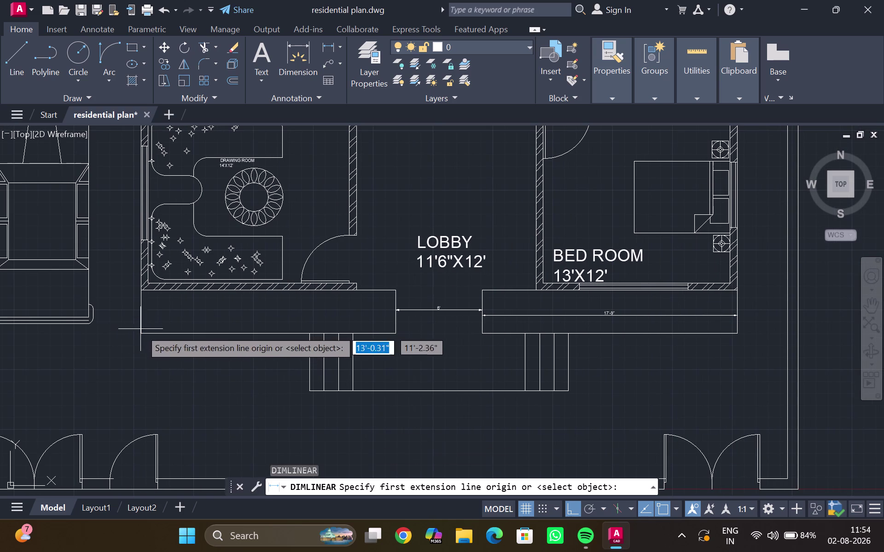
click(139, 331)
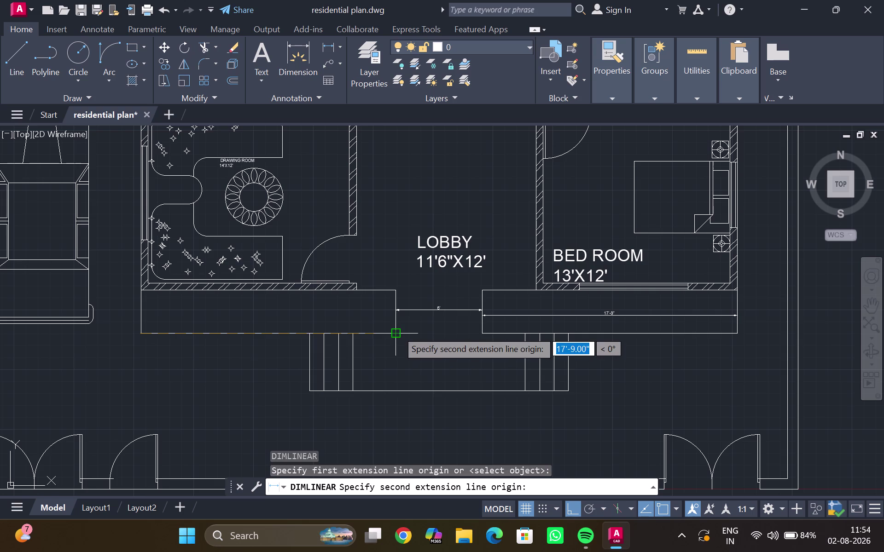
click(397, 328)
click(378, 317)
scroll(down, 3)
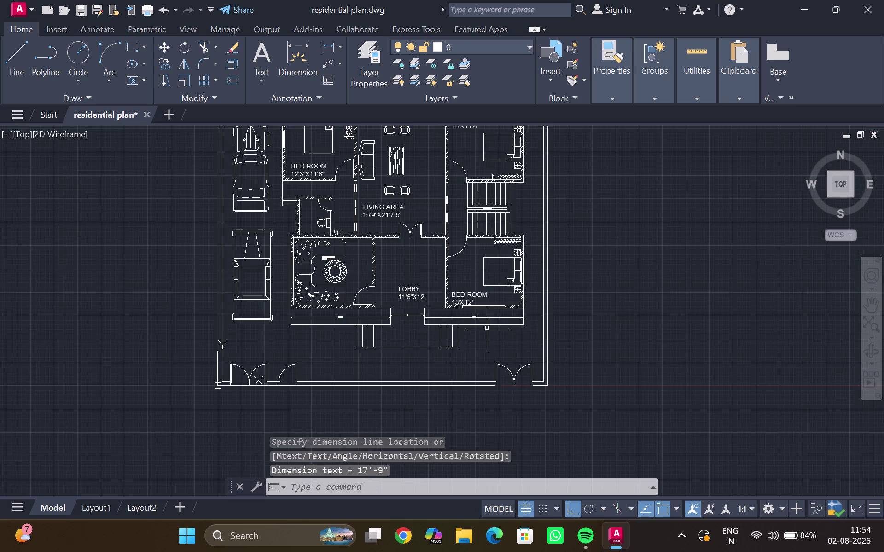
middle_drag(492, 329, 265, 350)
scroll(up, 3)
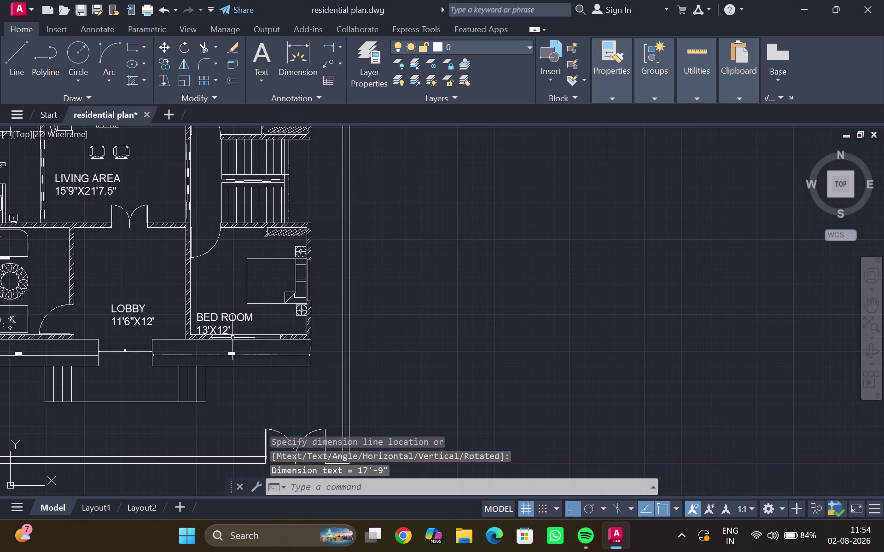
Dimension the 3'-6" gap from the bed room's outer corner to the plot boundary.
key(Return)
click(309, 223)
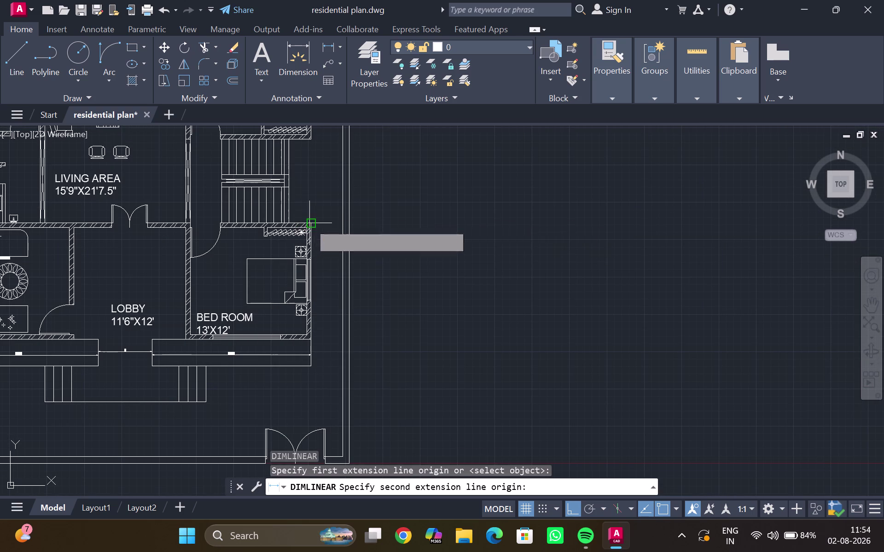
scroll(up, 3)
click(343, 223)
scroll(up, 3)
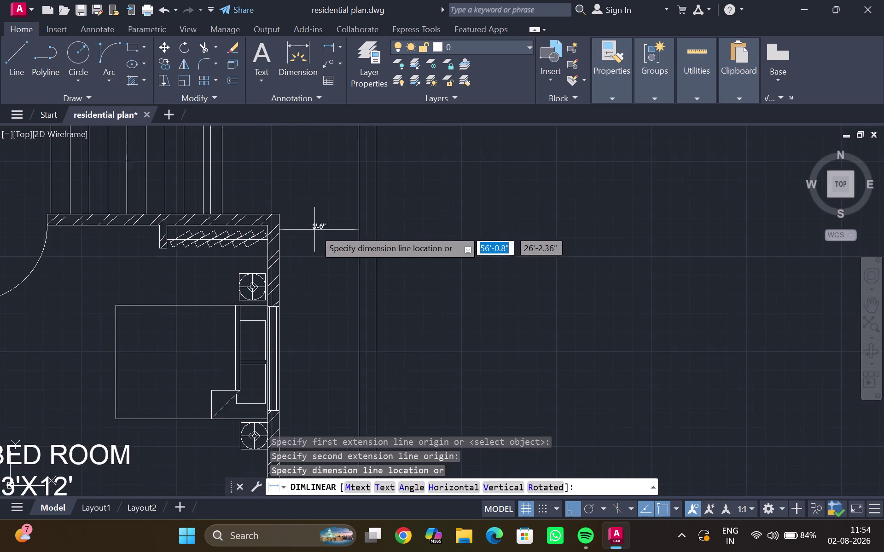
click(315, 229)
middle_drag(317, 216, 311, 258)
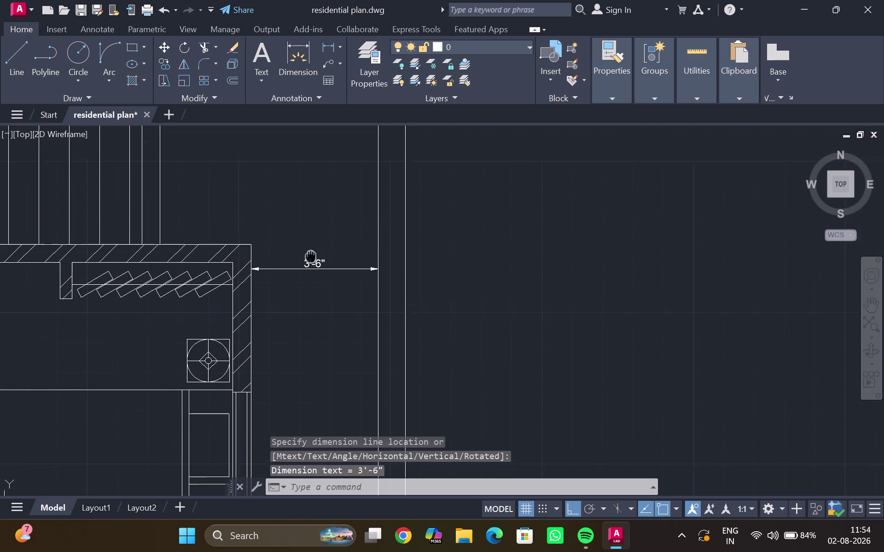
middle_drag(311, 258, 310, 282)
scroll(down, 3)
middle_drag(313, 264, 309, 302)
scroll(down, 3)
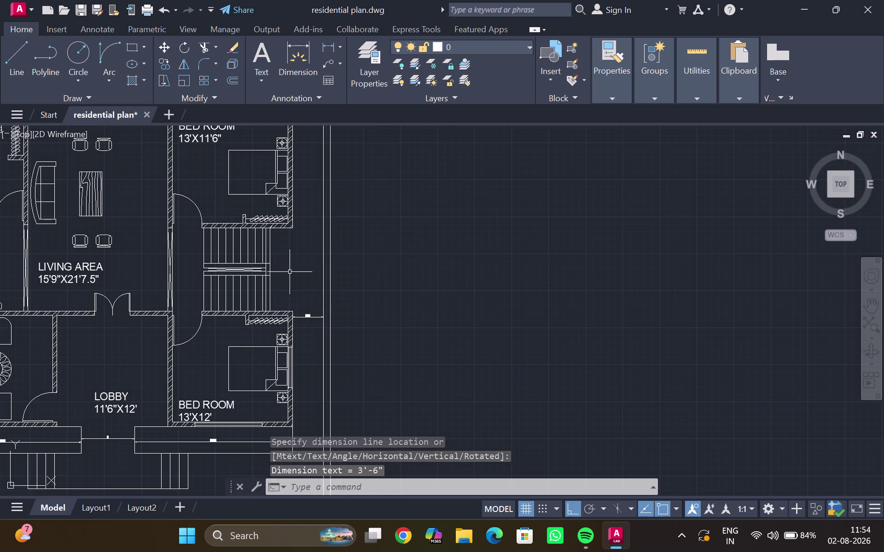
Add a 9'-4.5" vertical dimension along the staircase wall.
key(Return)
click(290, 232)
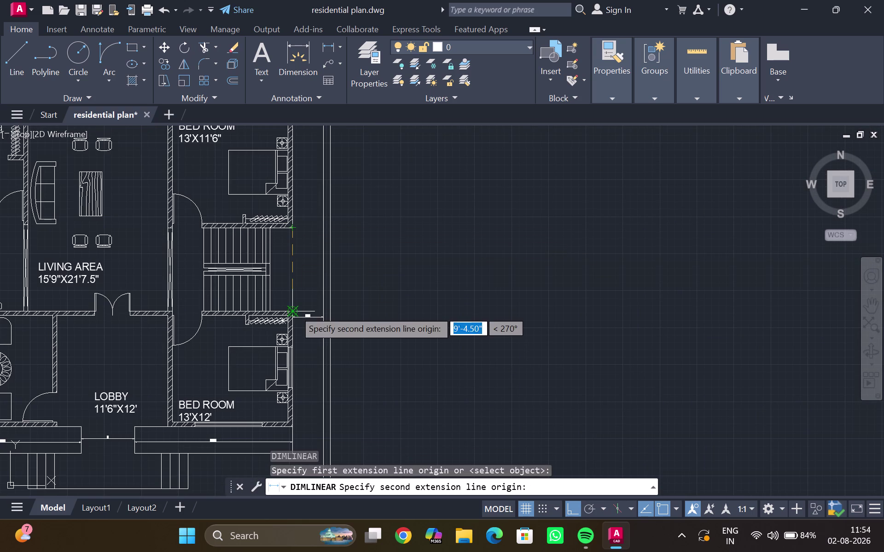
click(294, 310)
click(287, 281)
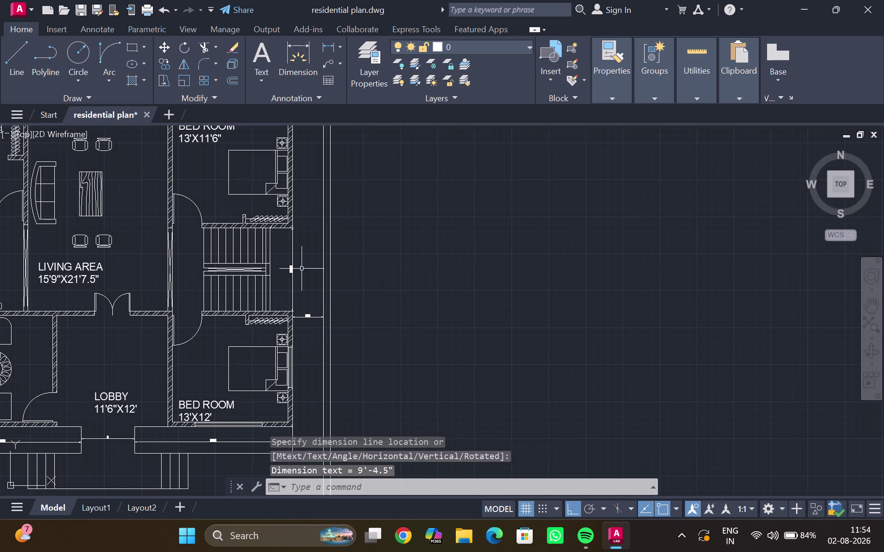
scroll(up, 3)
scroll(up, 3)
middle_drag(293, 292, 279, 362)
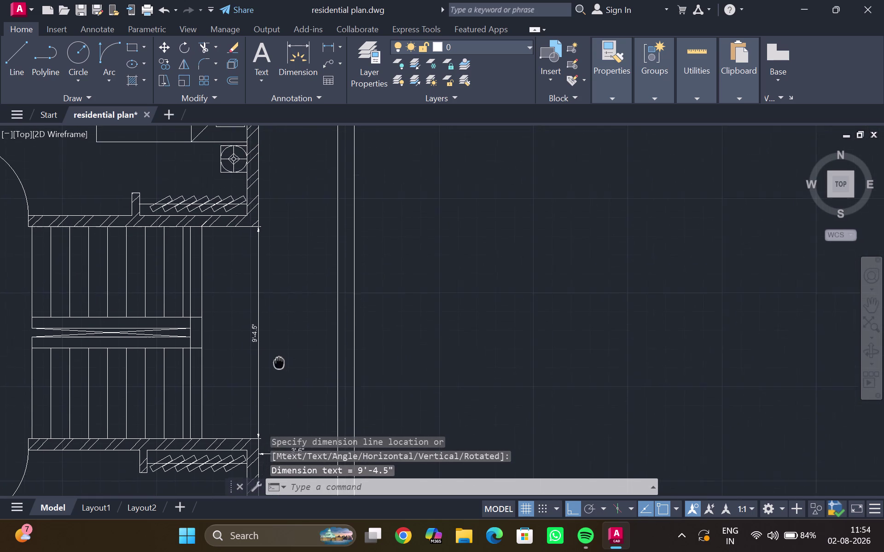
middle_drag(279, 363, 276, 368)
scroll(down, 3)
Pan up to the upper bed room and try dimensioning its outer wall as an object.
middle_drag(279, 329, 274, 346)
scroll(down, 3)
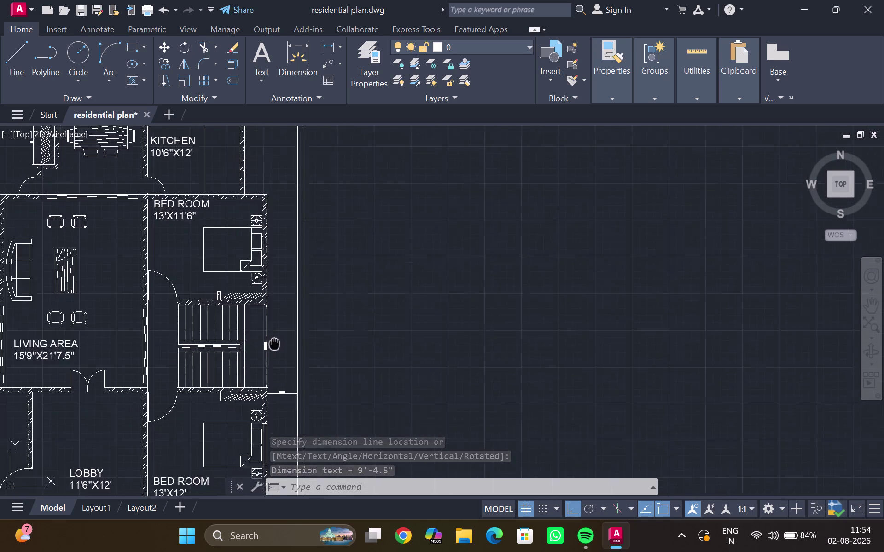
scroll(down, 3)
middle_drag(274, 345, 271, 363)
middle_drag(276, 327, 274, 372)
scroll(up, 3)
key(Return)
key(Return)
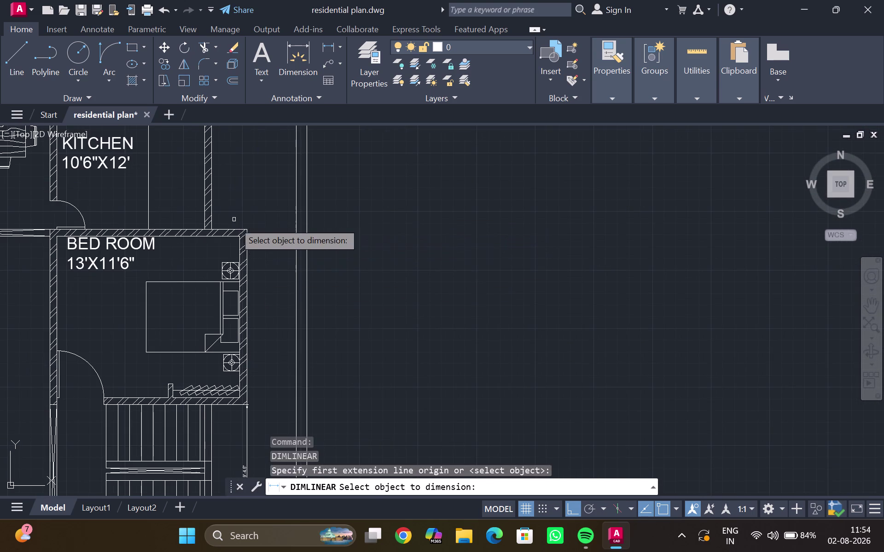
key(Return)
click(246, 229)
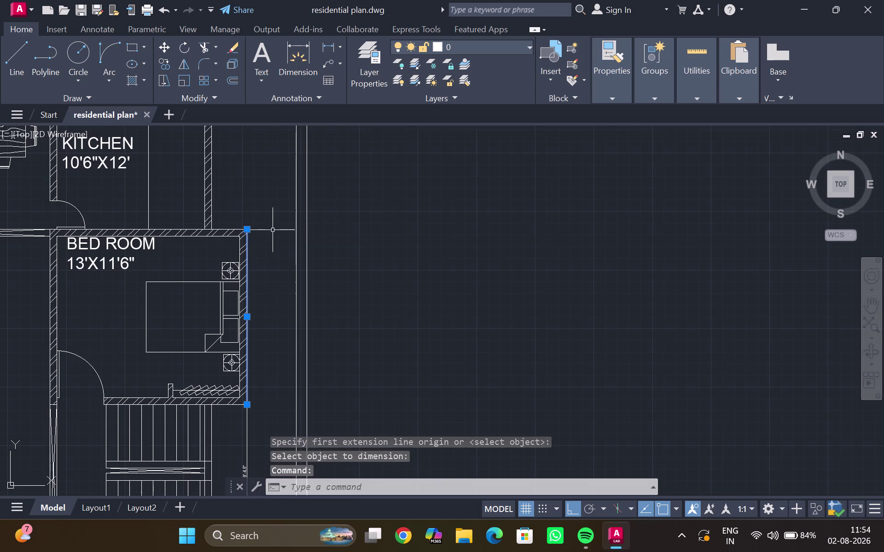
key(Return)
Restart the linear dimension from the upper bed room's outer corner to the plot boundary.
key(Return)
key(Return)
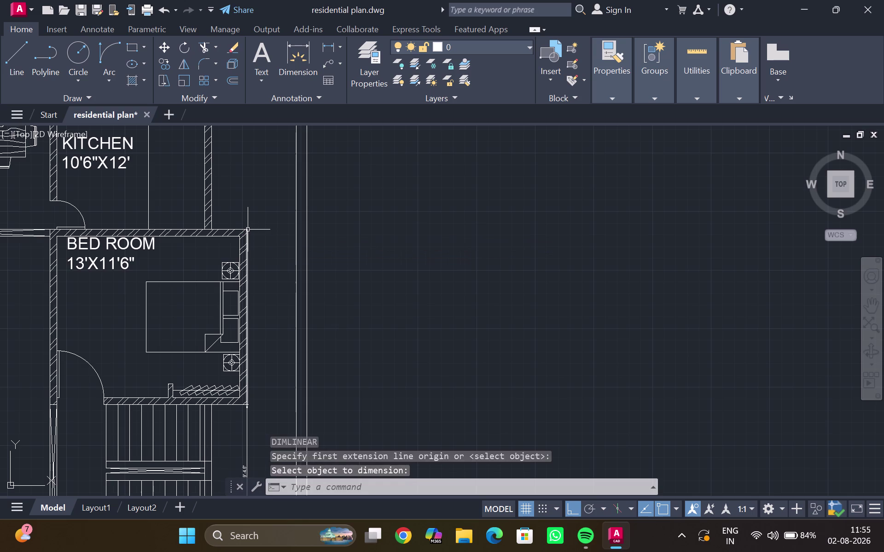
click(246, 230)
key(Return)
click(249, 229)
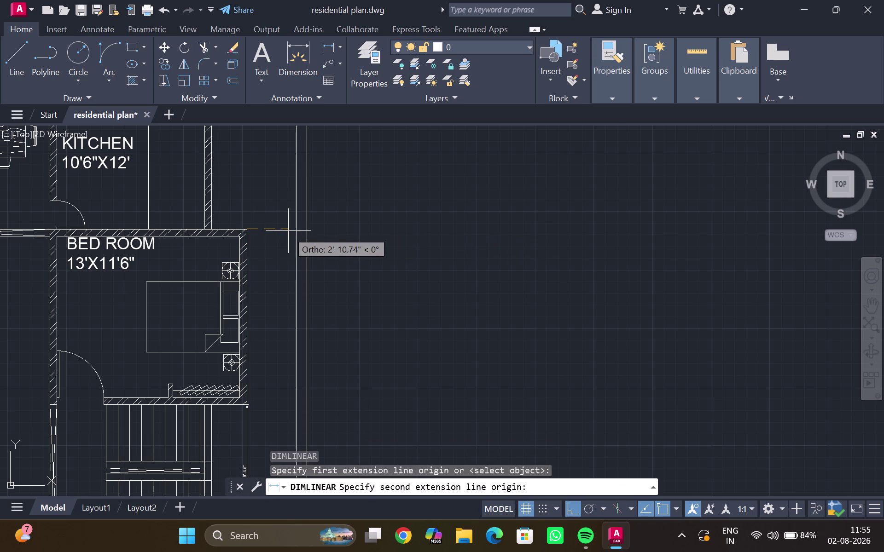
click(296, 230)
scroll(up, 3)
Place the 3'-6" dimension beside the upper bed room and pan toward the kitchen.
click(272, 227)
scroll(down, 3)
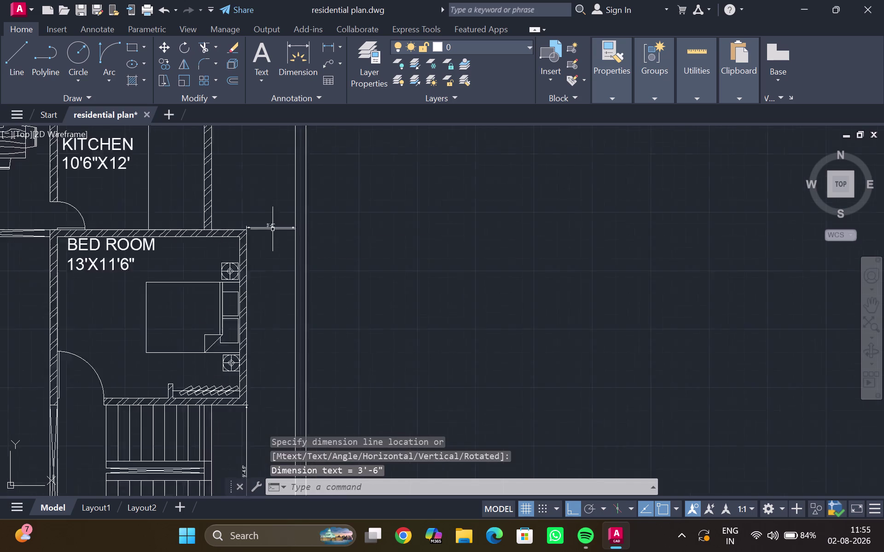
scroll(down, 3)
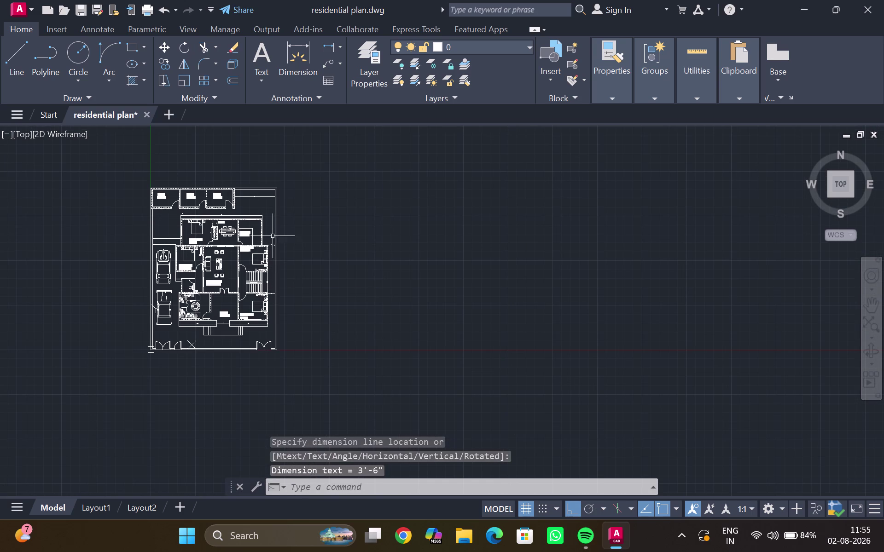
middle_drag(270, 224, 268, 288)
Start a linear dimension at the kitchen wall corner, cancelling the mistaken picks.
key(Return)
scroll(up, 3)
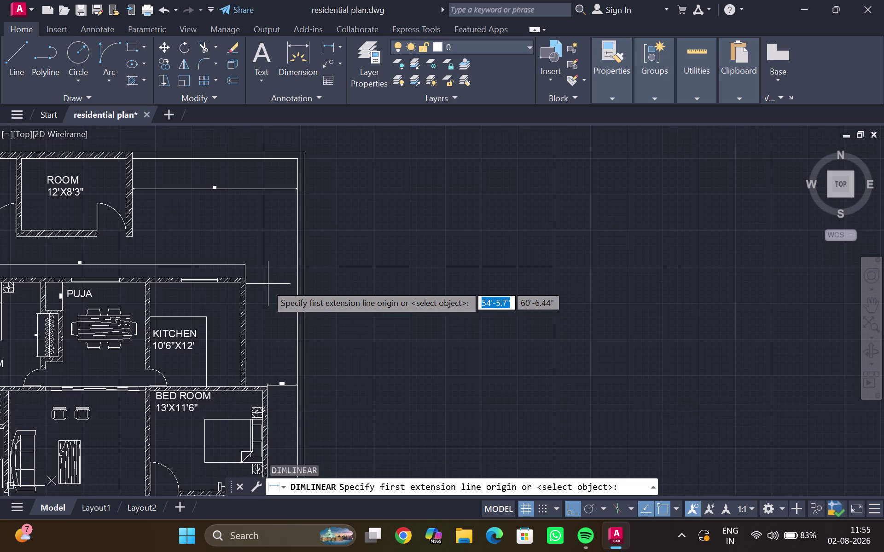
click(245, 279)
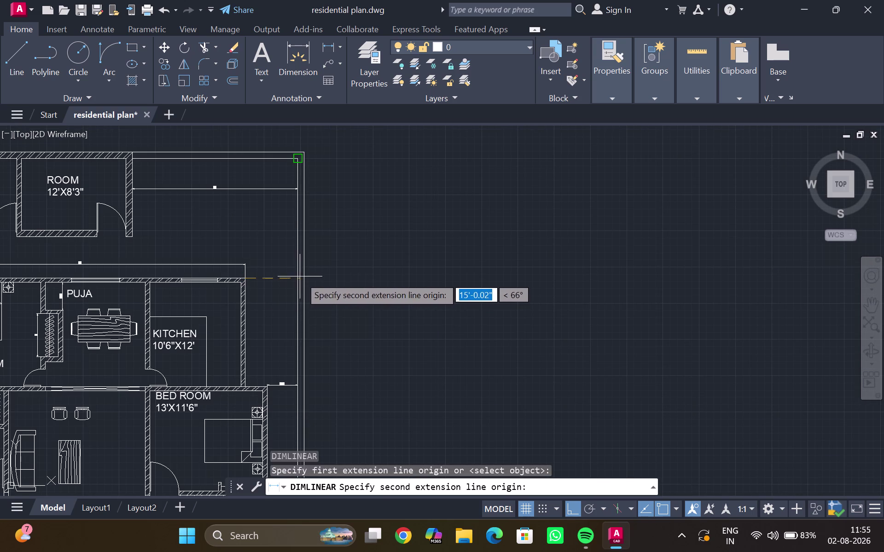
click(298, 278)
key(Return)
key(Return)
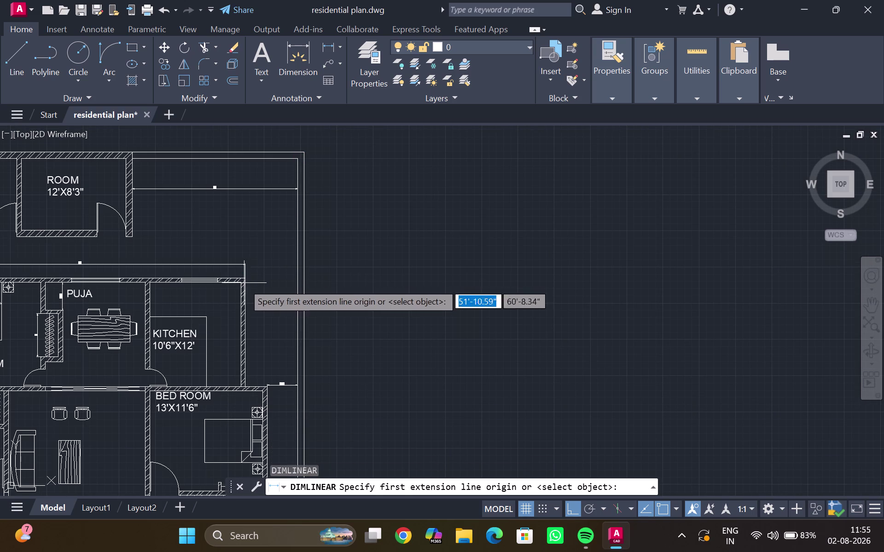
key(Return)
key(Return)
click(247, 278)
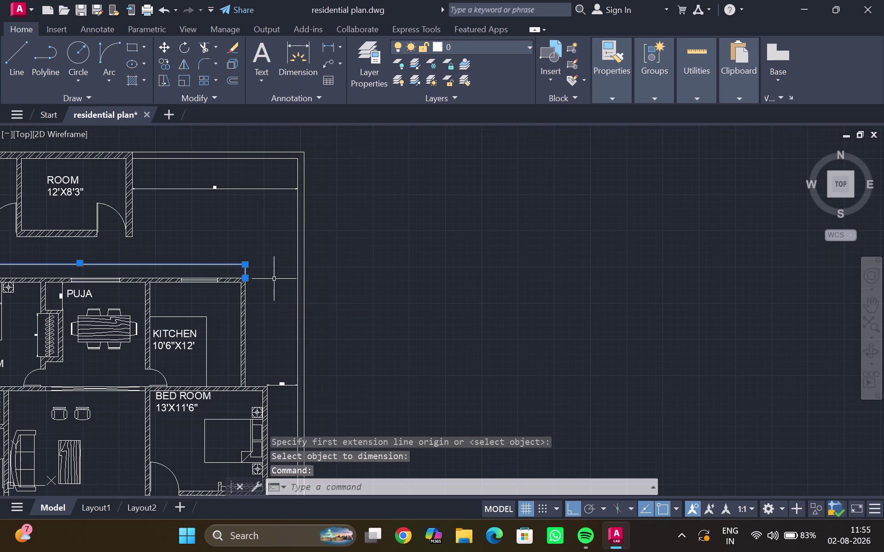
key(Return)
Dimension the 6' gap from the kitchen wall corner to the plot boundary.
click(246, 281)
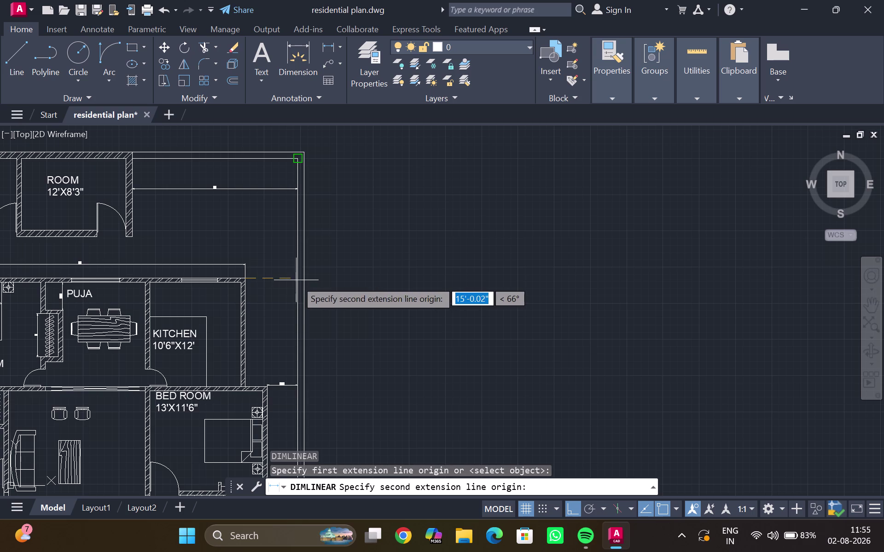
click(298, 280)
click(289, 273)
scroll(up, 3)
scroll(down, 3)
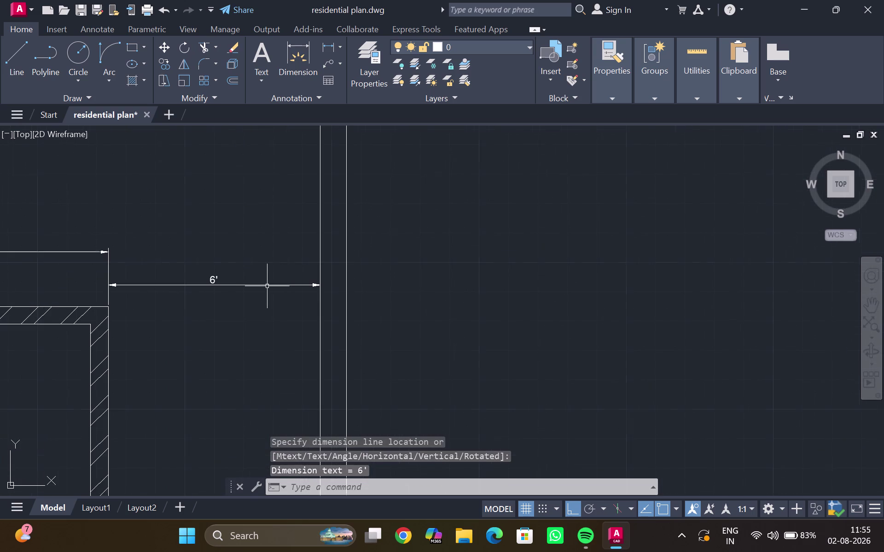
scroll(down, 3)
scroll(down, 3)
middle_drag(262, 336, 323, 214)
scroll(down, 3)
middle_drag(284, 301, 352, 209)
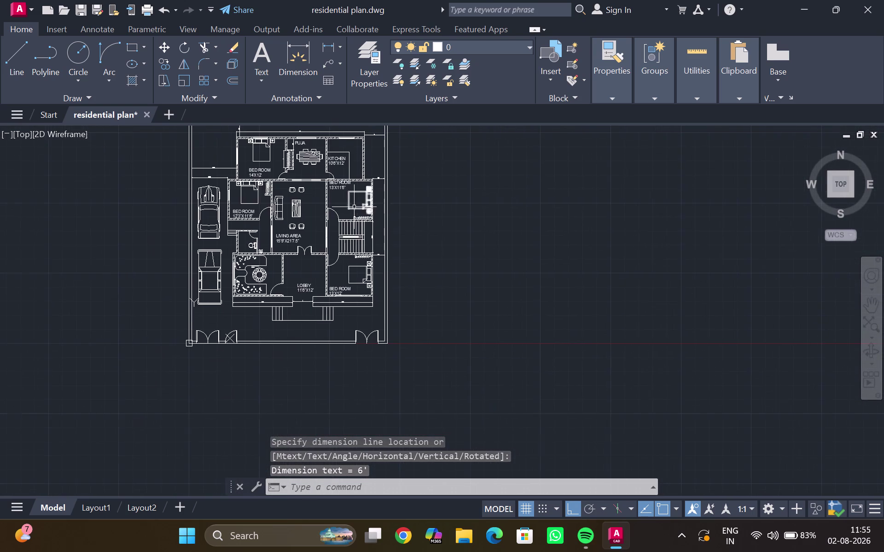
scroll(down, 3)
scroll(up, 3)
middle_drag(304, 254, 301, 276)
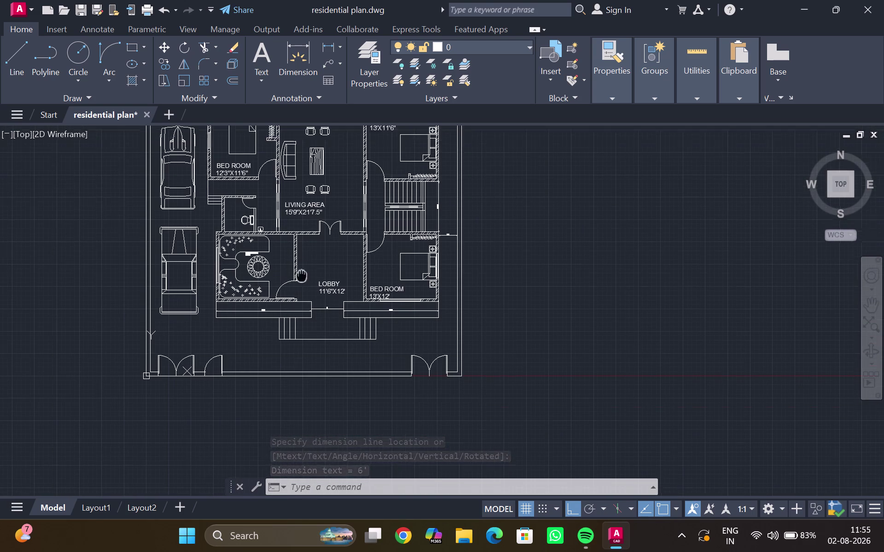
middle_drag(302, 275, 281, 321)
scroll(up, 3)
middle_drag(247, 289, 236, 376)
scroll(up, 3)
middle_drag(227, 287, 218, 501)
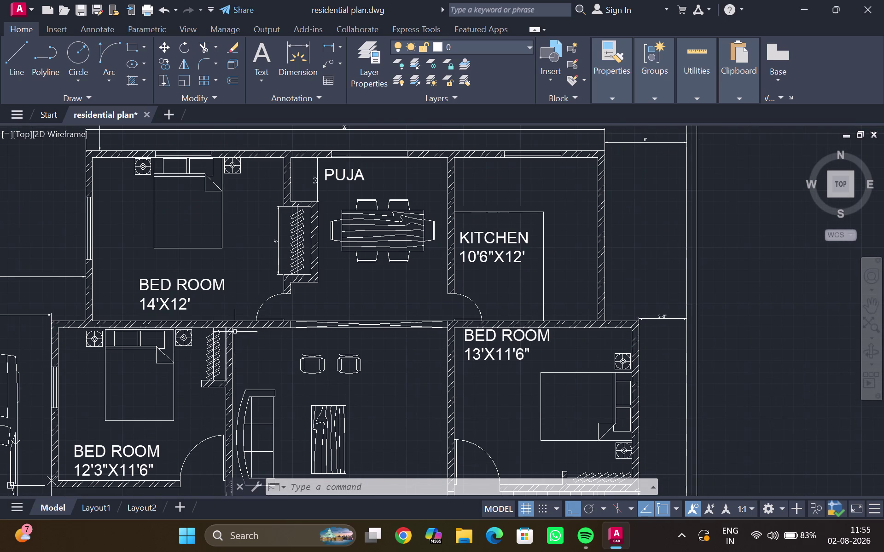
scroll(down, 3)
middle_drag(249, 338, 275, 221)
middle_drag(246, 332, 248, 276)
scroll(down, 3)
scroll(down, 3)
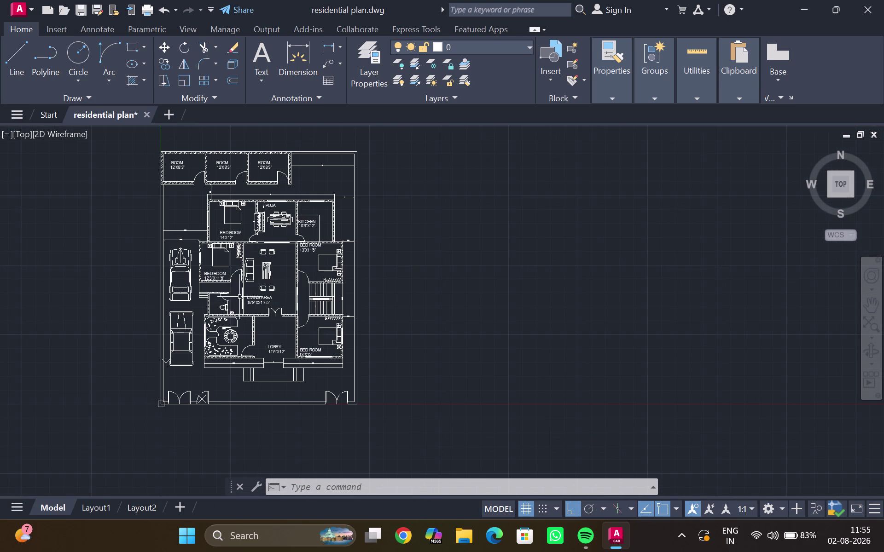
scroll(up, 3)
scroll(up, 3)
middle_click(253, 278)
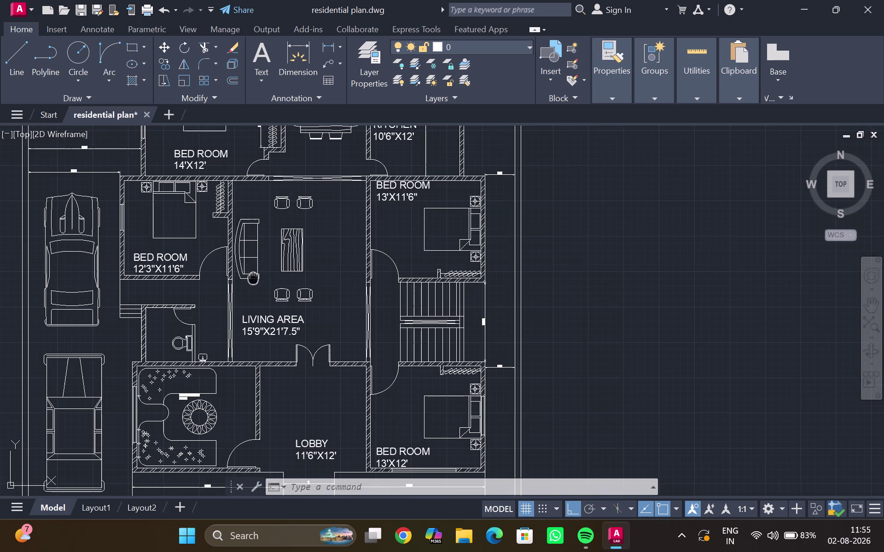
scroll(down, 3)
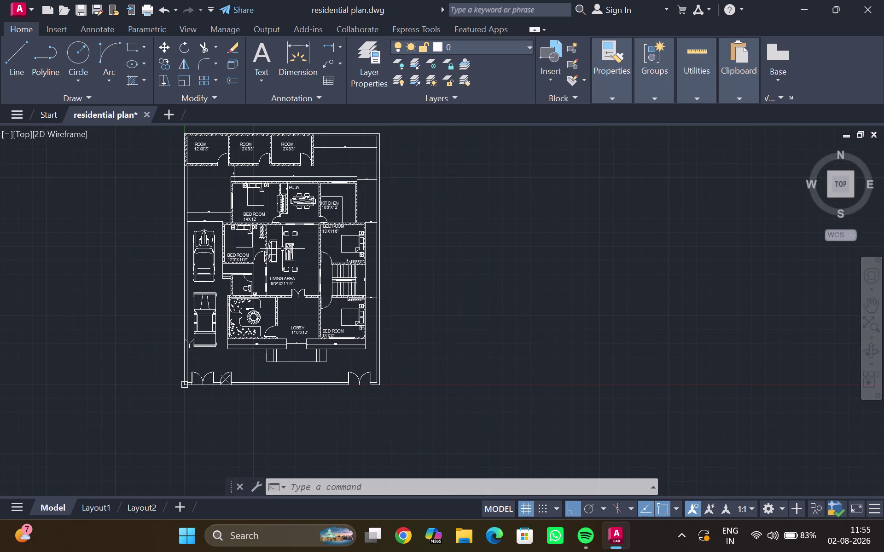
scroll(down, 3)
scroll(up, 3)
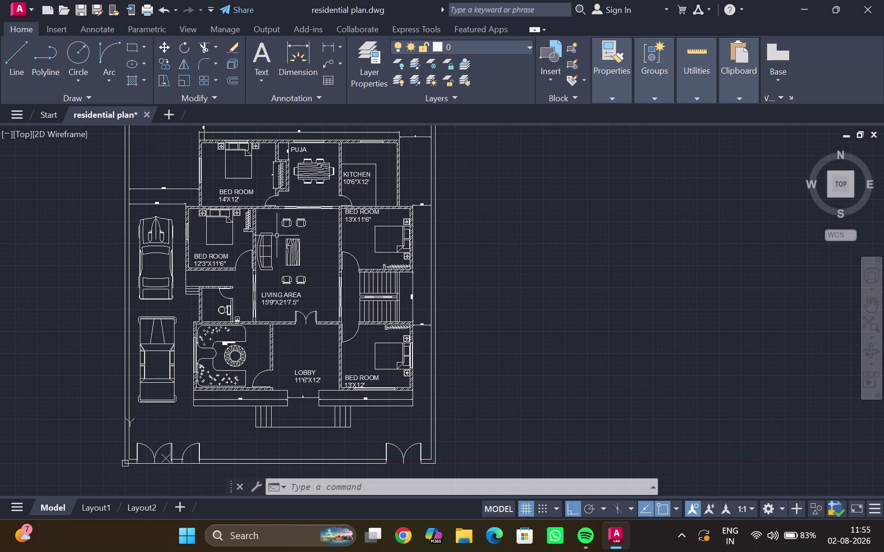
middle_drag(303, 217, 261, 296)
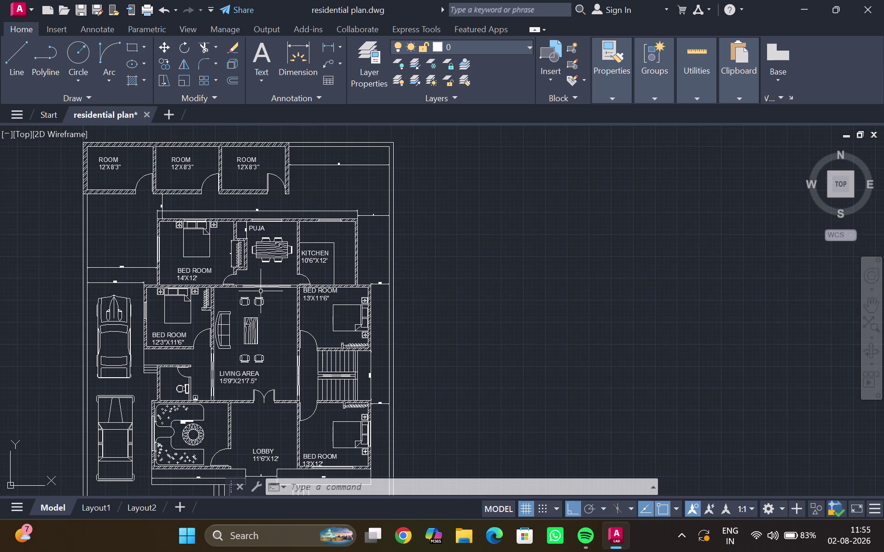
Open the dimension style manager with D and override the ISO-25 style.
key(d)
key(Return)
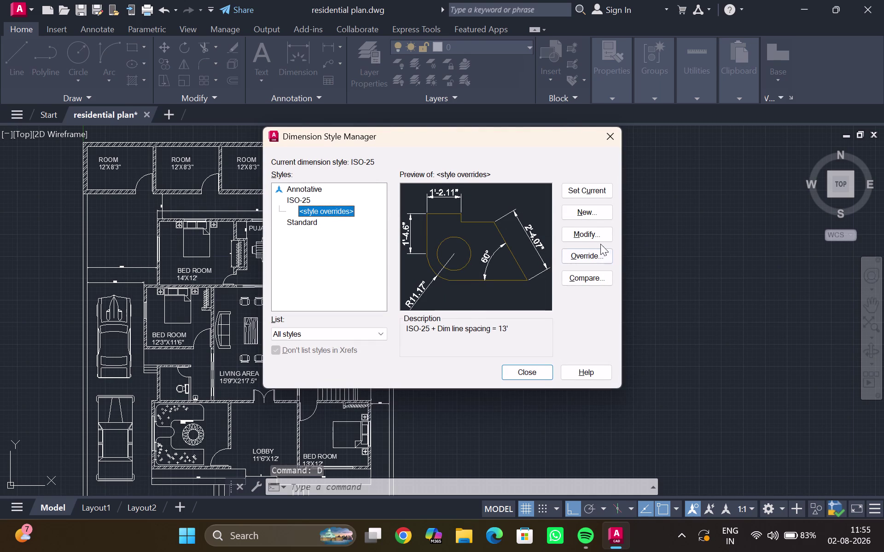
click(591, 234)
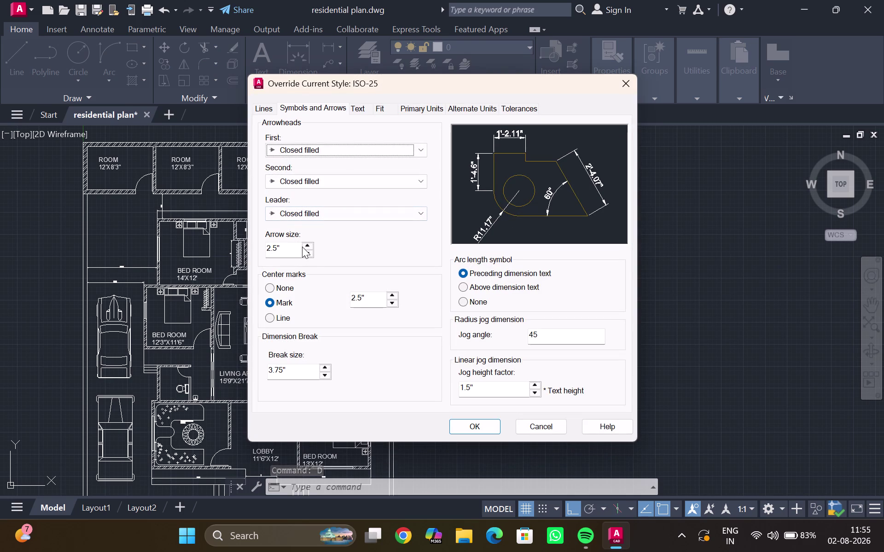
Set the override's arrow size to 1'.
triple_click(311, 245)
triple_click(310, 245)
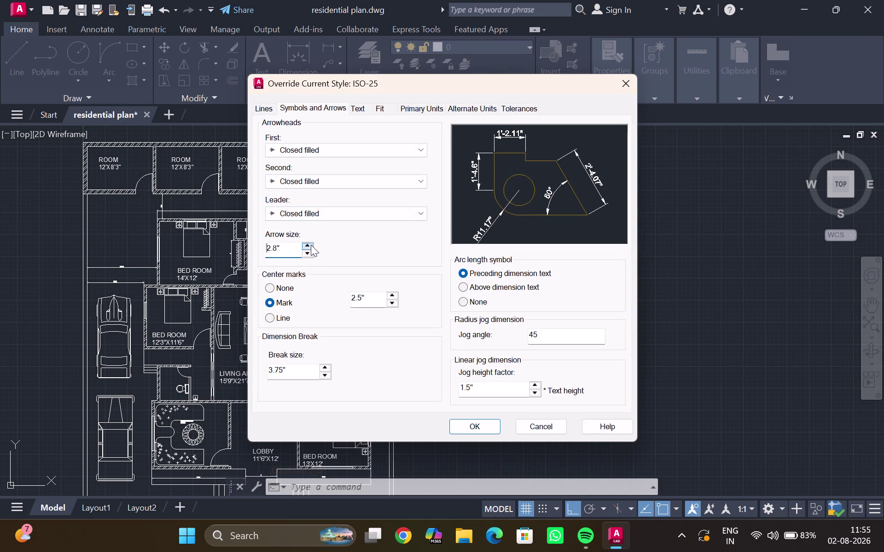
triple_click(311, 245)
triple_click(310, 244)
triple_click(310, 245)
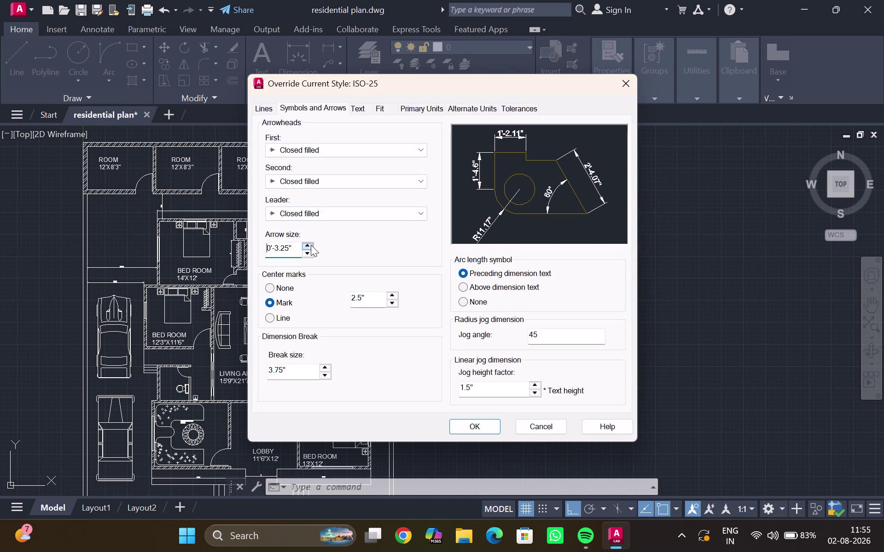
triple_click(311, 245)
click(310, 245)
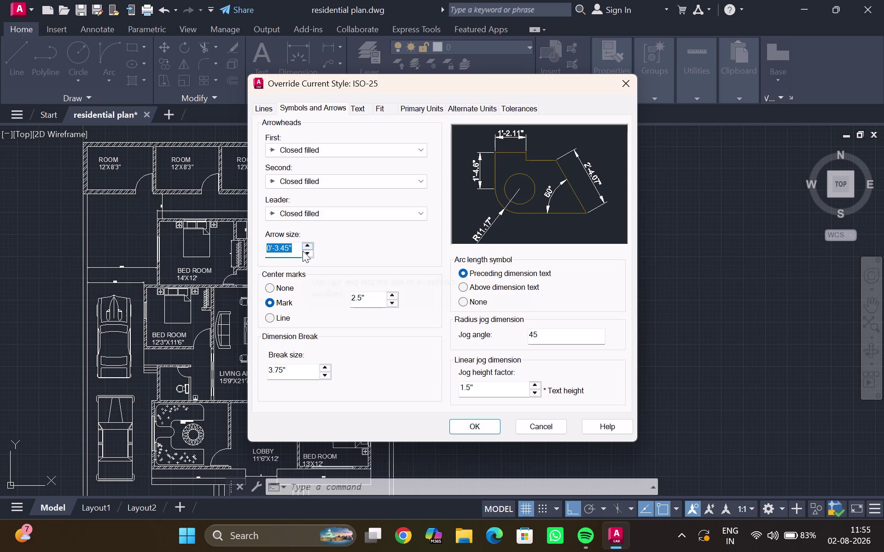
drag(297, 249, 260, 263)
drag(261, 263, 257, 263)
key(BackSpace)
key(1)
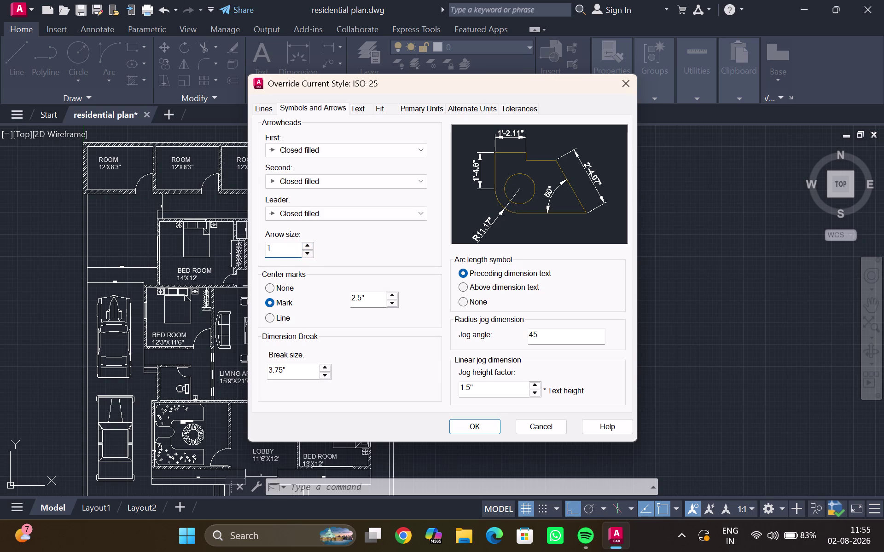
key(apostrophe)
key(Return)
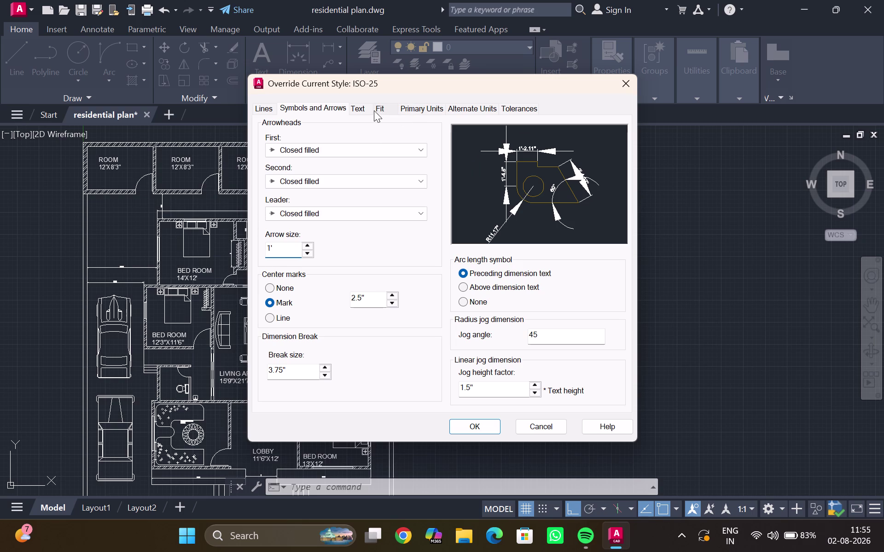
Set the dimension text height to 1', apply the override and close the manager.
click(357, 112)
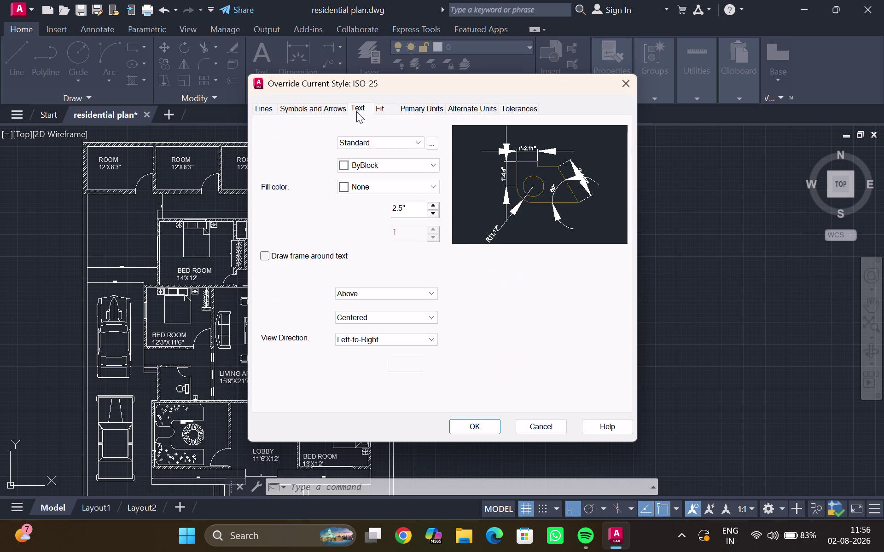
drag(408, 208, 376, 213)
key(BackSpace)
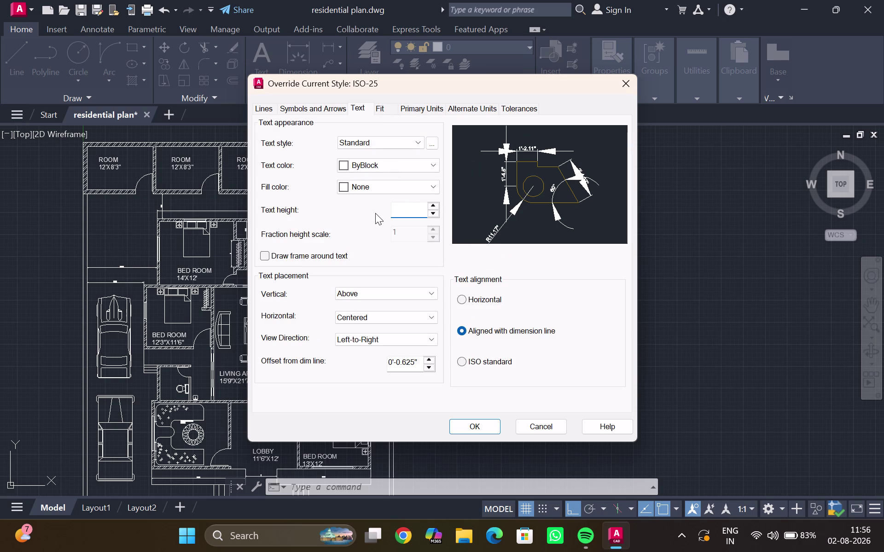
key(1)
key(apostrophe)
key(Return)
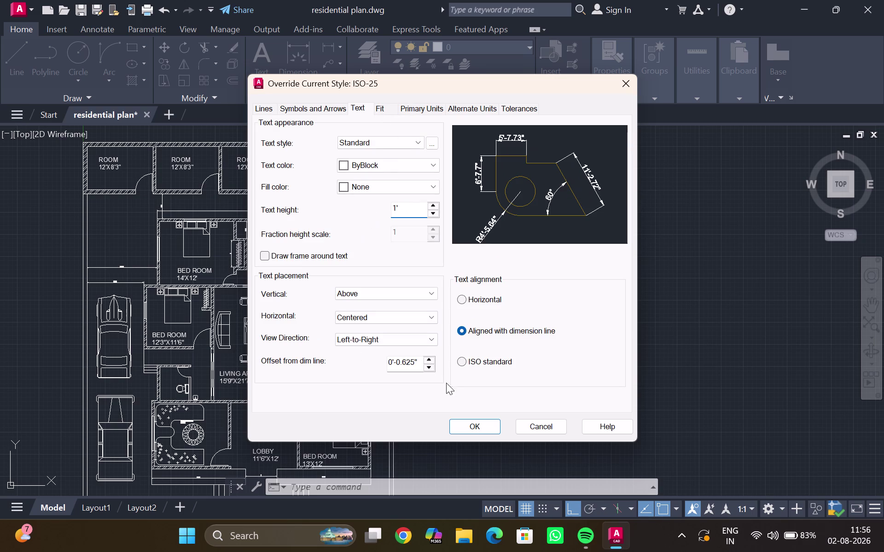
click(475, 426)
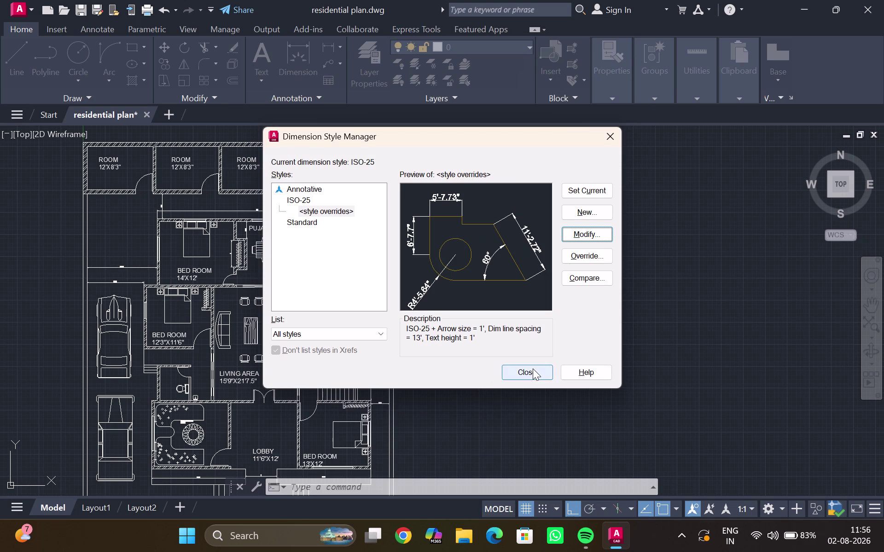
click(533, 369)
Zoom in on the enlarged 3'-6" dimension, zoom back out, and open the application menu.
scroll(up, 3)
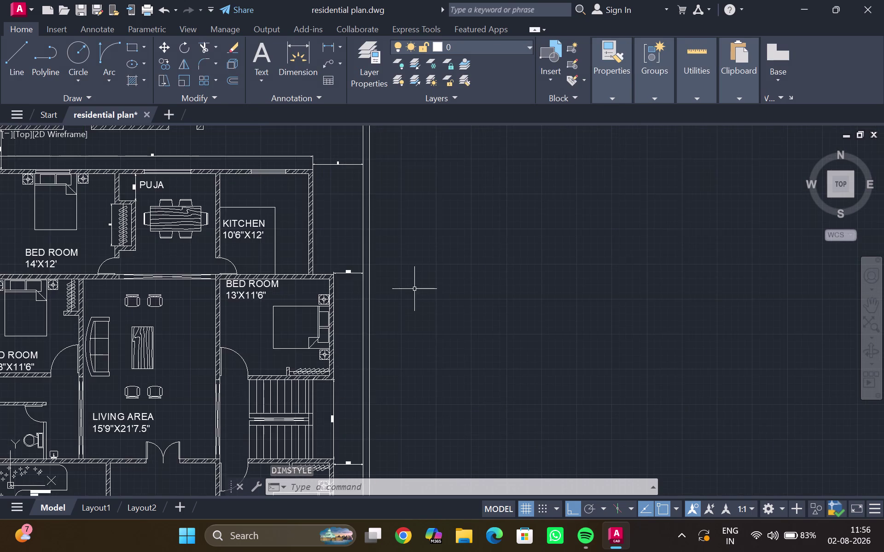
scroll(up, 3)
scroll(up, 3)
middle_drag(322, 282, 324, 323)
scroll(up, 3)
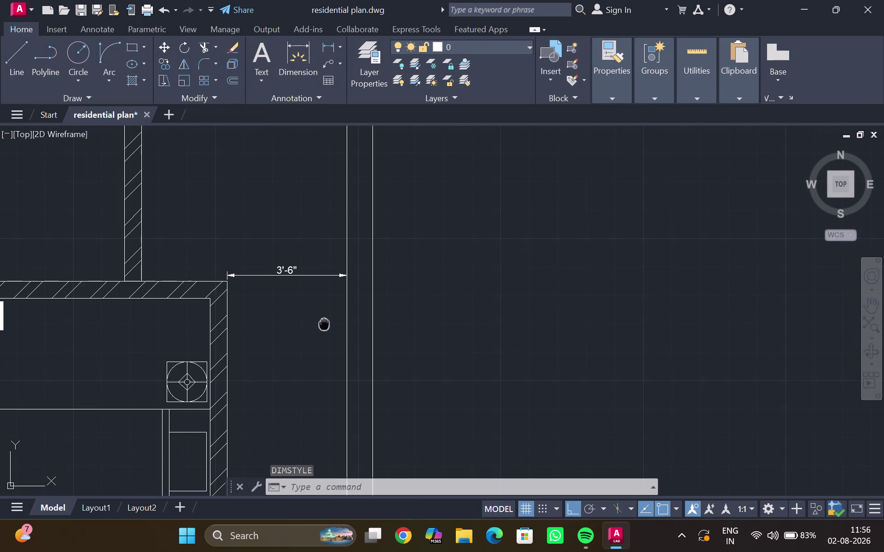
middle_drag(324, 323, 326, 324)
scroll(down, 3)
middle_drag(330, 323, 538, 272)
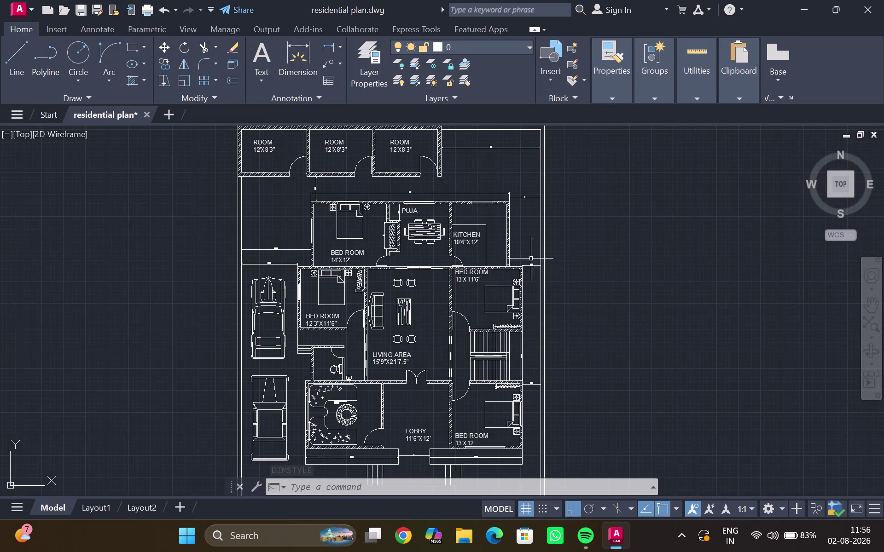
scroll(down, 3)
middle_drag(529, 258, 342, 350)
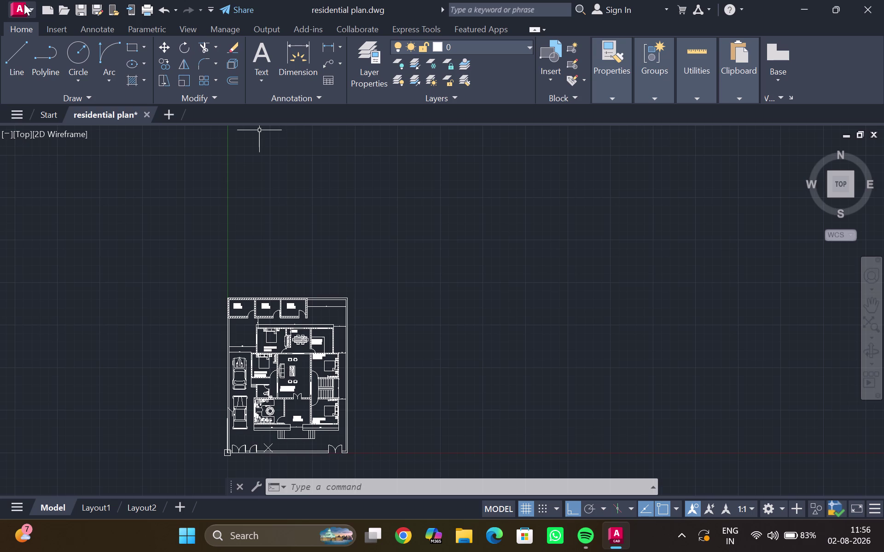
click(12, 12)
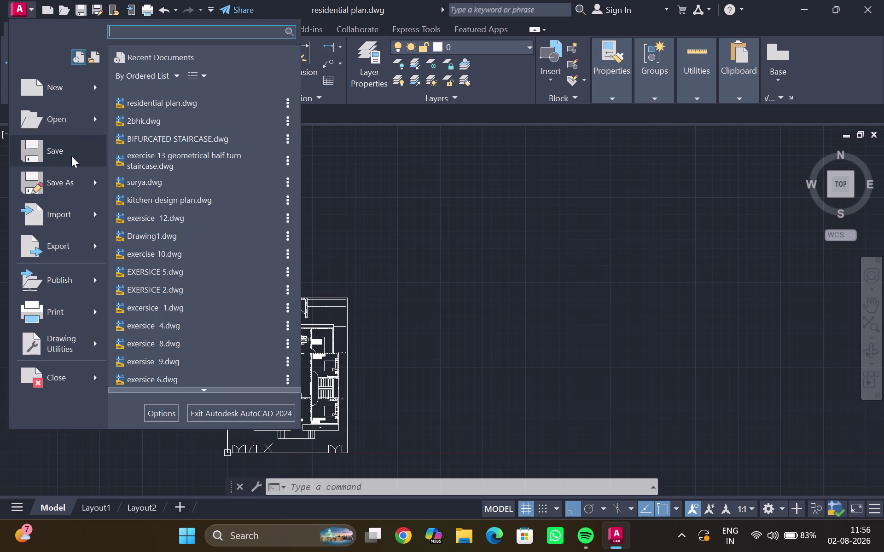
Save the plan, export residential plan.pdf, then minimize AutoCAD and launch Fuji.
click(72, 156)
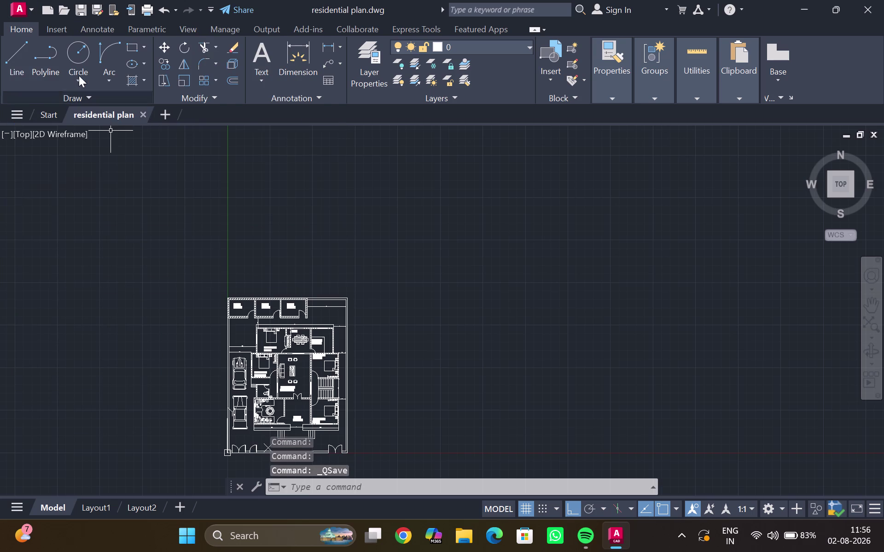
click(20, 5)
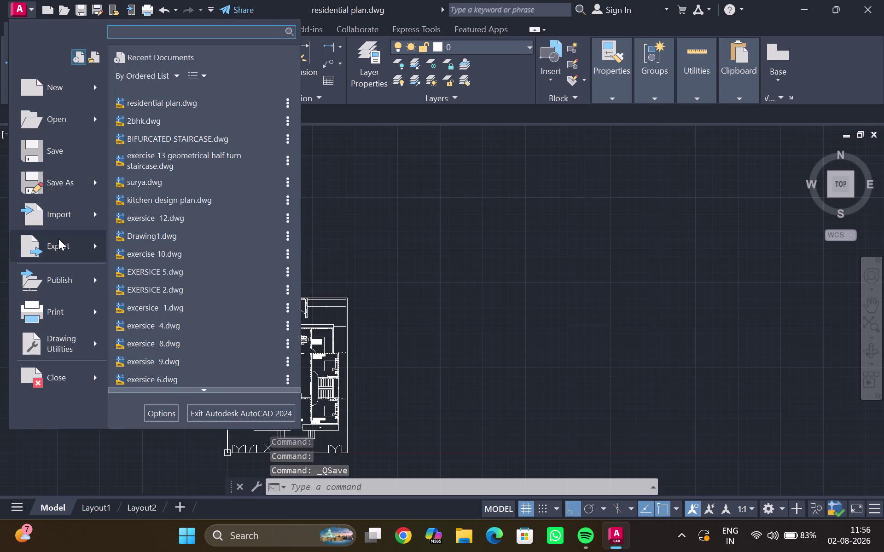
click(59, 241)
click(157, 232)
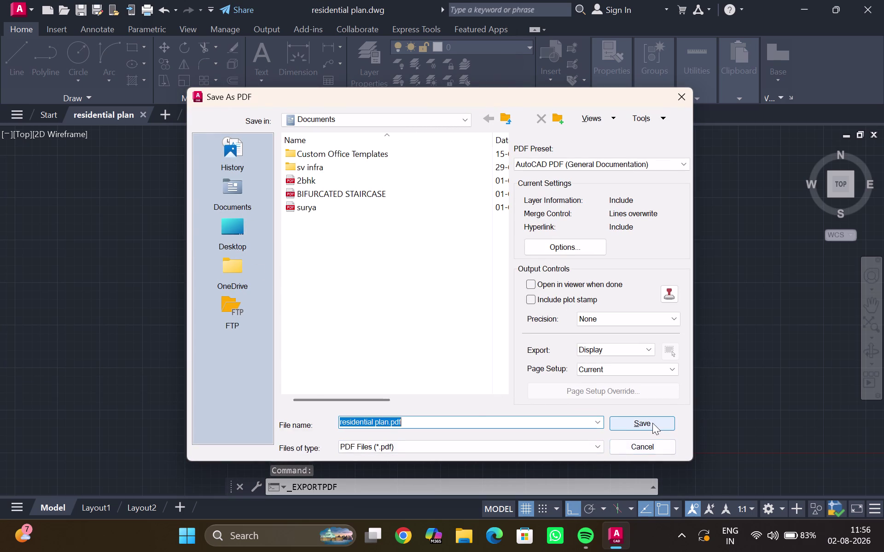
click(653, 423)
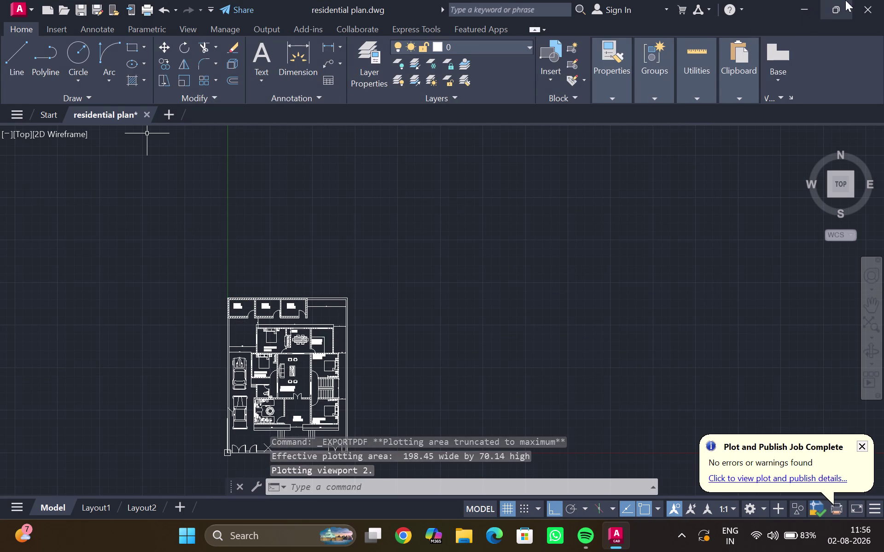
click(805, 7)
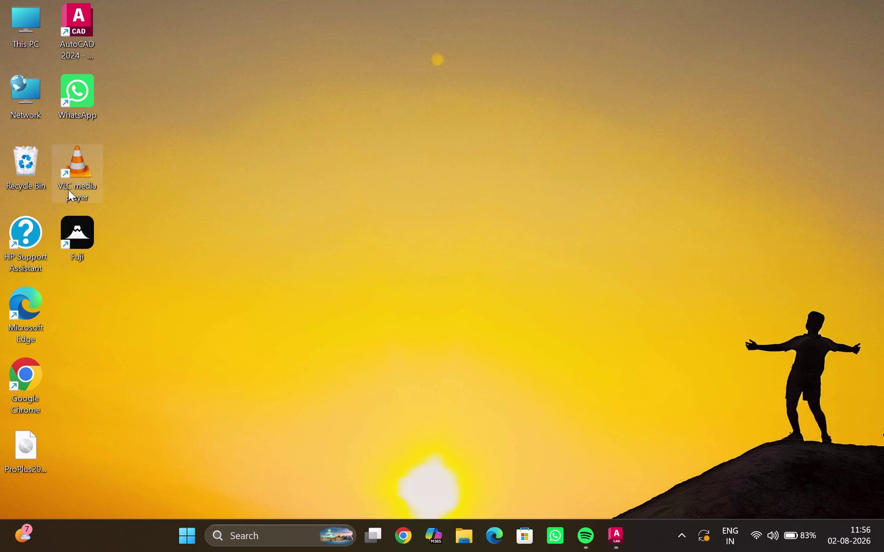
double_click(68, 223)
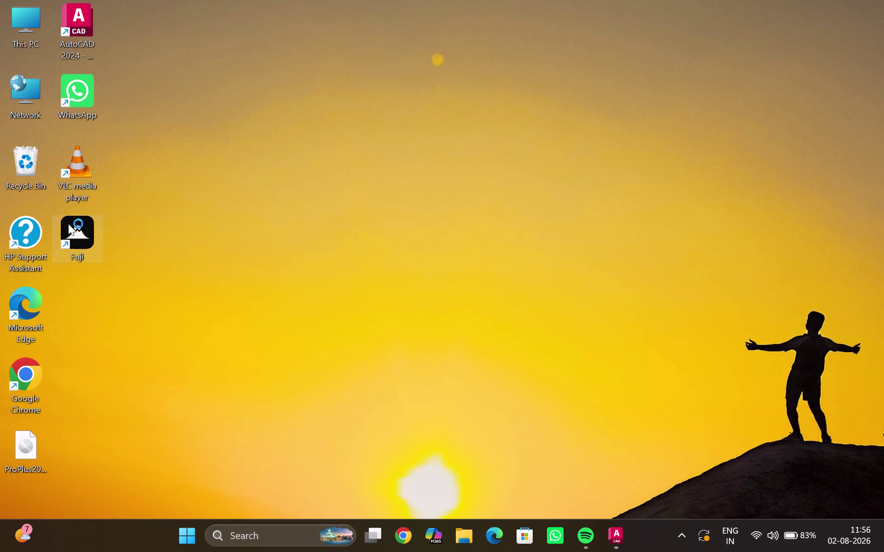